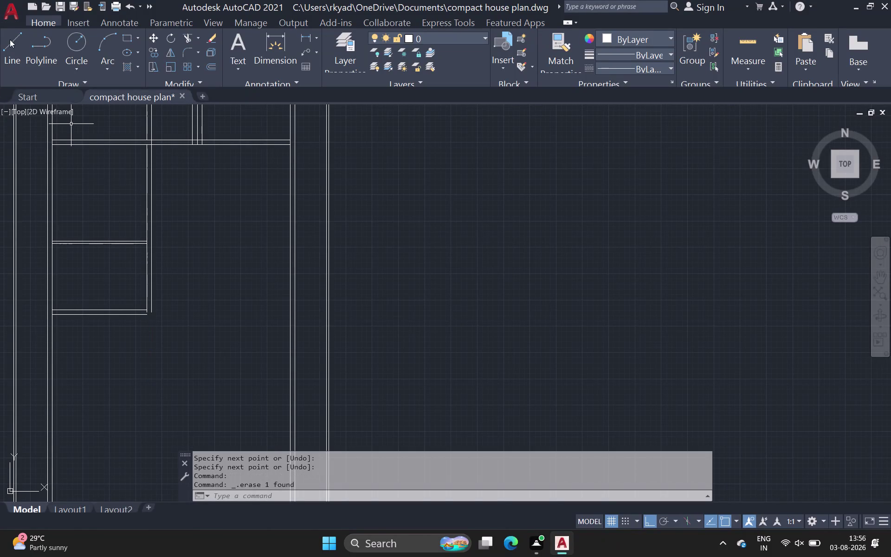
Draw a 13-foot wall line starting at the room corner.
drag(10, 40, 12, 44)
scroll(up, 3)
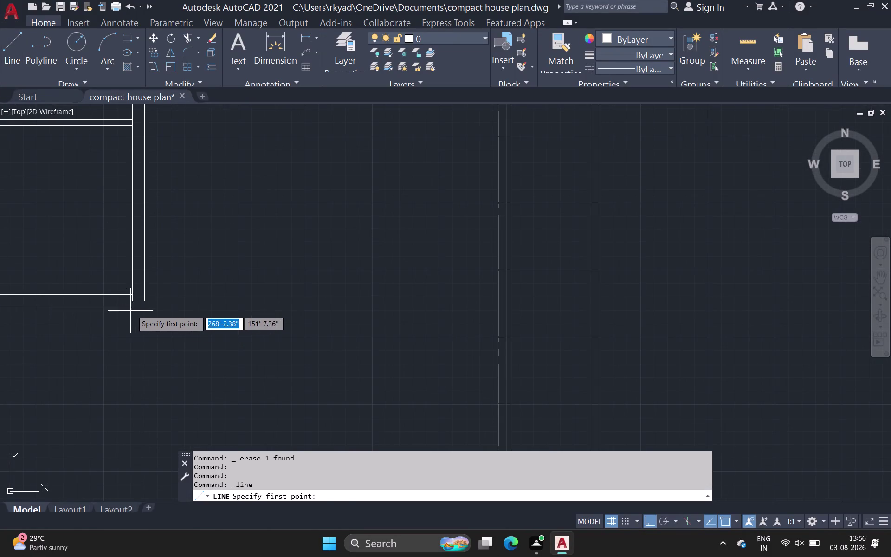
drag(133, 309, 131, 330)
text(1)
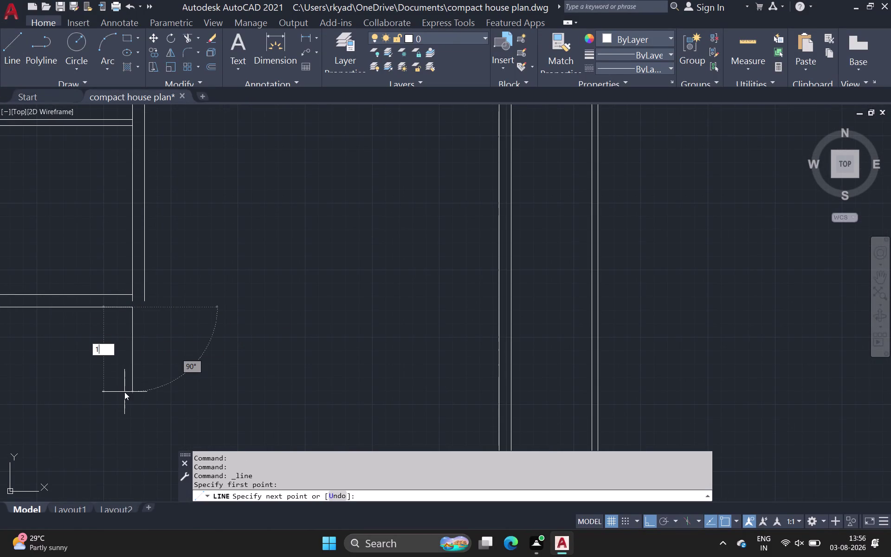
text(3')
key(space)
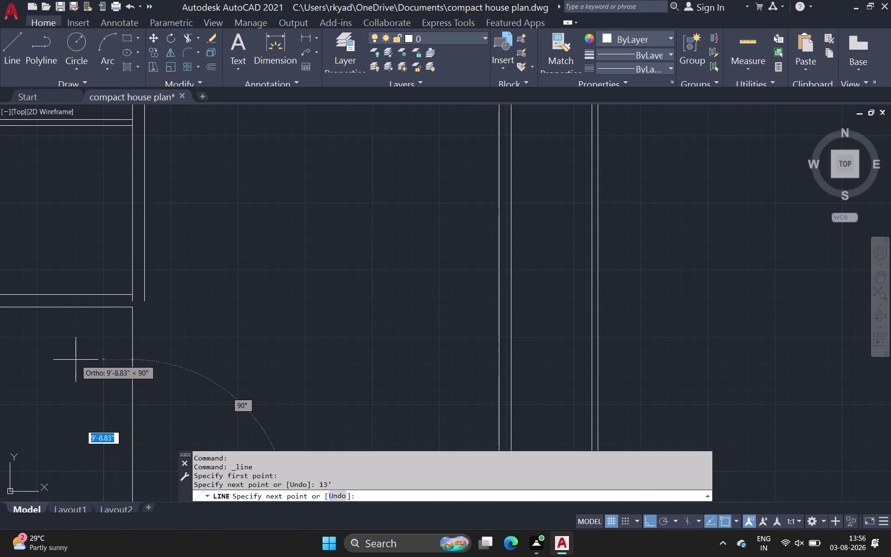
key(space)
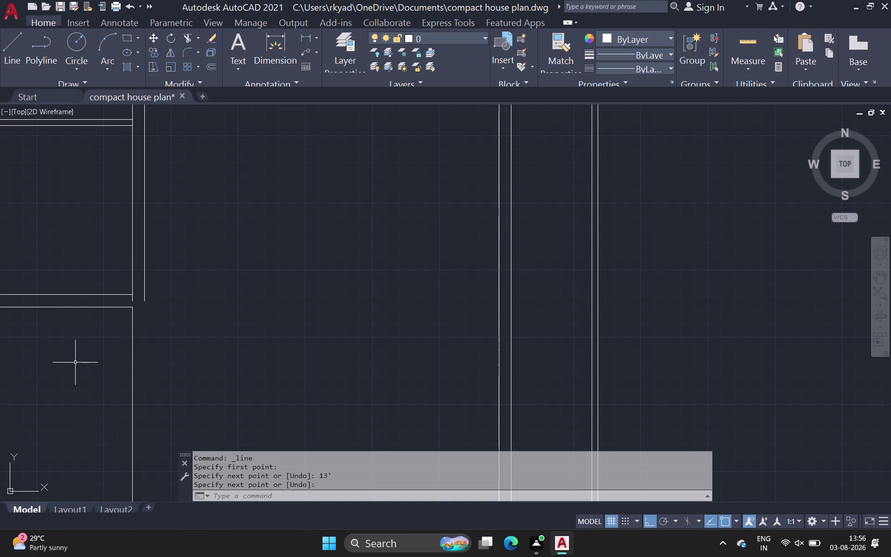
Offset the 13-foot line 9 inches to form a double wall.
click(209, 64)
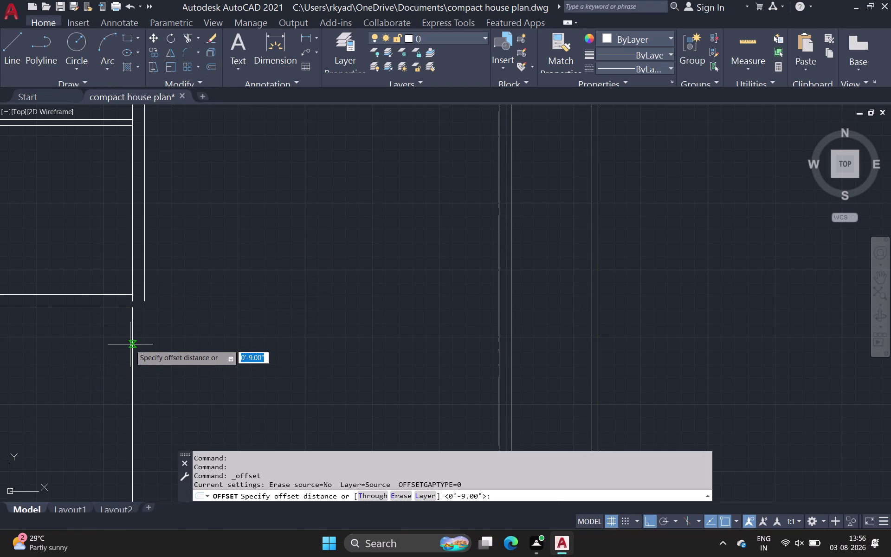
click(134, 343)
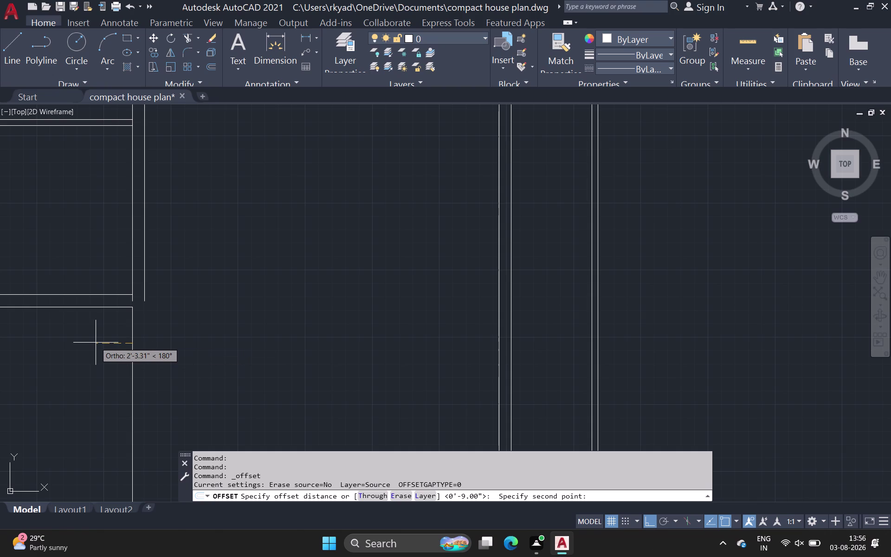
text(9)
key(space)
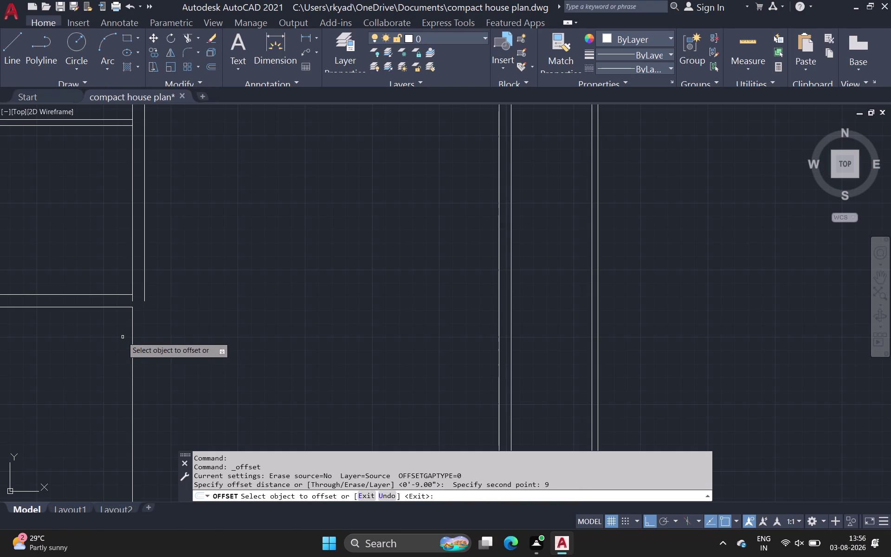
click(132, 334)
click(121, 339)
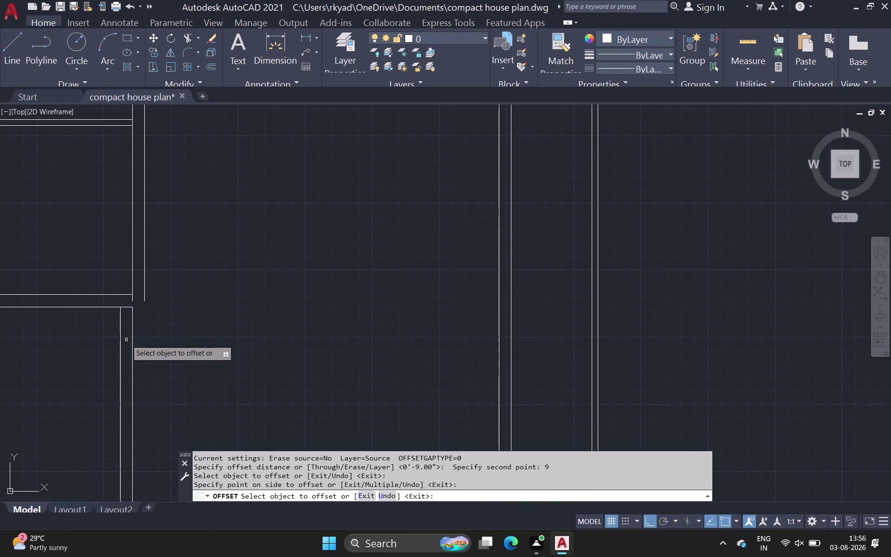
Draw a horizontal wall line from the inner wall to the right-hand wall.
scroll(down, 3)
middle_drag(127, 339, 150, 298)
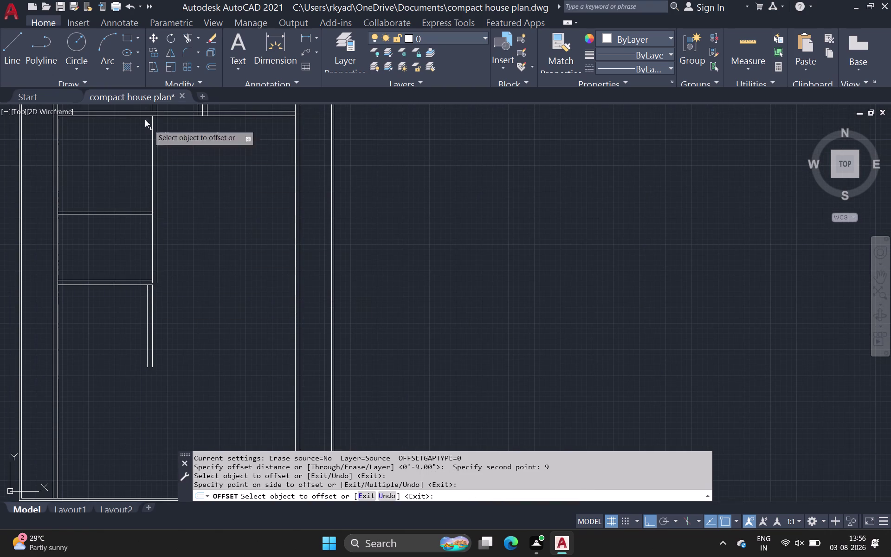
drag(9, 44, 8, 50)
scroll(up, 3)
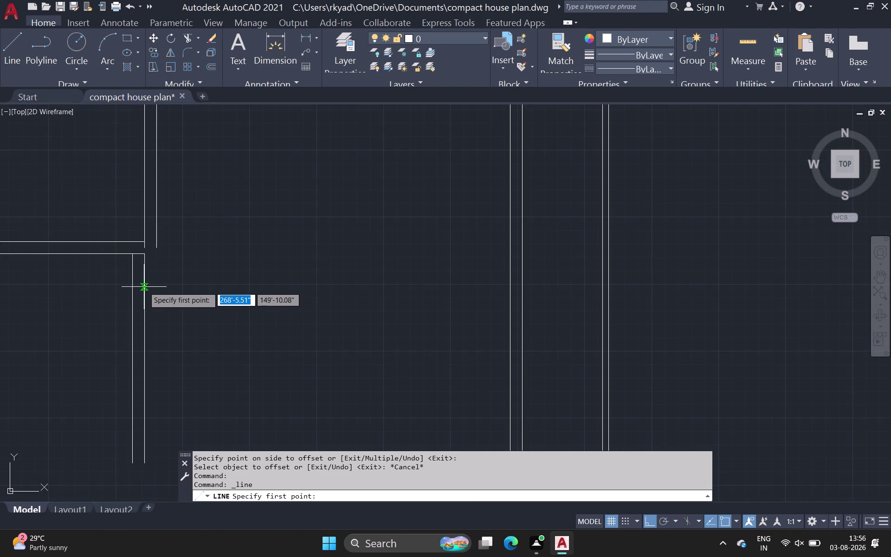
click(144, 287)
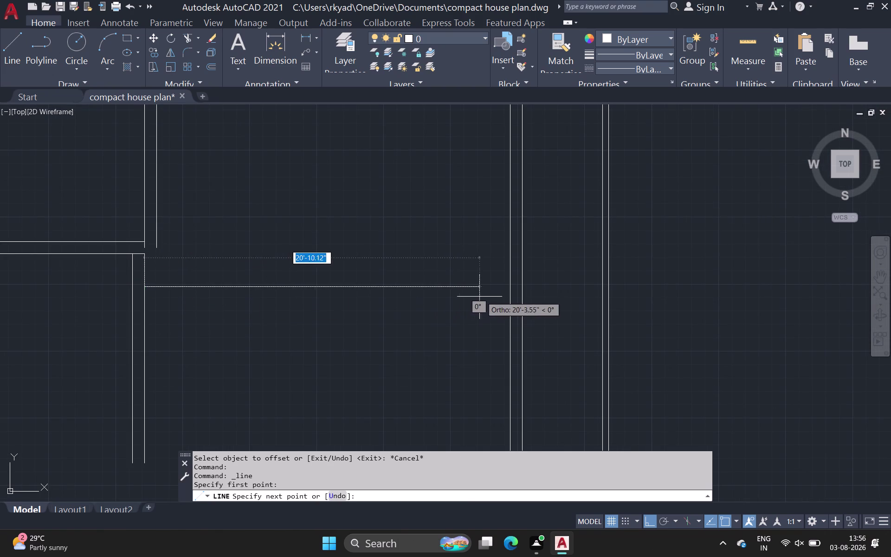
click(510, 288)
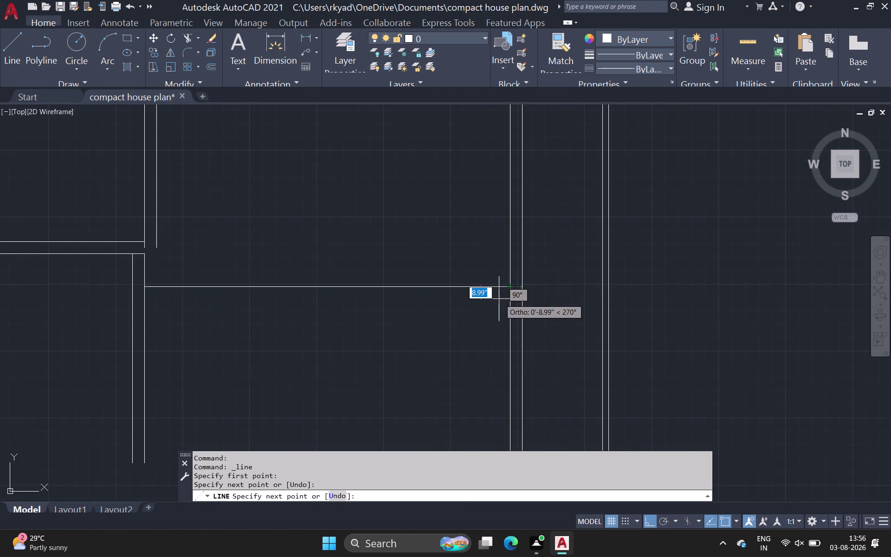
key(space)
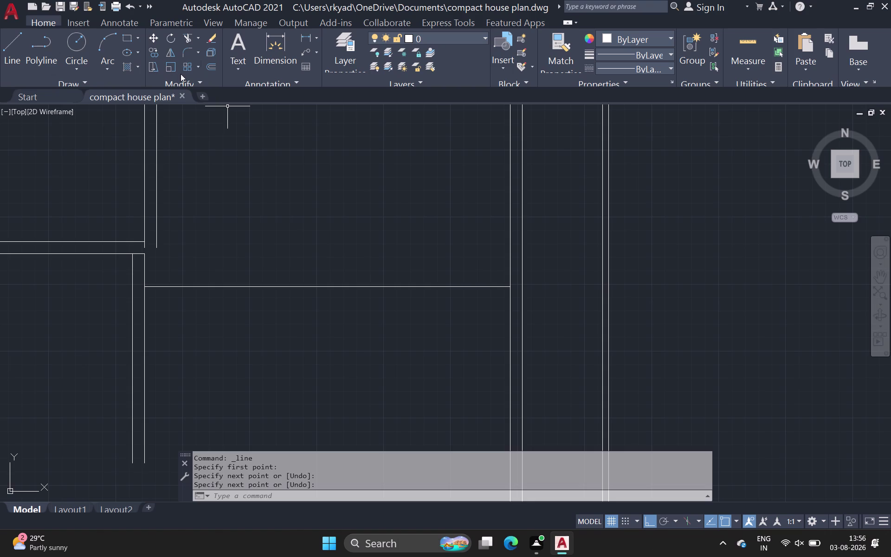
Offset the horizontal line 9 inches downward to complete the partition wall.
click(214, 68)
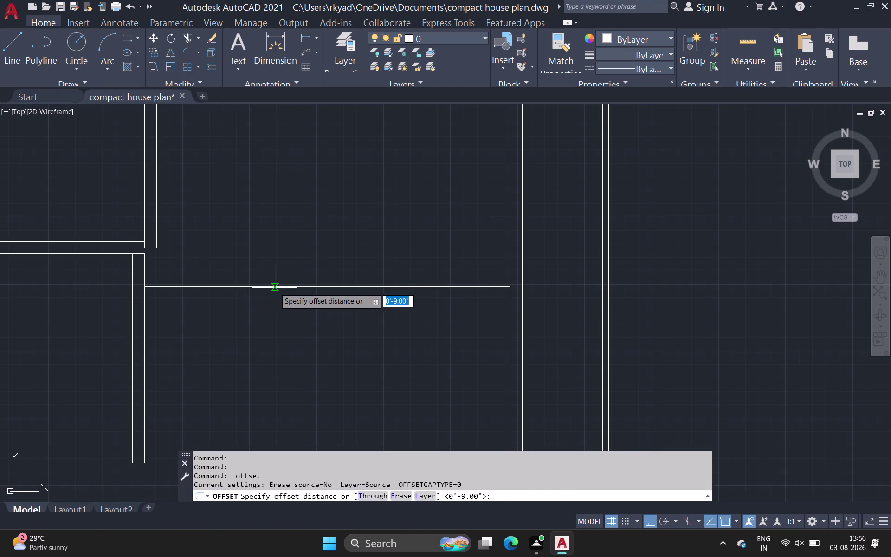
drag(275, 287, 277, 291)
text(9)
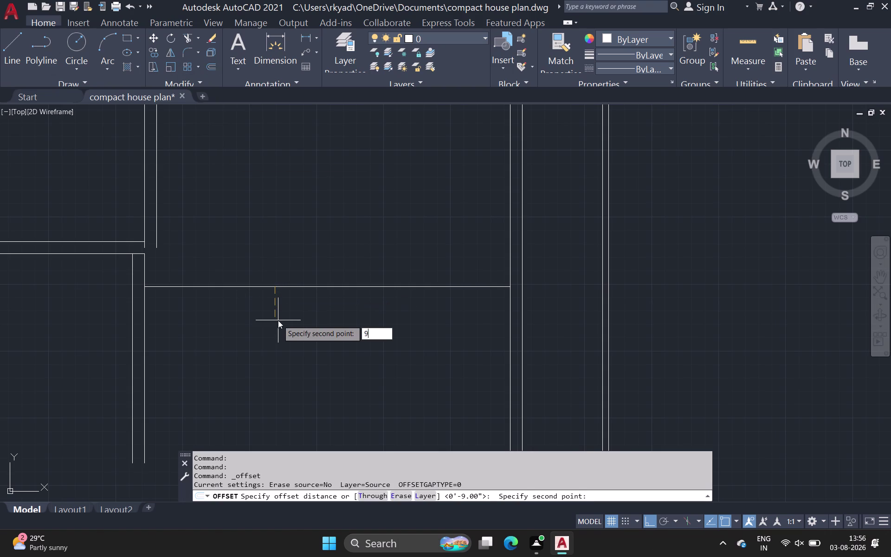
key(space)
click(302, 287)
click(305, 312)
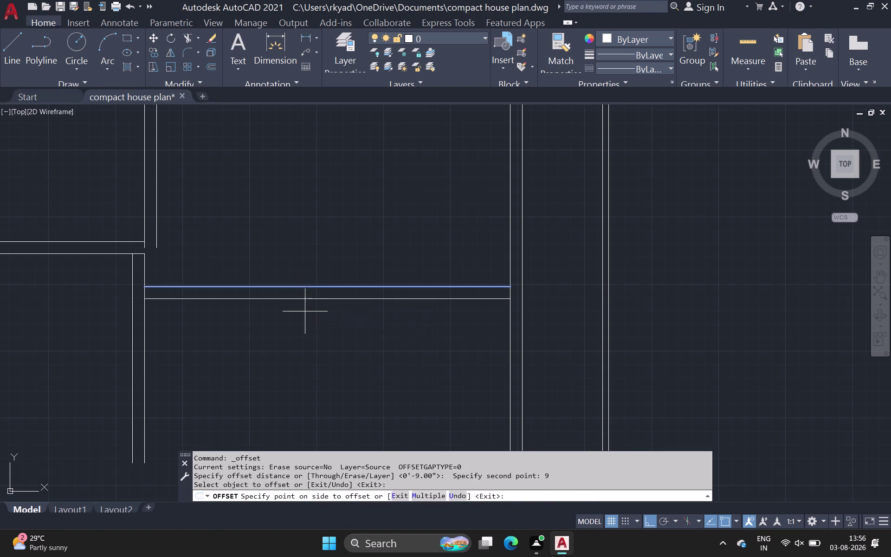
scroll(down, 3)
middle_drag(302, 317, 311, 256)
scroll(up, 3)
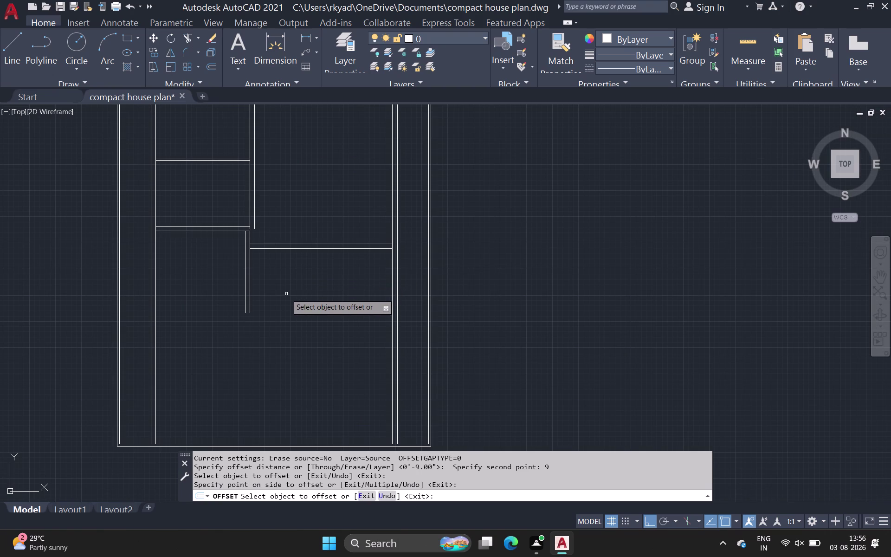
middle_drag(287, 292, 312, 258)
scroll(down, 3)
click(6, 52)
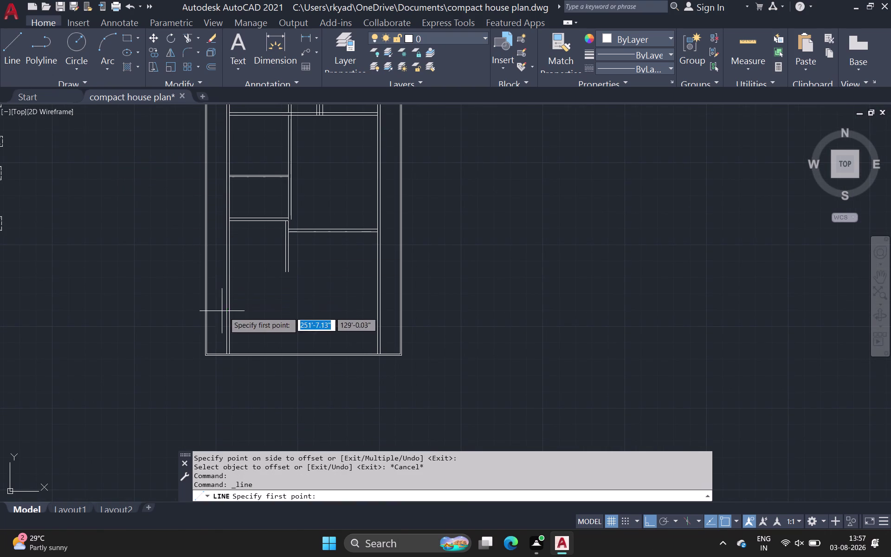
Draw a horizontal wall line from the wall corner to the left wall.
click(9, 58)
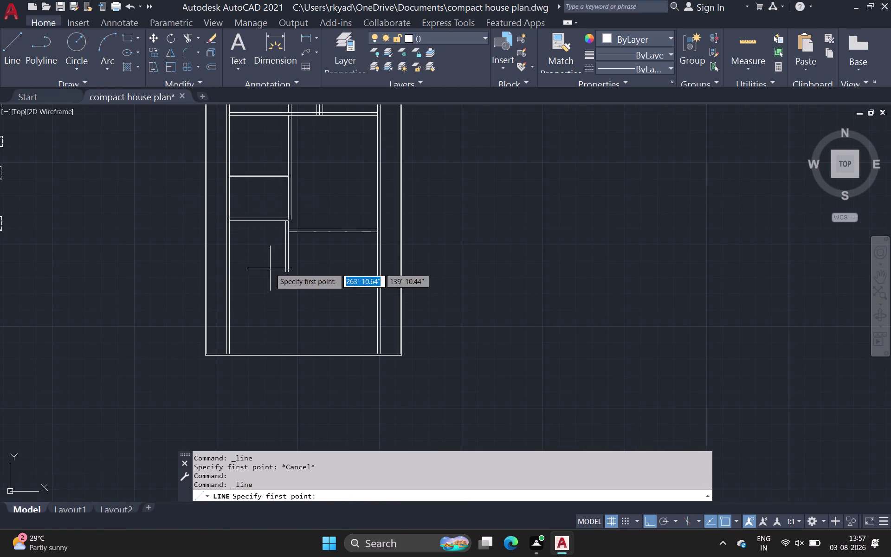
scroll(up, 3)
click(306, 270)
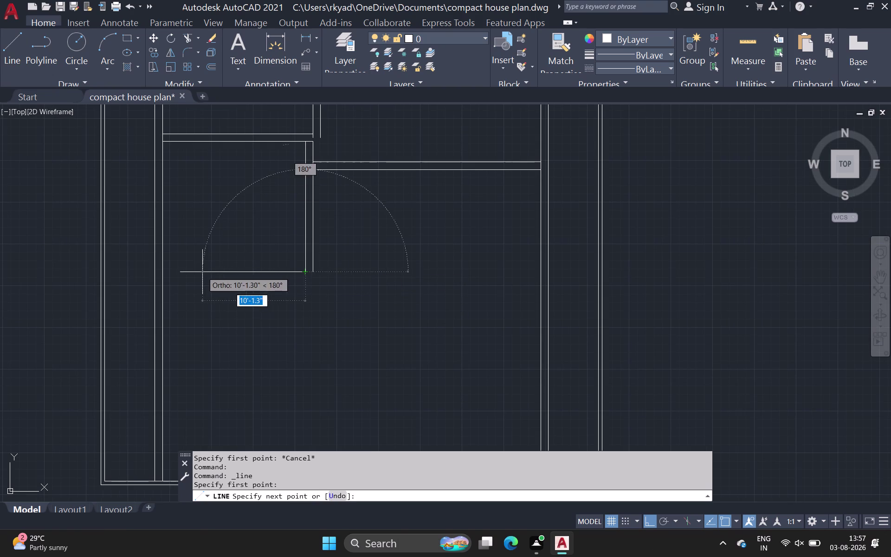
click(165, 272)
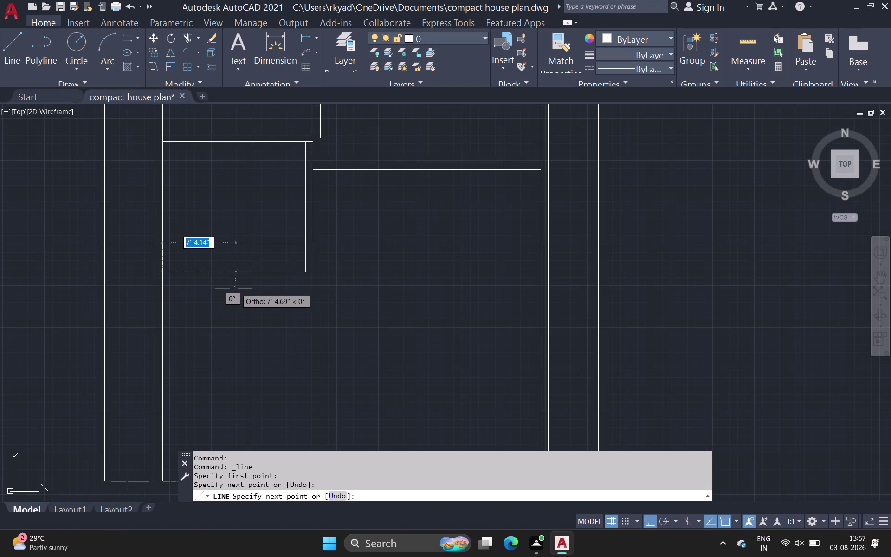
key(space)
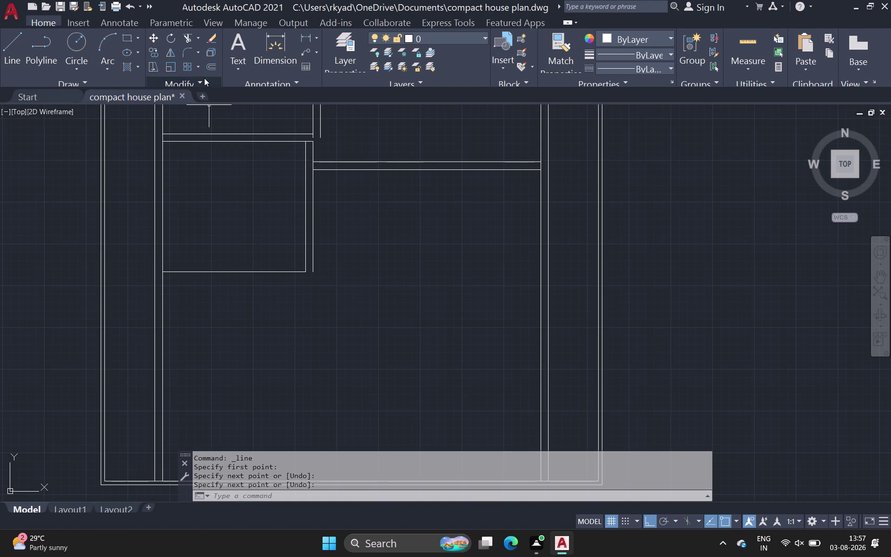
Offset the new line 9 inches below it.
click(209, 69)
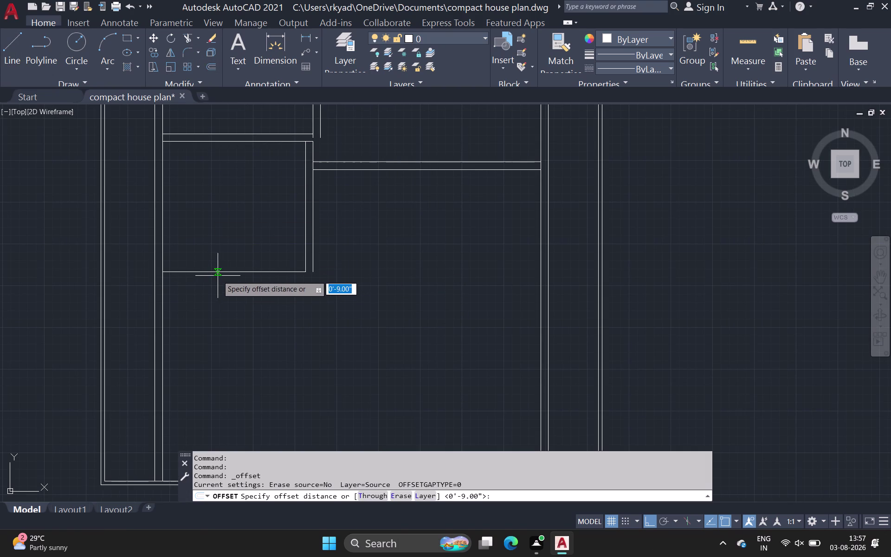
drag(220, 272, 224, 289)
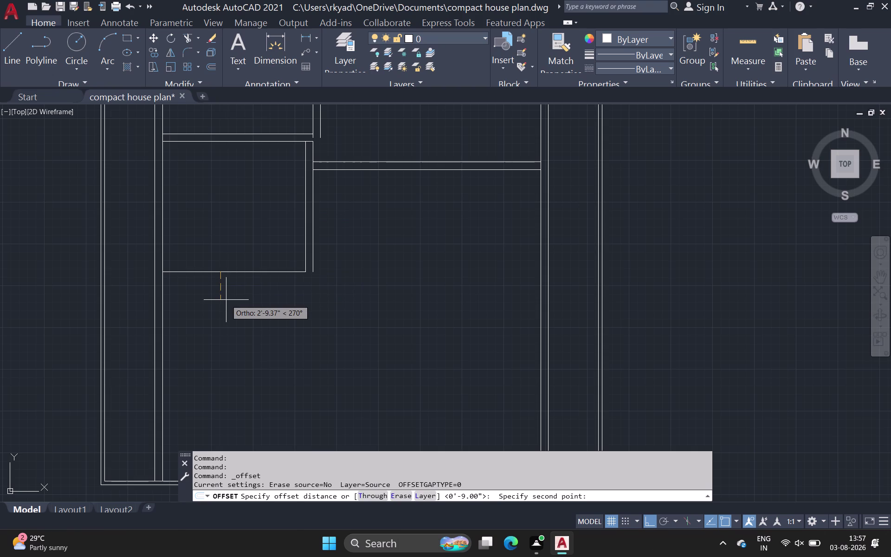
text(9)
key(space)
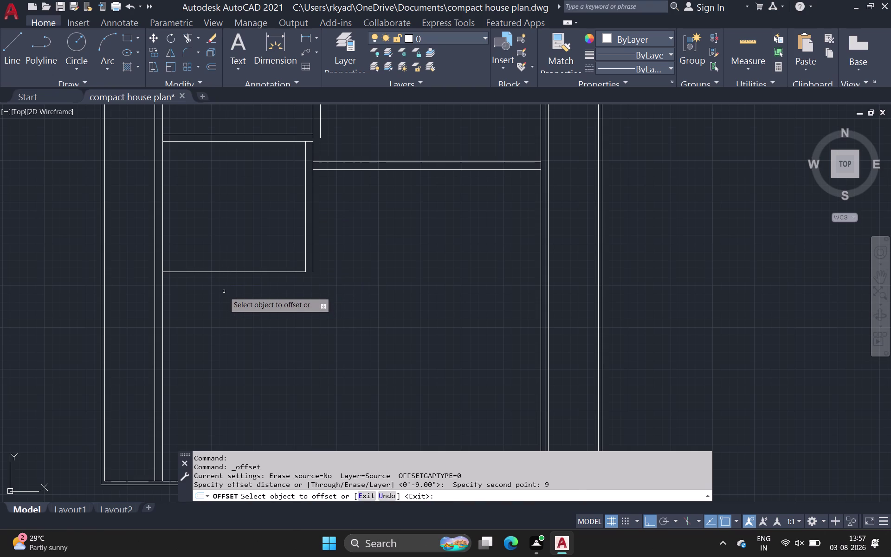
click(226, 271)
click(228, 291)
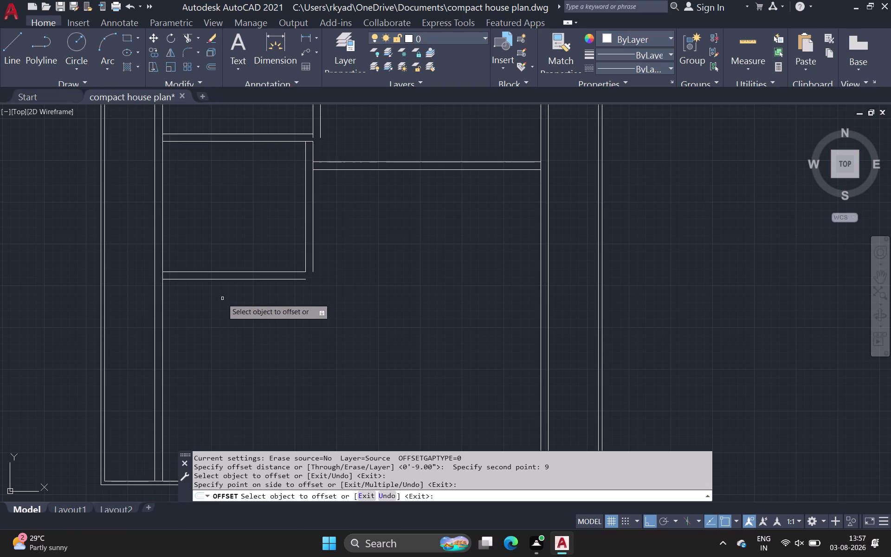
key(space)
Offset the wall line 12'6" downward to place the next wall.
key(space)
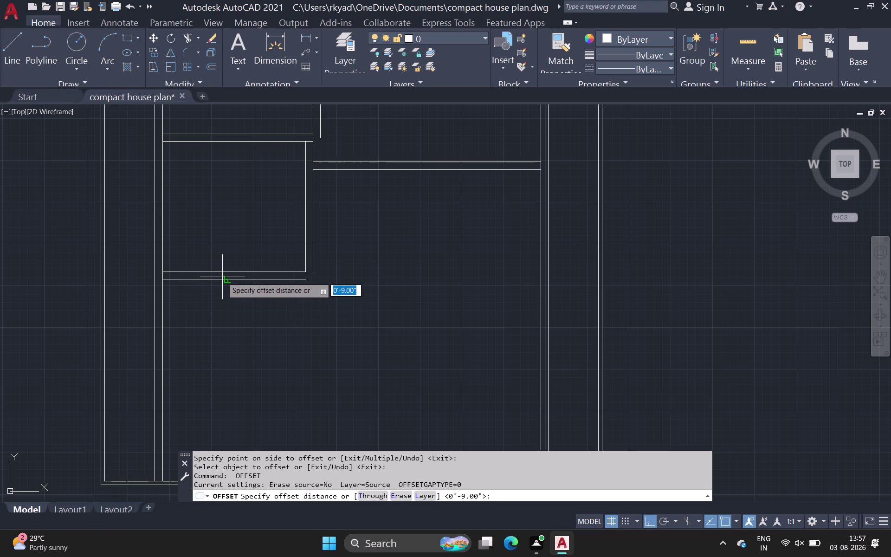
click(223, 280)
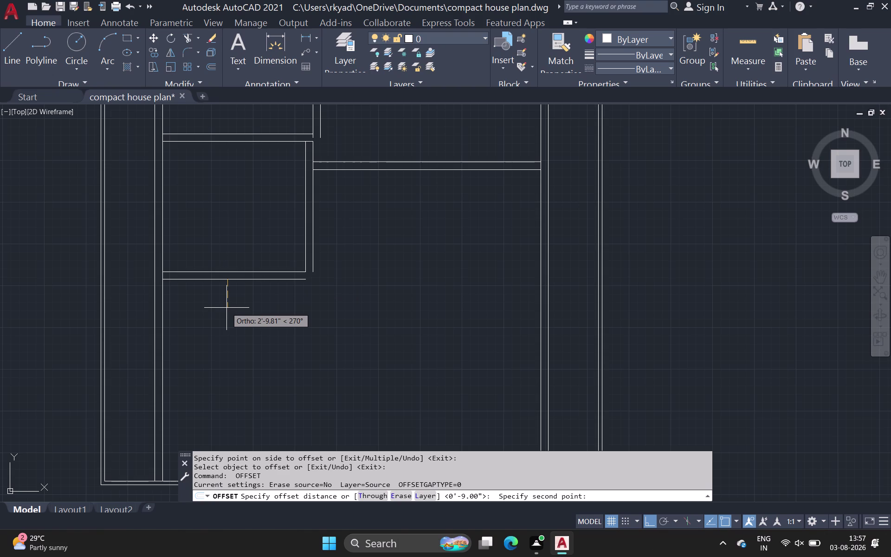
scroll(down, 3)
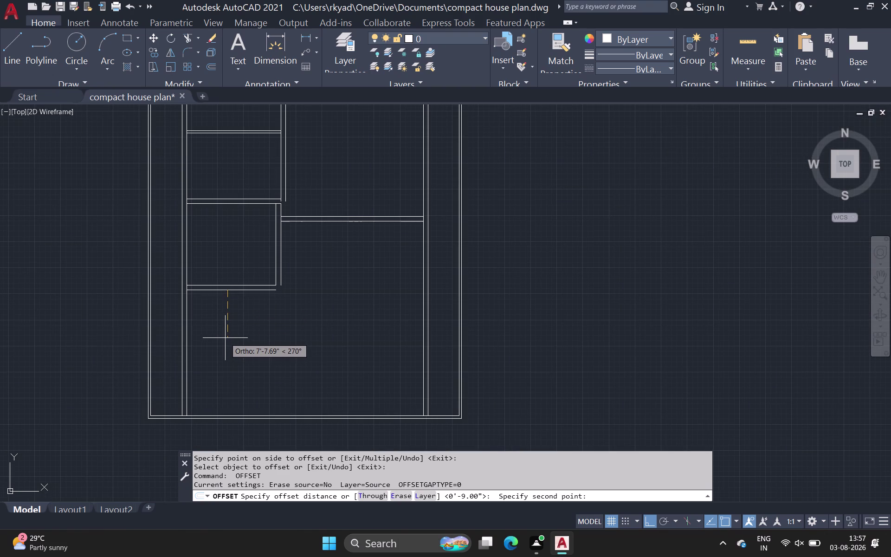
text(12)
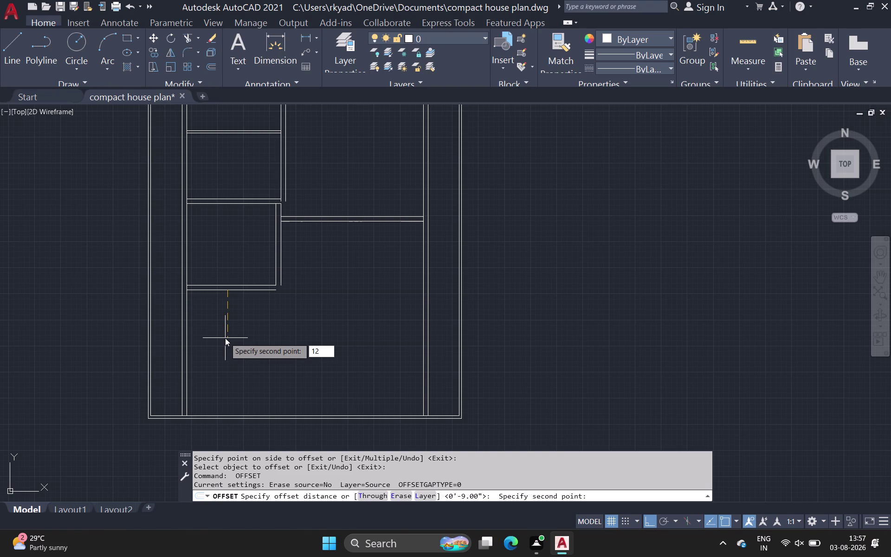
key(6)
key(BackSpace)
key(apostrophe)
key(6)
key(space)
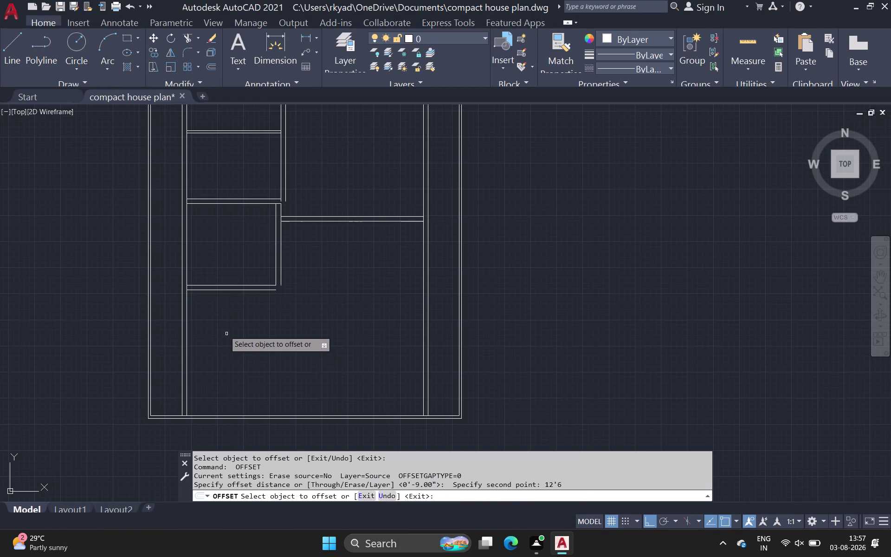
click(229, 291)
click(230, 314)
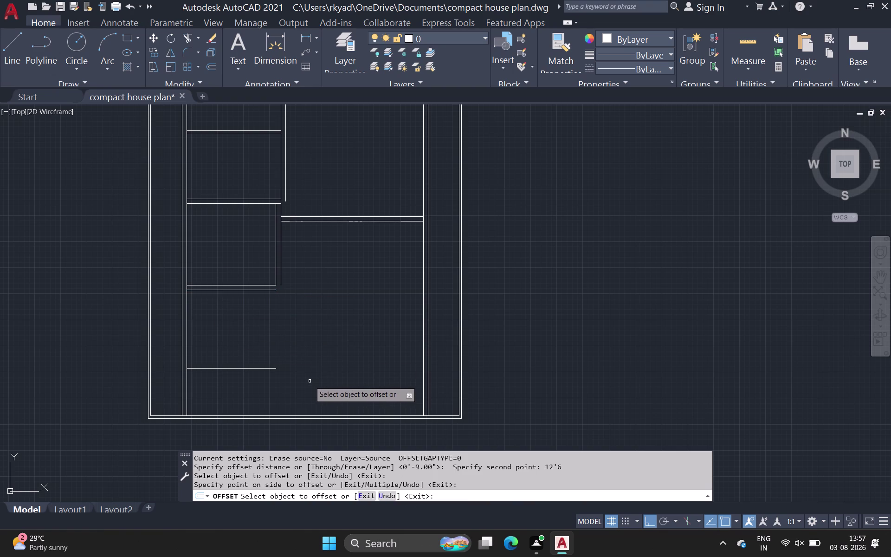
key(space)
Offset the short horizontal wall line 9 inches below for its parallel edge.
key(space)
click(241, 368)
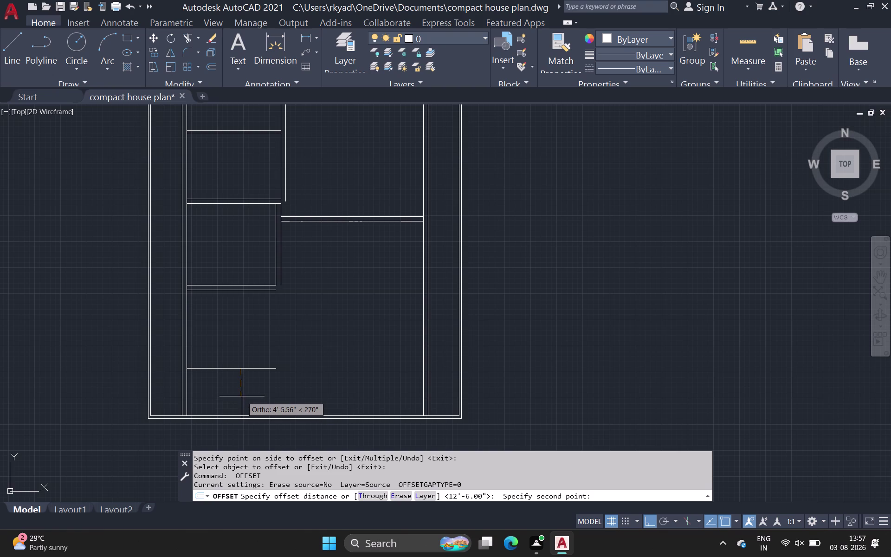
key(9)
key(space)
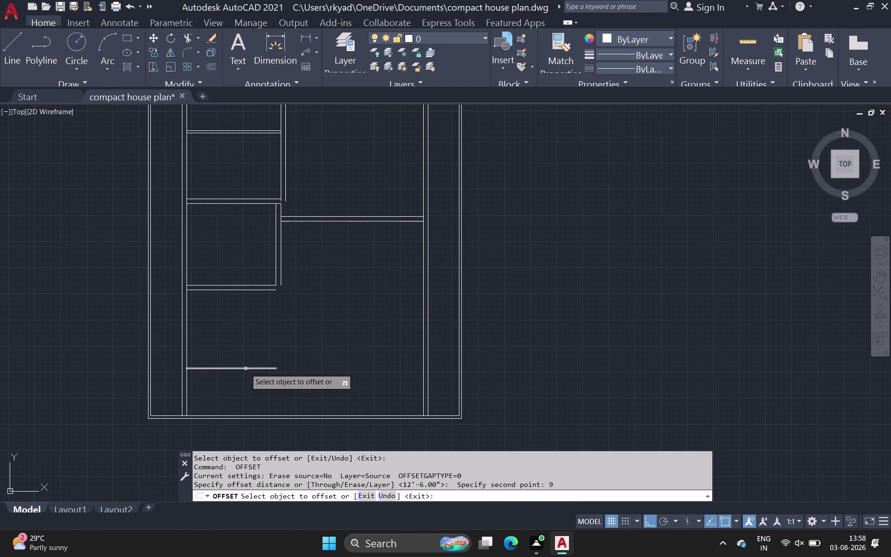
click(245, 368)
click(241, 388)
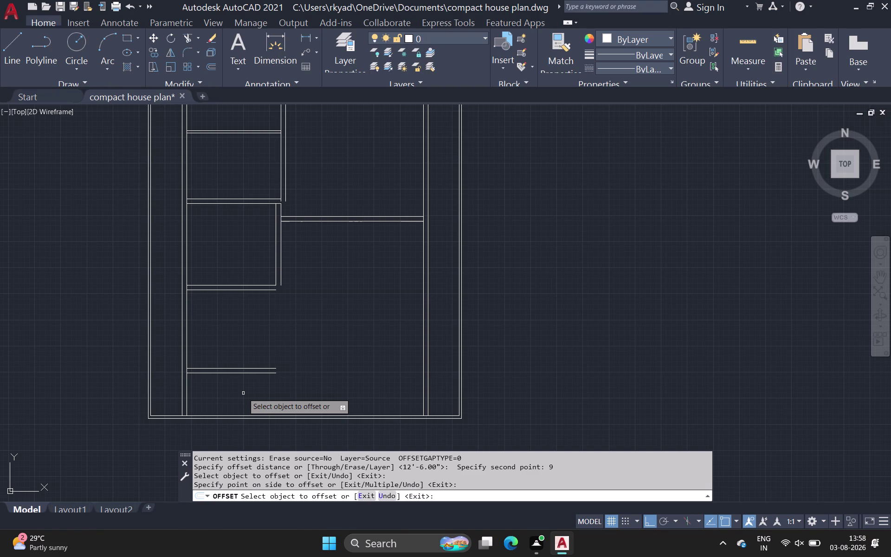
click(8, 49)
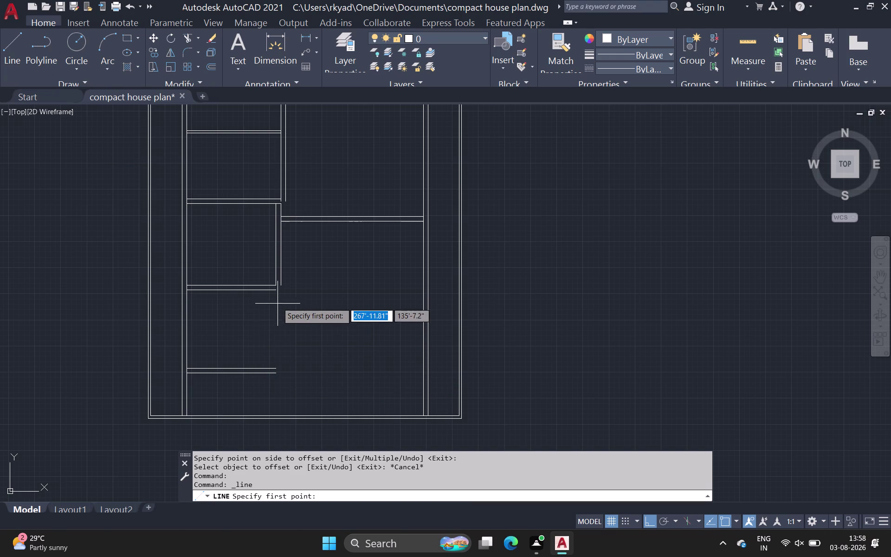
Draw a vertical wall line from the room corner to the lower wall and offset it 9 inches right.
click(278, 291)
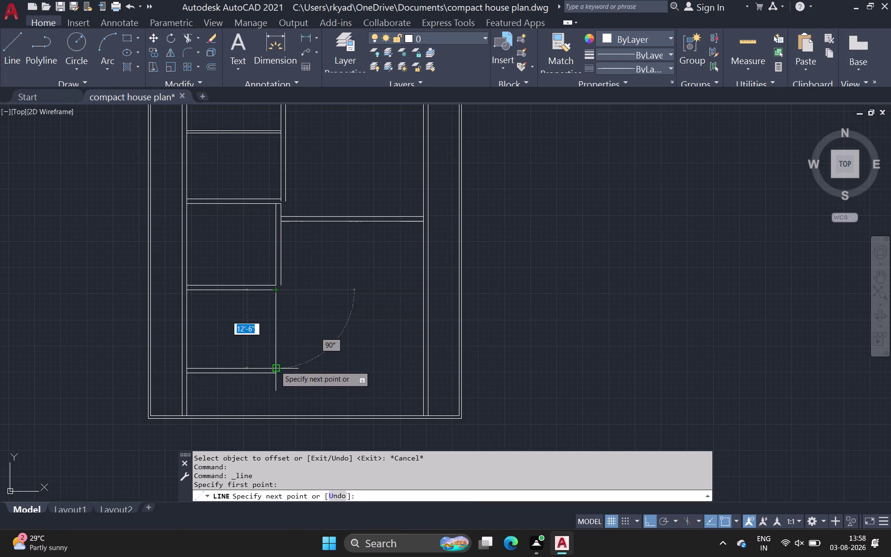
click(275, 364)
key(space)
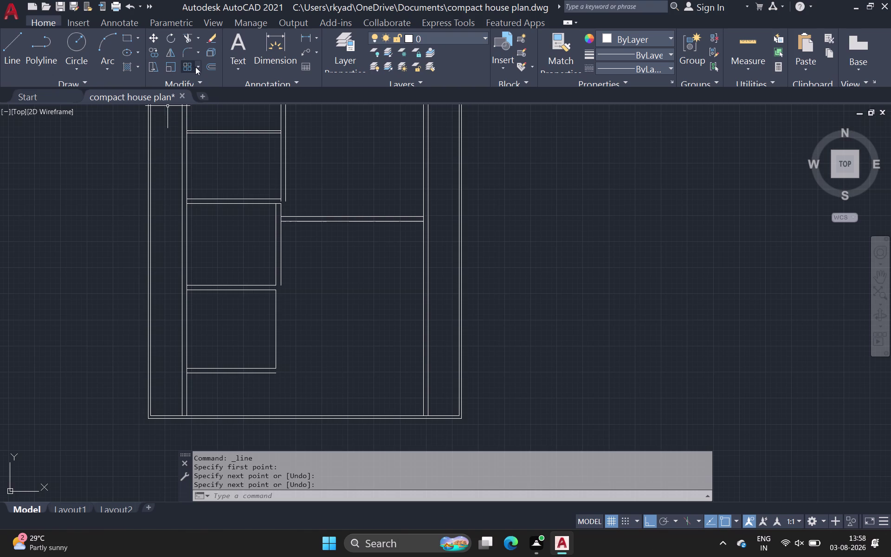
click(208, 63)
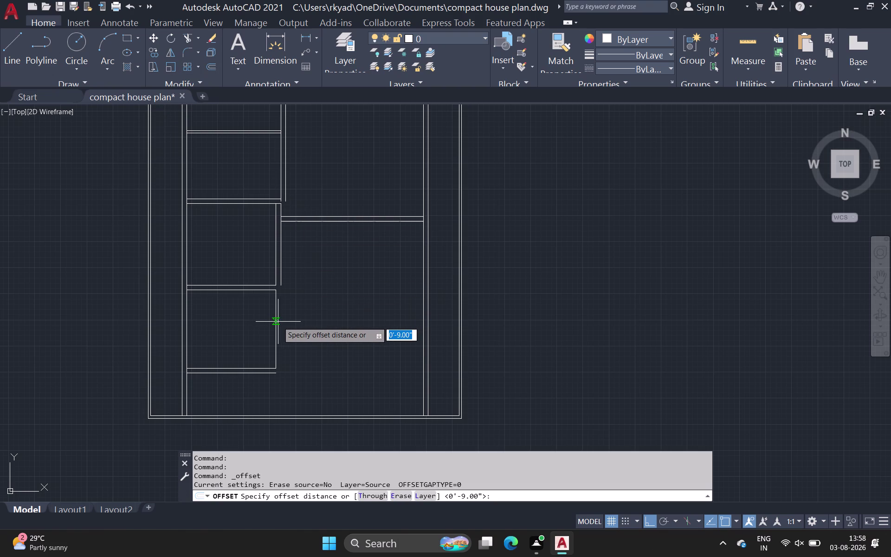
scroll(up, 3)
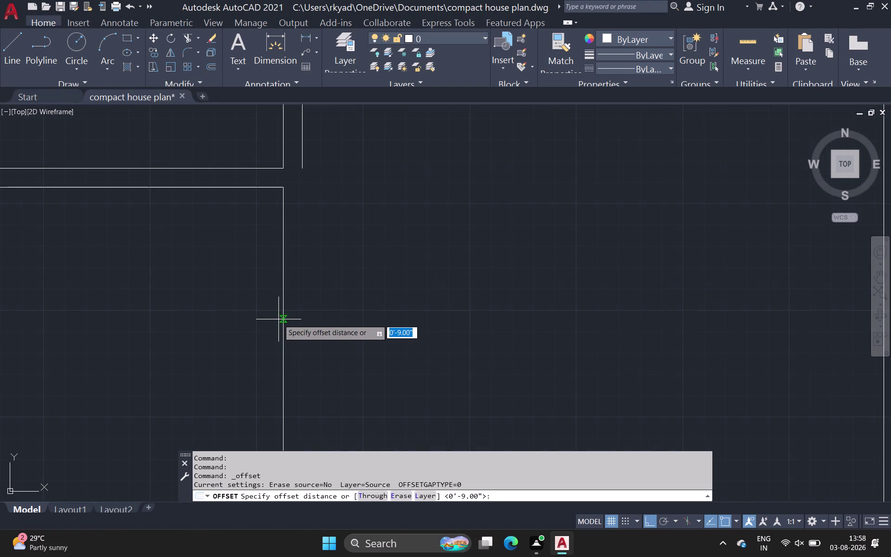
drag(283, 319, 295, 320)
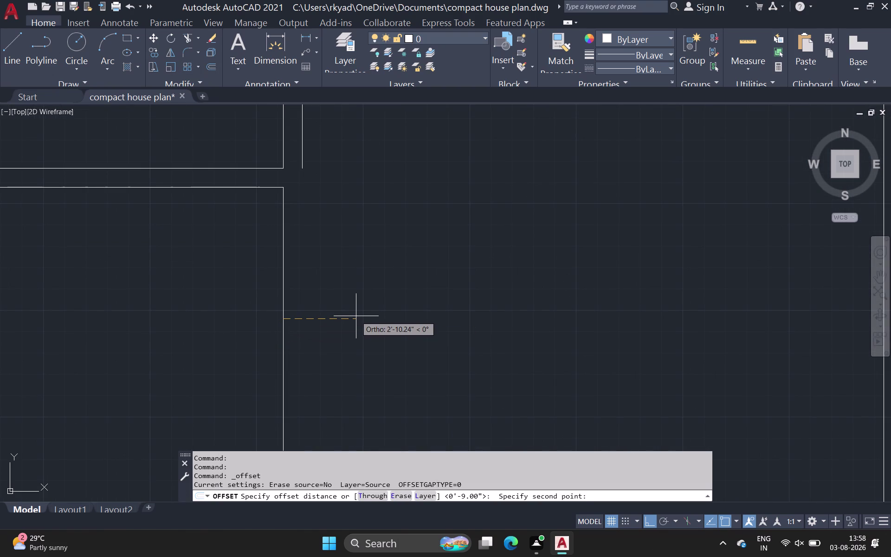
text(9)
key(space)
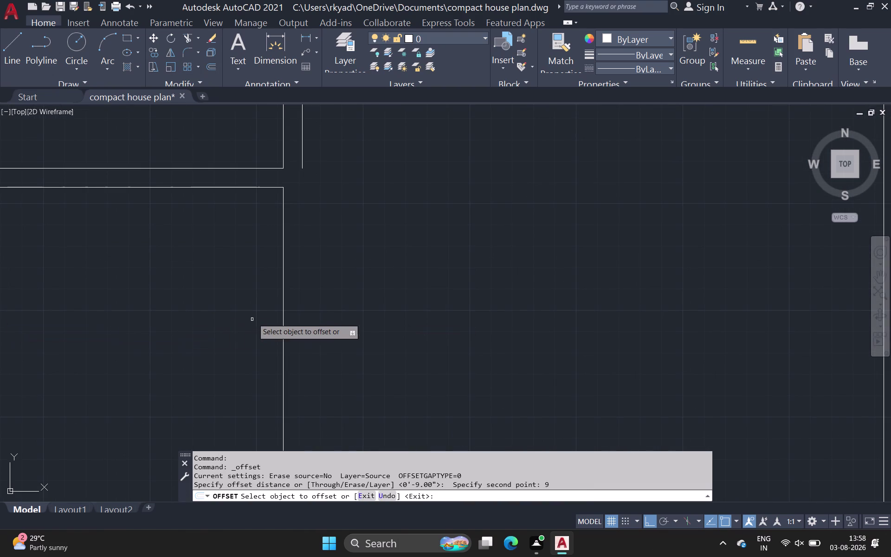
click(285, 313)
click(313, 319)
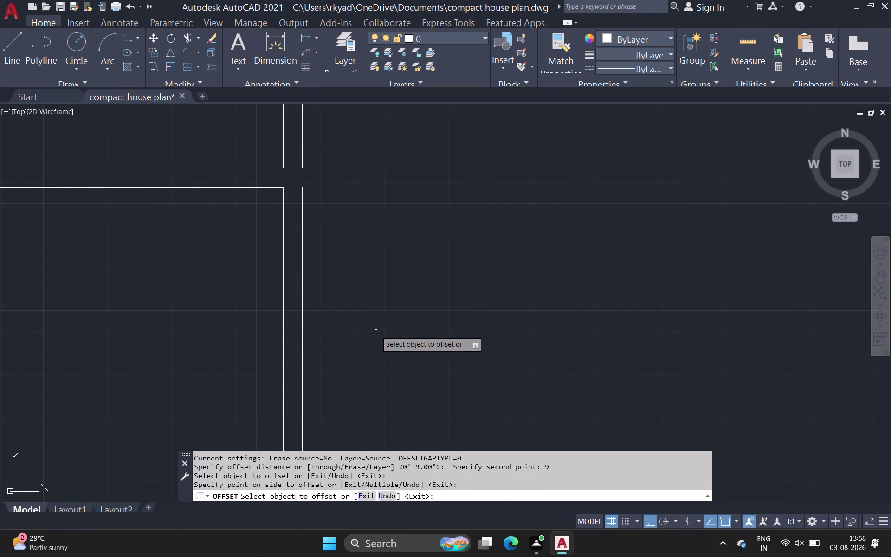
Cancel the extra offset and fence-trim the leftover wall segments at the lower room's right edge.
scroll(down, 3)
middle_drag(370, 334, 343, 333)
key(space)
key(space)
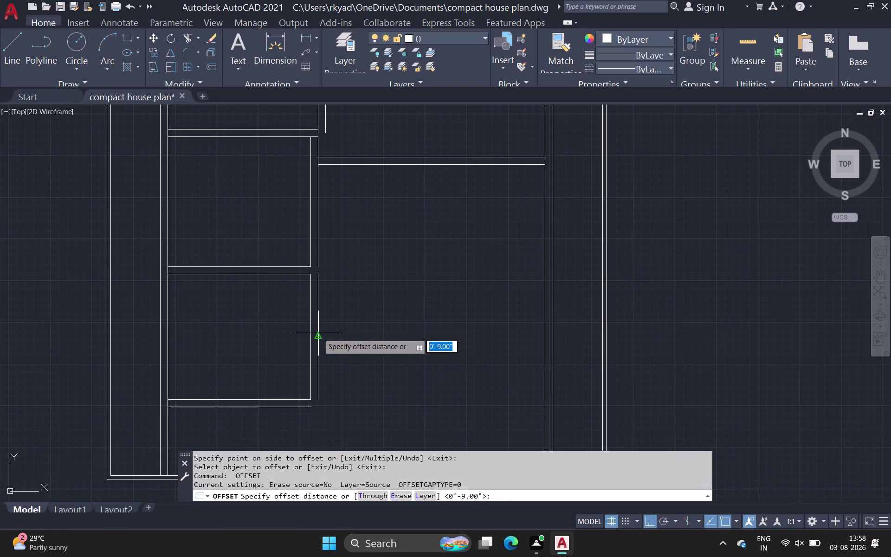
click(319, 333)
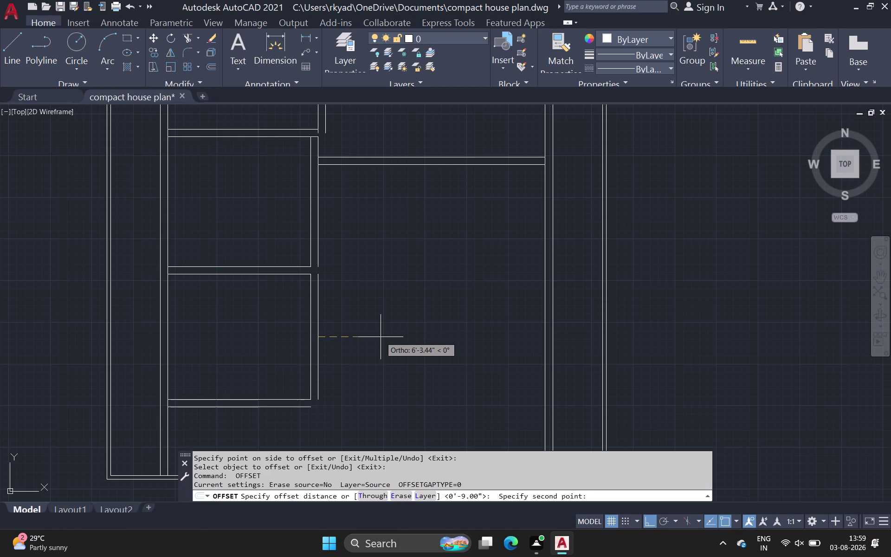
key(Escape)
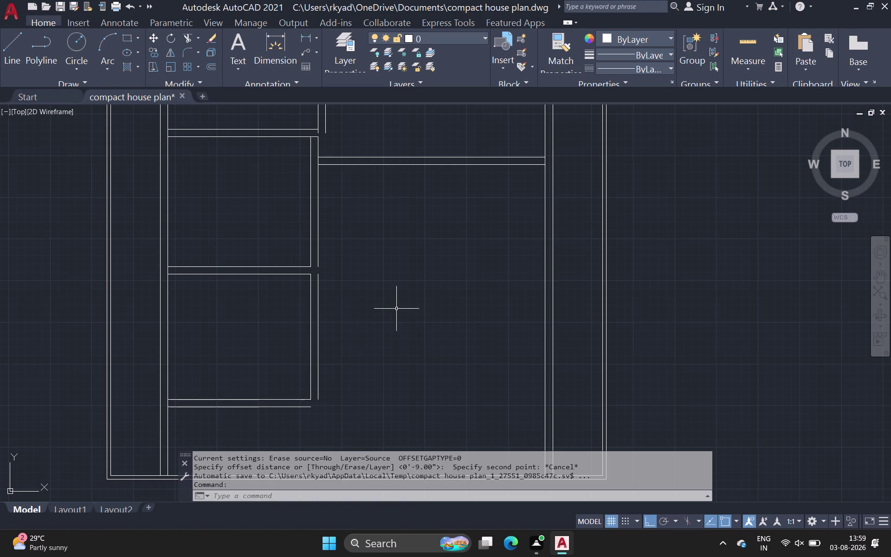
click(187, 40)
drag(415, 344, 225, 339)
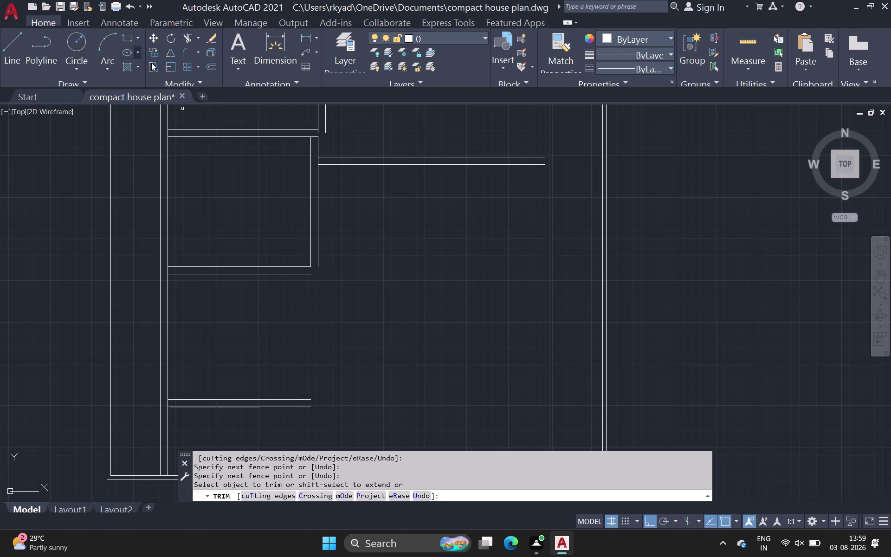
click(190, 51)
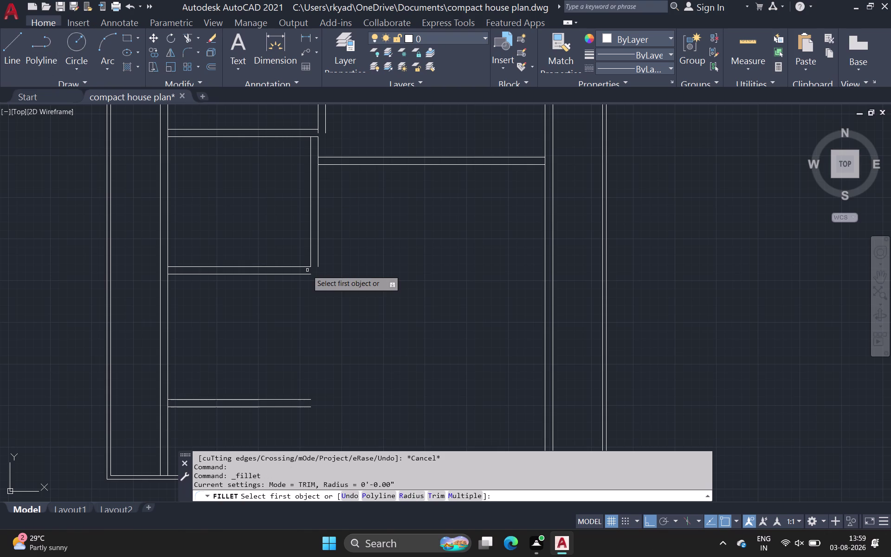
Join the outer vertical and horizontal wall lines with a zero-radius fillet, then begin a line at that corner.
click(308, 274)
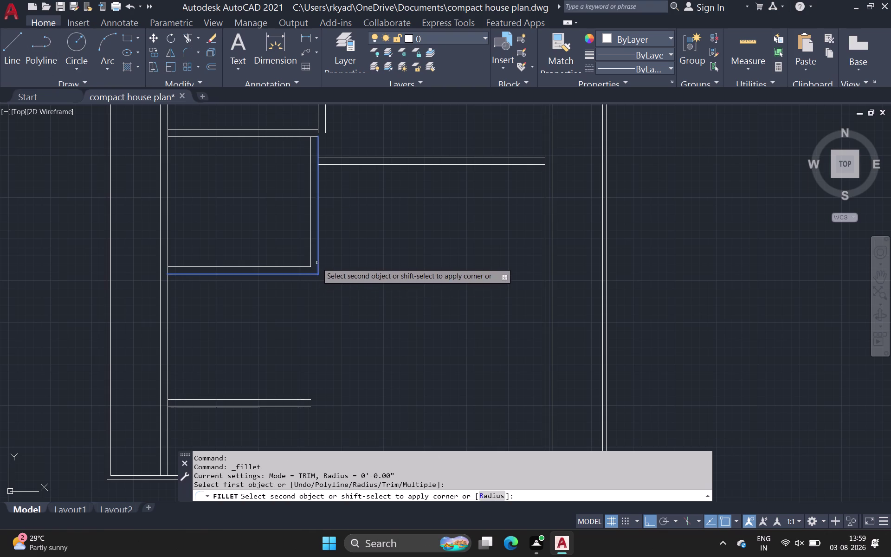
click(318, 262)
key(Escape)
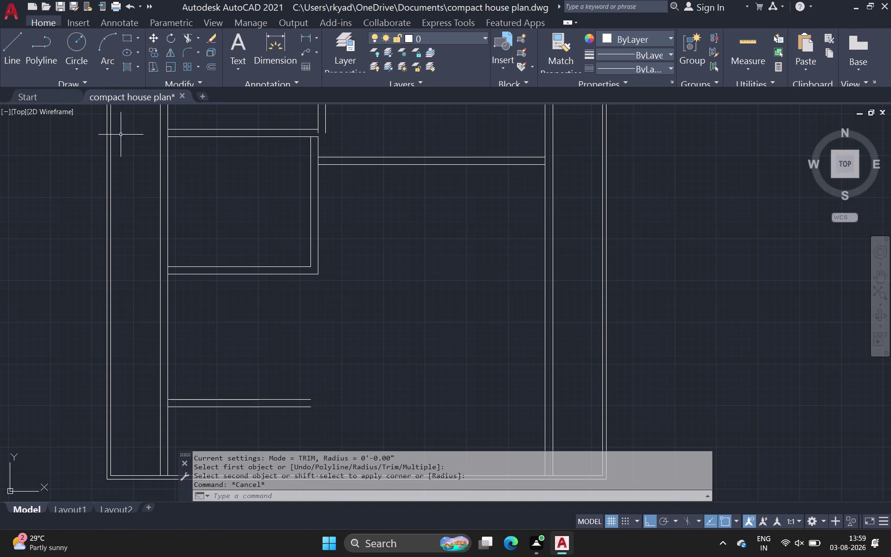
click(10, 52)
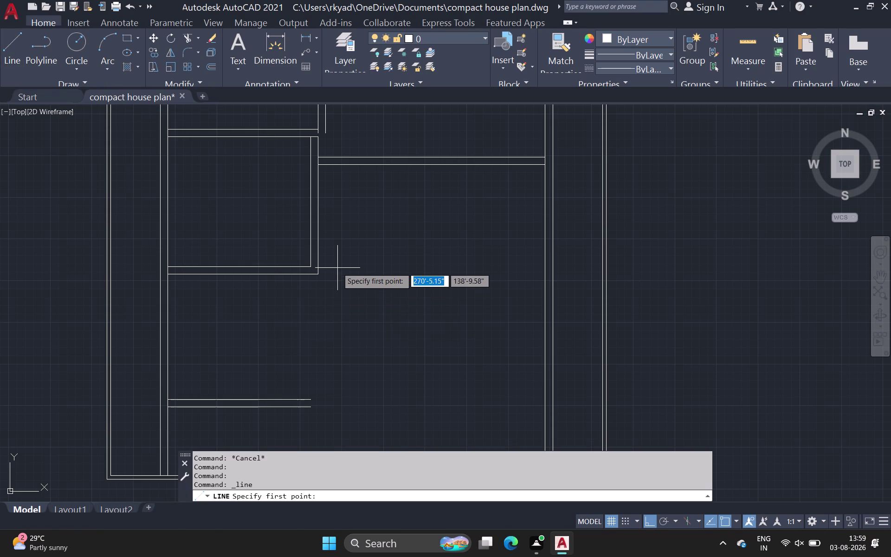
scroll(up, 3)
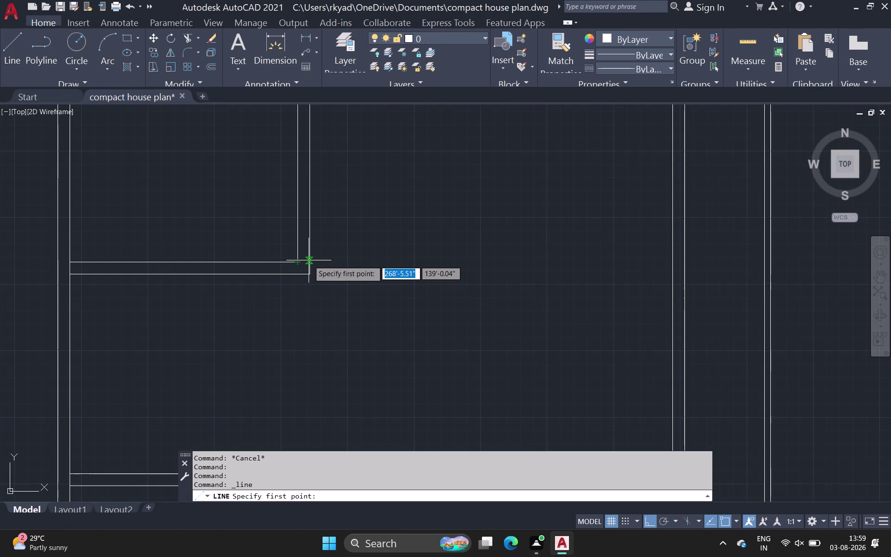
click(310, 262)
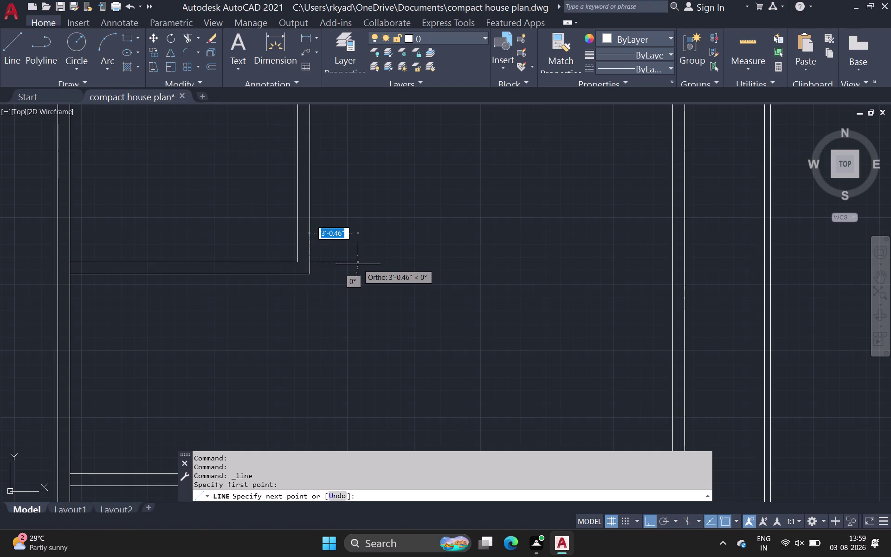
drag(358, 264, 362, 276)
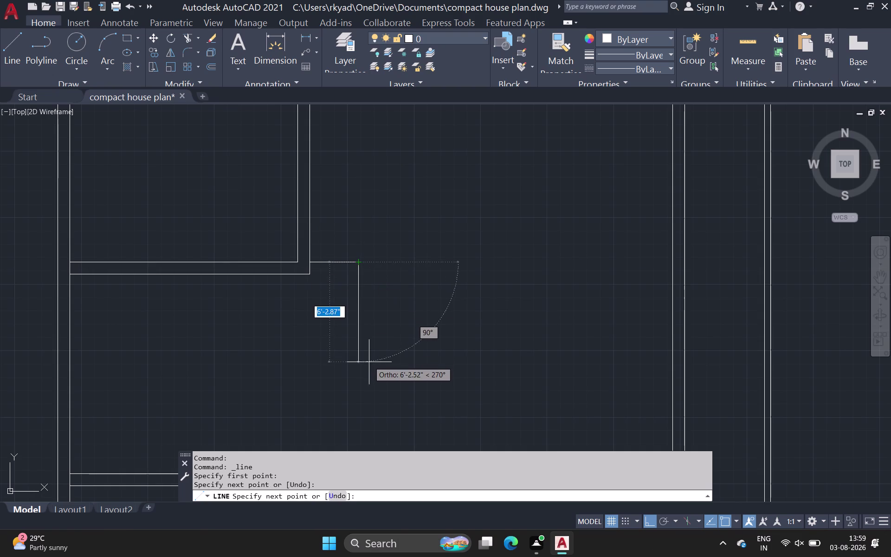
Try entering a length for the new line, then cancel the invalid line with Esc.
middle_drag(369, 362, 372, 225)
scroll(down, 3)
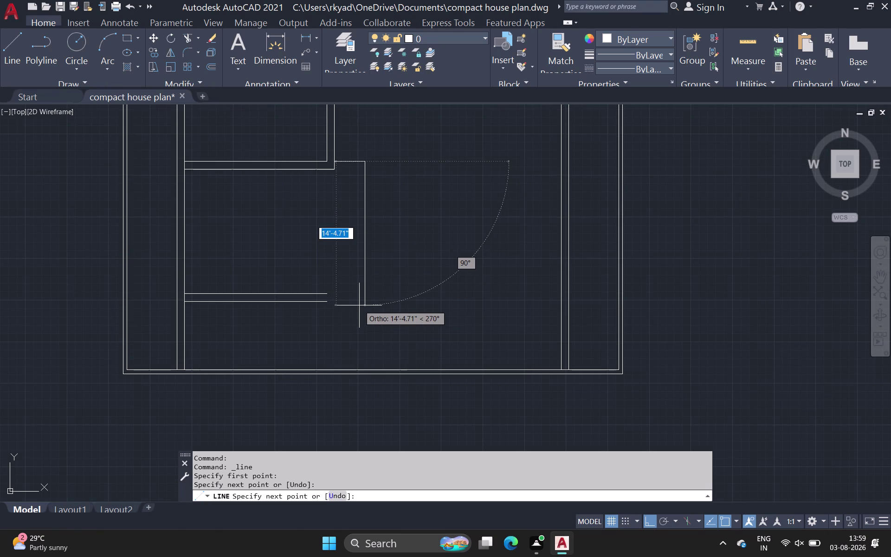
text(12)
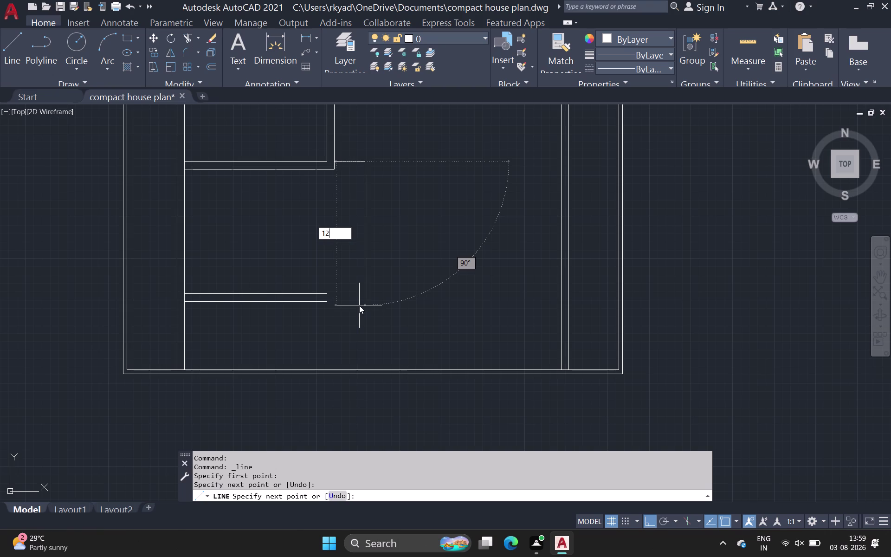
key(apostrophe)
text(13)
key(BackSpace)
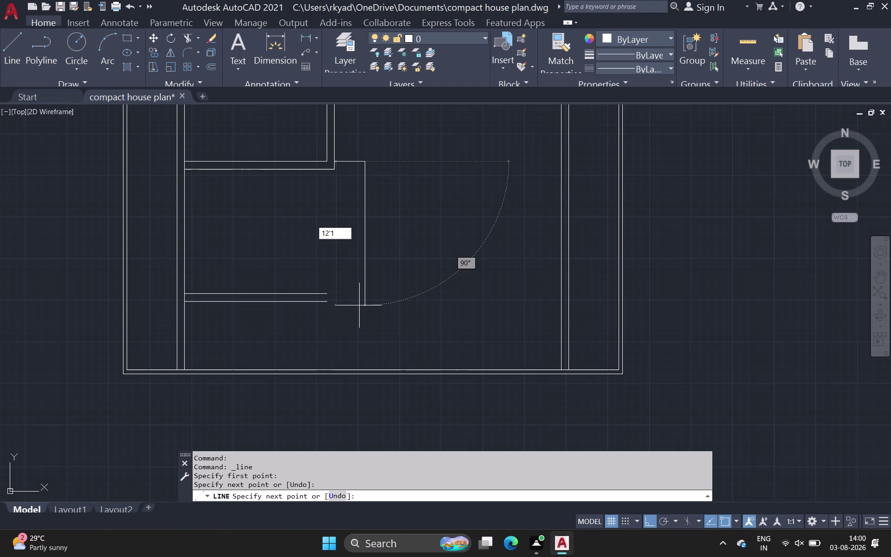
key(1)
key(BackSpace)
key(apostrophe)
key(BackSpace)
key(period)
key(1)
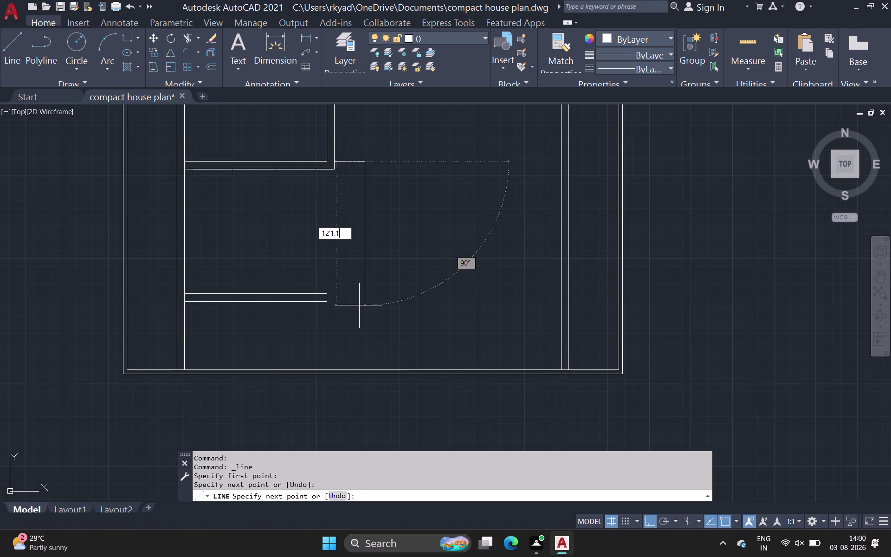
text(')
key(space)
key(space)
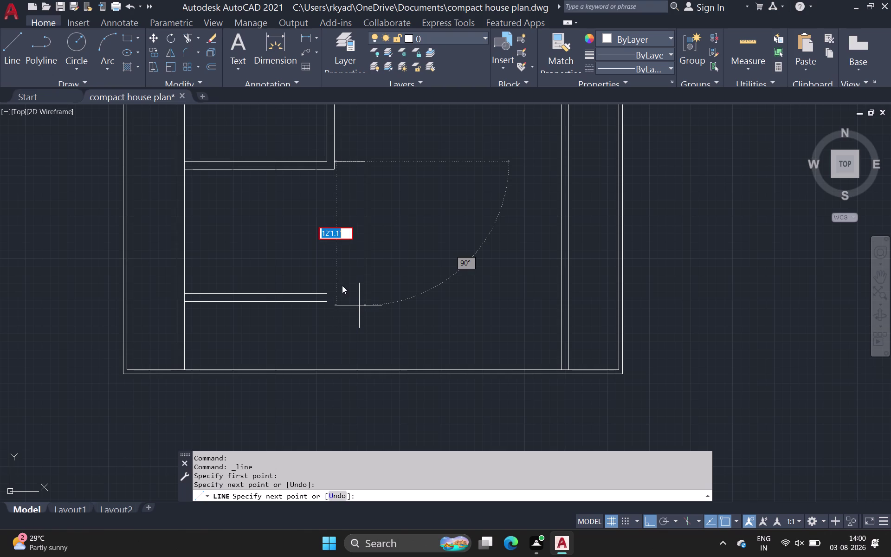
key(Return)
key(Escape)
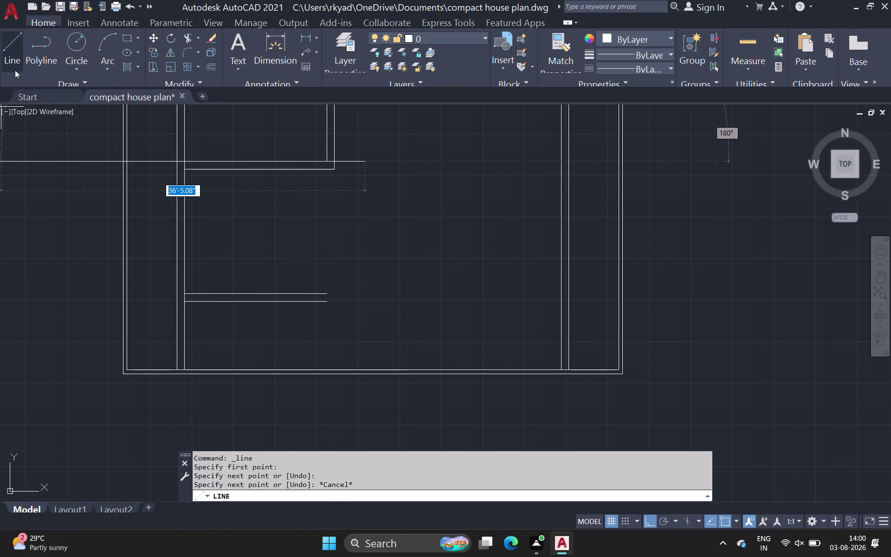
click(14, 52)
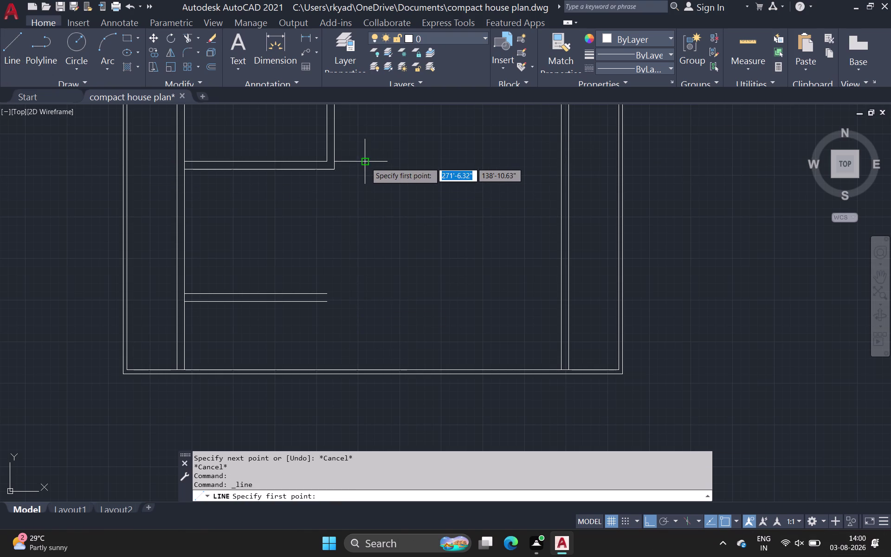
Draw a wall line down from the upper wall corner and along the lower wall.
click(362, 162)
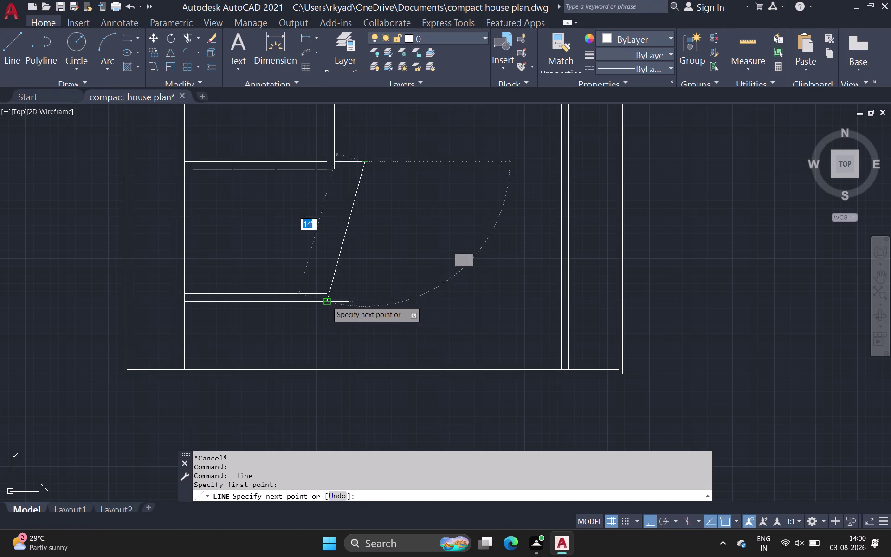
click(365, 302)
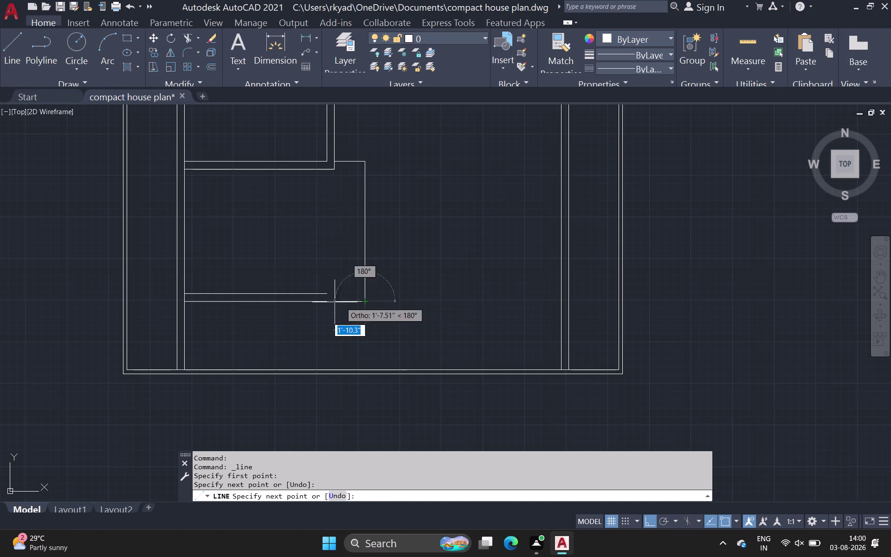
click(323, 302)
key(space)
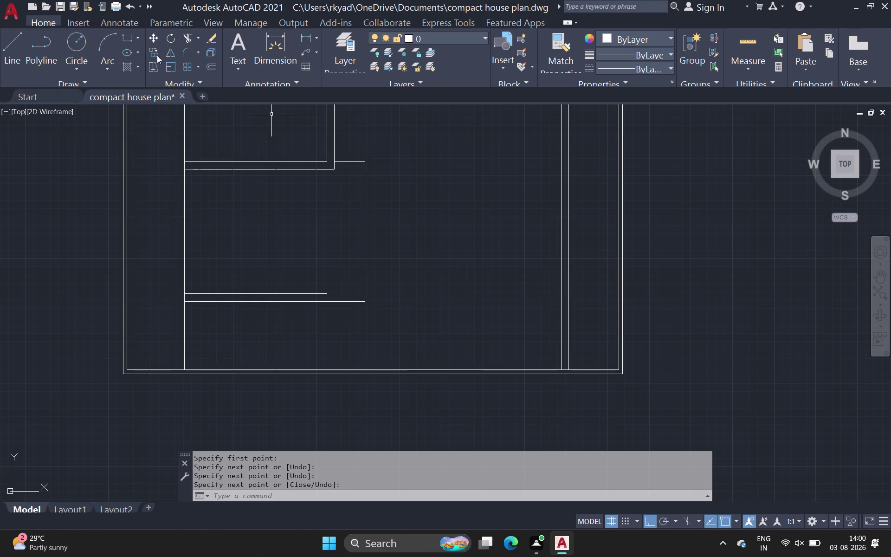
Offset the small room's right, top and bottom edges 9 inches inward.
click(212, 64)
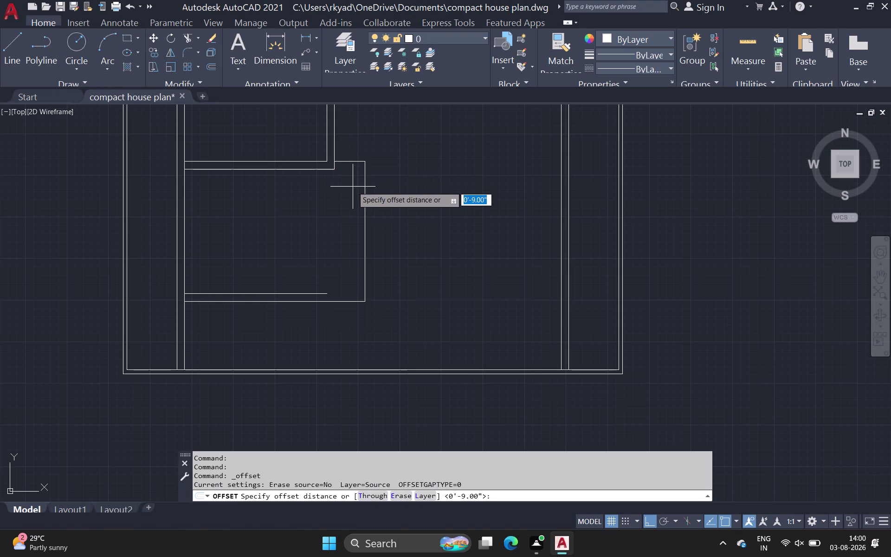
click(366, 193)
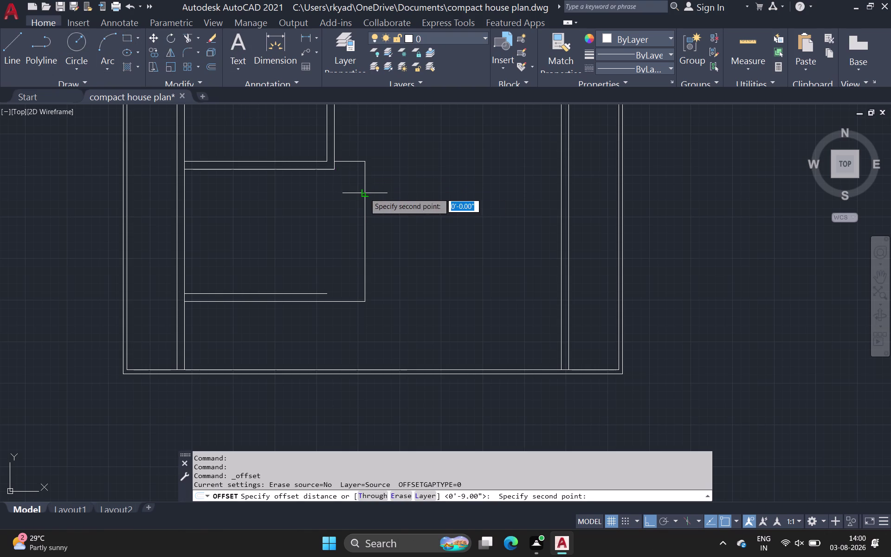
key(9)
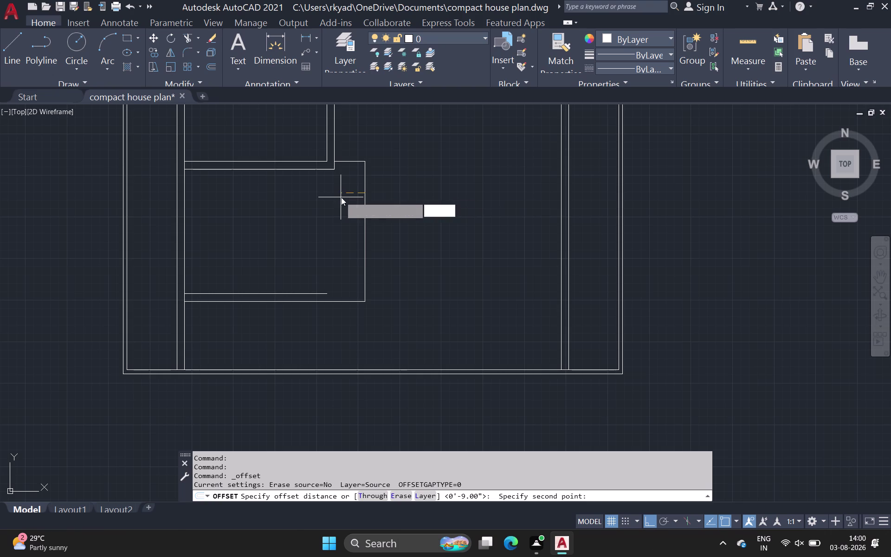
key(space)
click(379, 200)
click(365, 205)
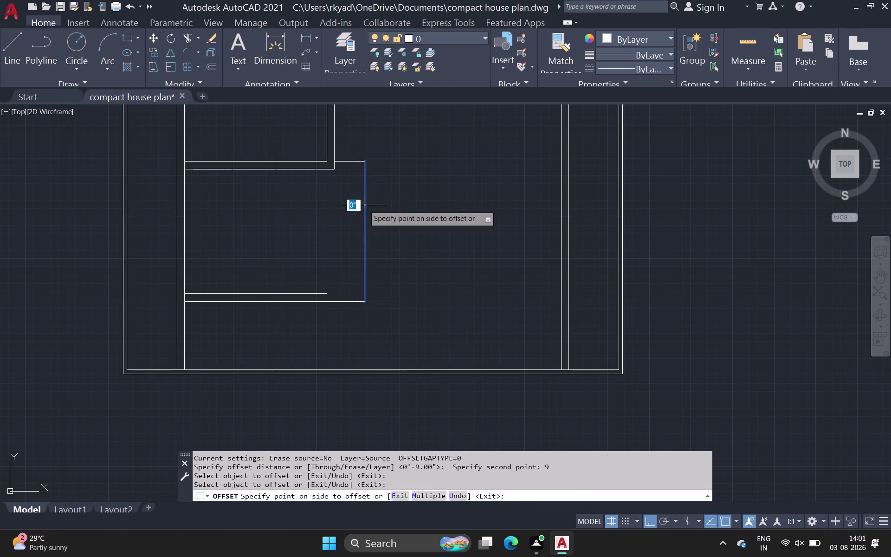
click(321, 213)
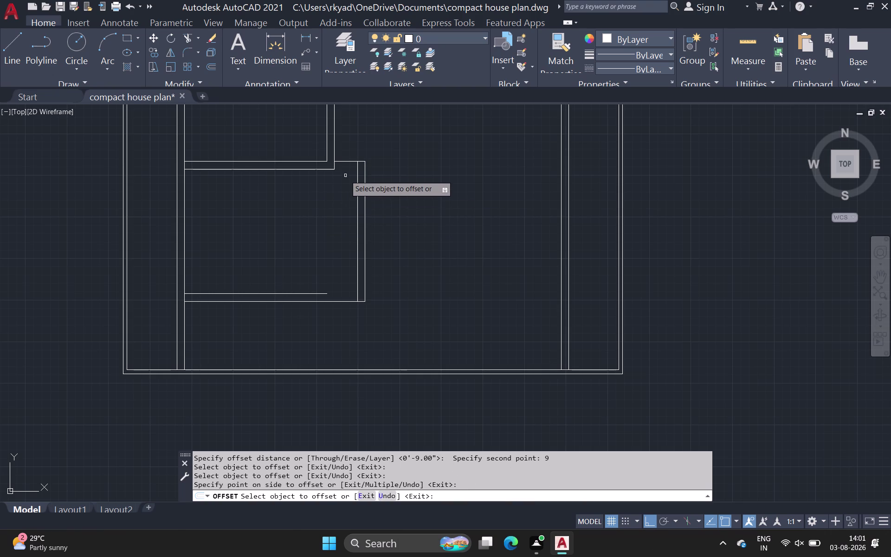
click(348, 161)
click(347, 170)
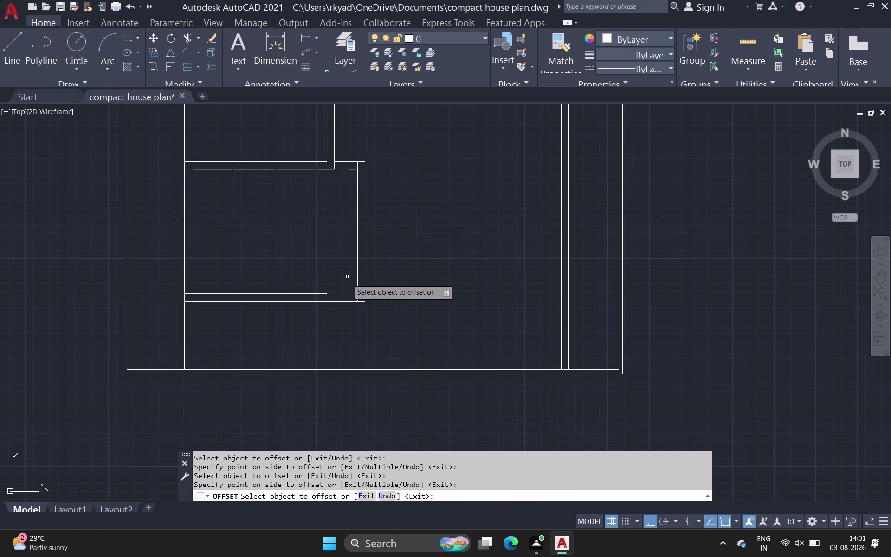
click(346, 301)
click(345, 292)
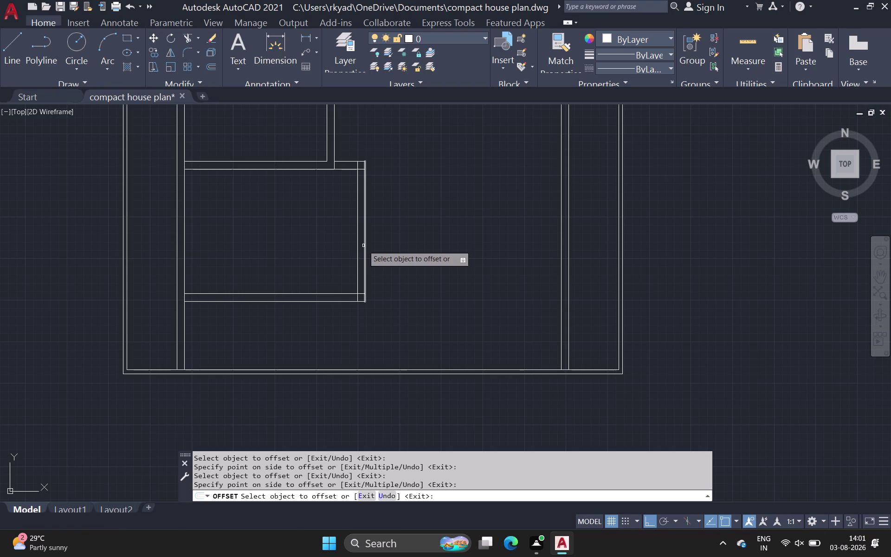
key(space)
scroll(down, 3)
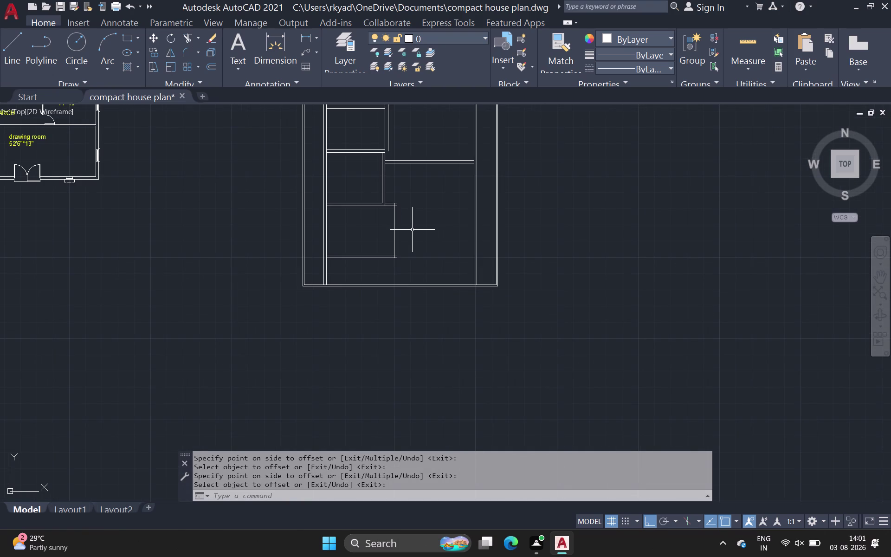
Offset the small room's right wall line 7' to the right.
key(space)
key(space)
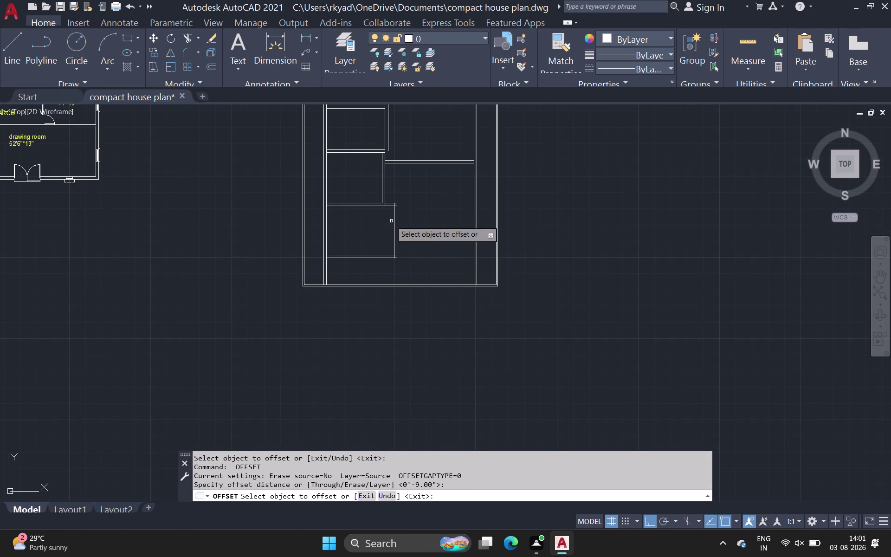
key(space)
key(space)
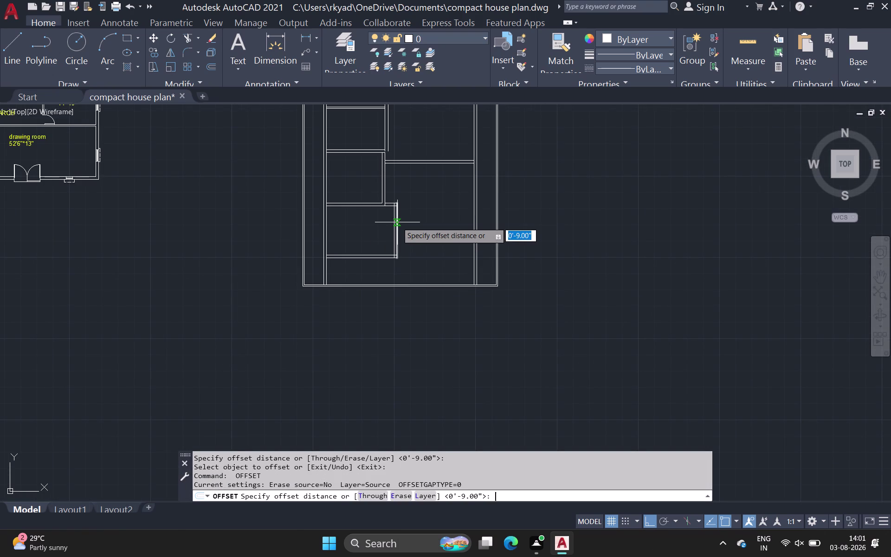
click(398, 222)
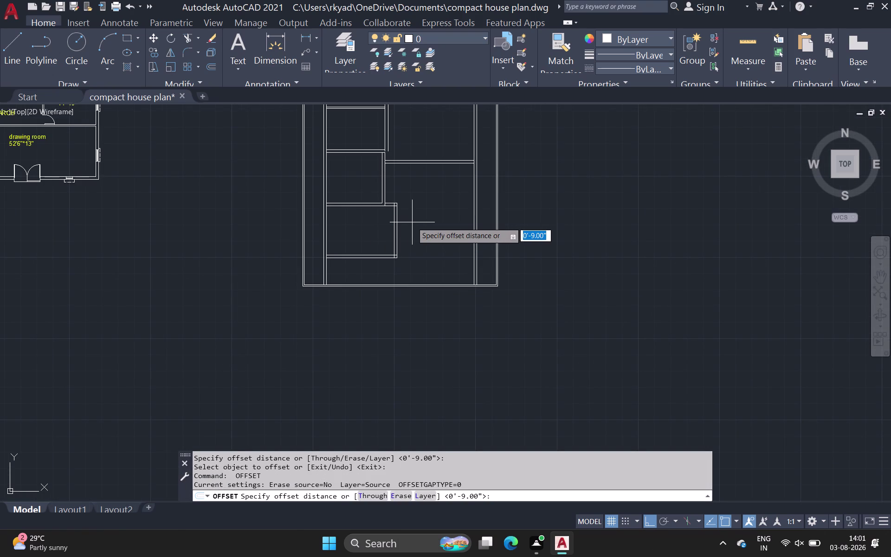
drag(397, 225, 403, 227)
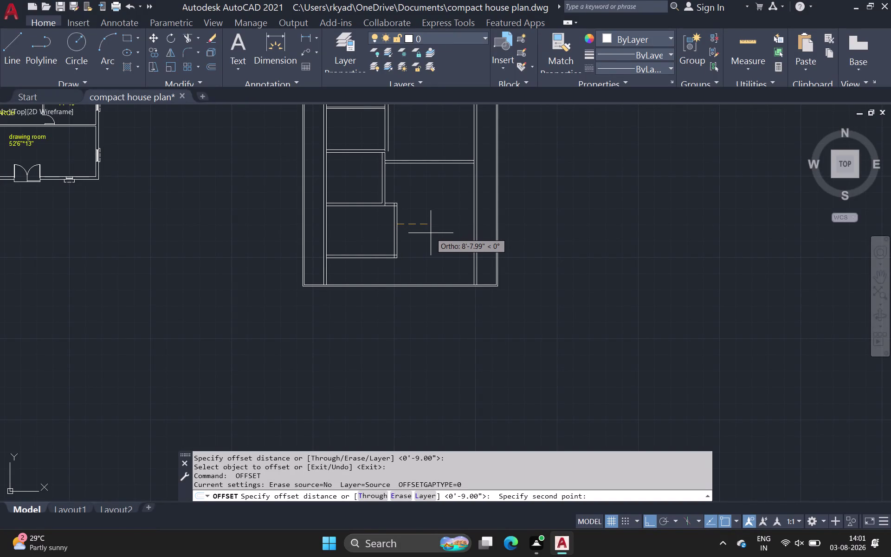
text(7')
key(space)
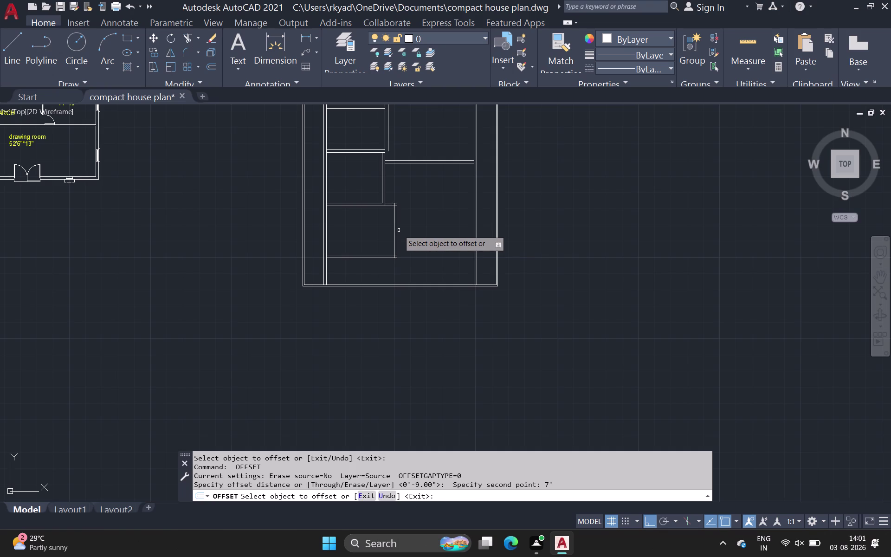
click(396, 230)
click(415, 230)
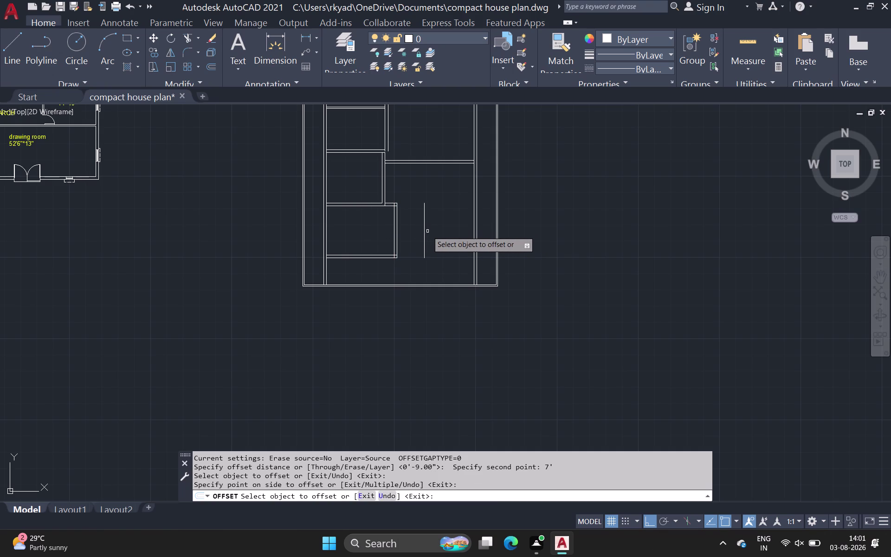
key(space)
Offset that new line 9" to the right to form a double-line wall.
key(space)
drag(424, 230, 434, 230)
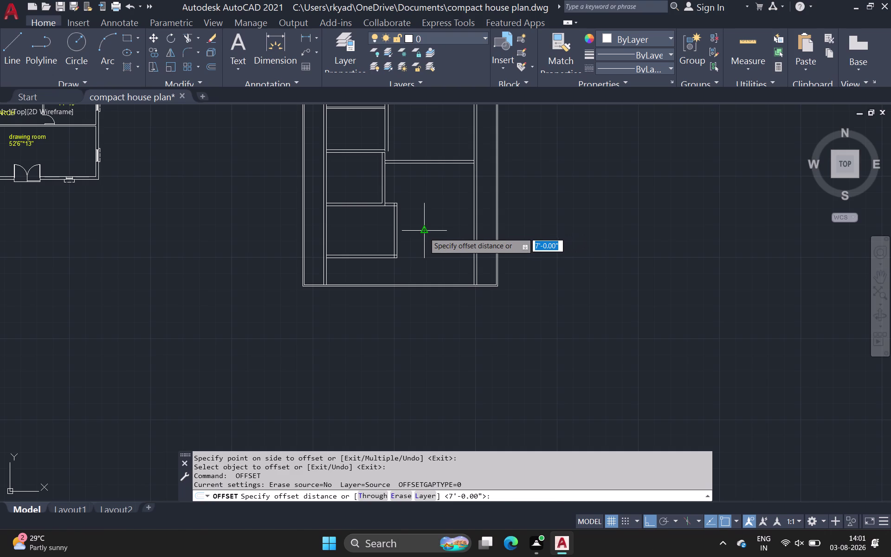
drag(425, 232, 430, 232)
text(9)
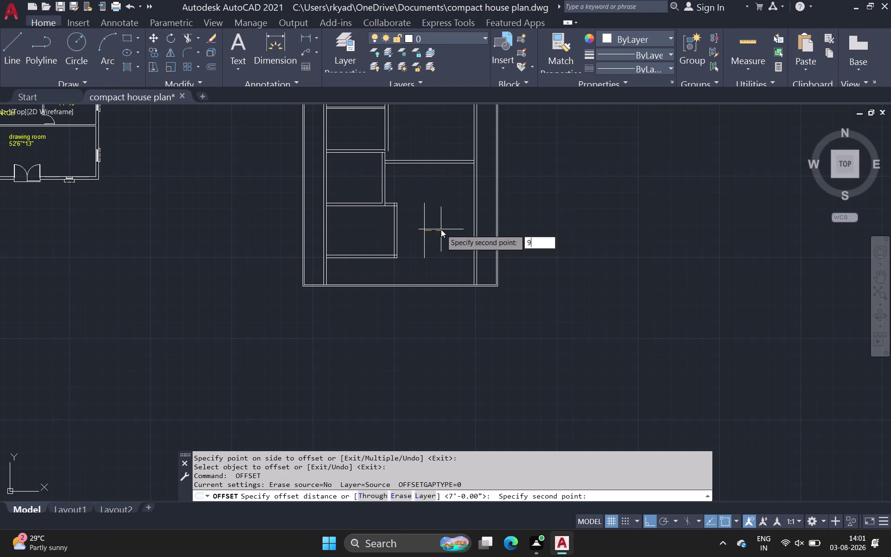
key(space)
click(424, 230)
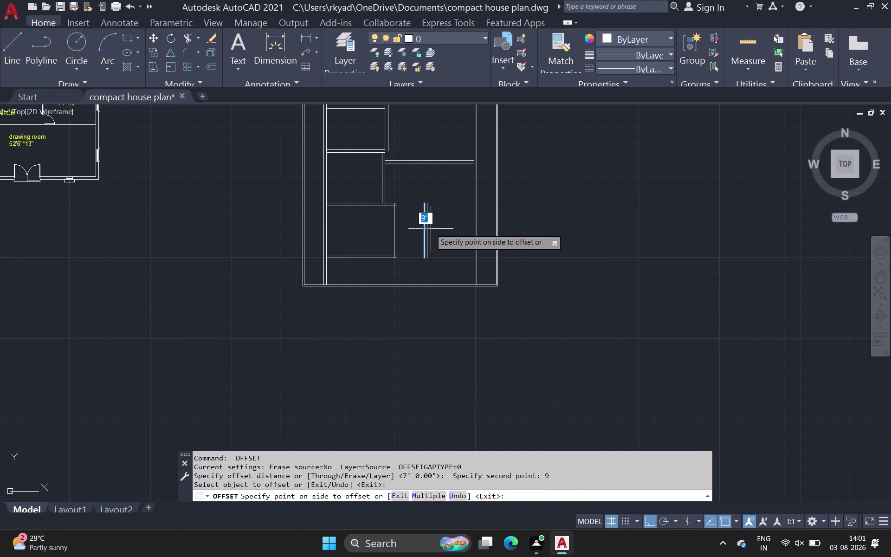
click(431, 229)
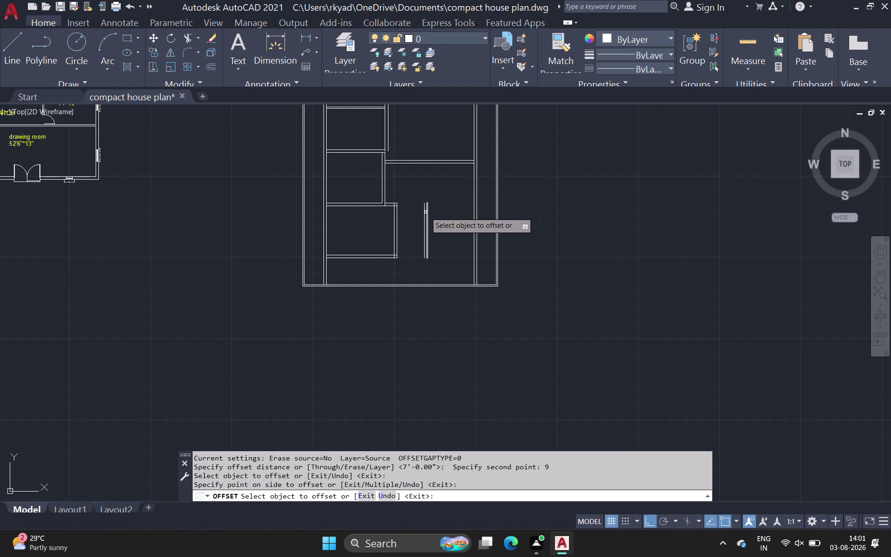
scroll(up, 3)
middle_drag(414, 214, 273, 176)
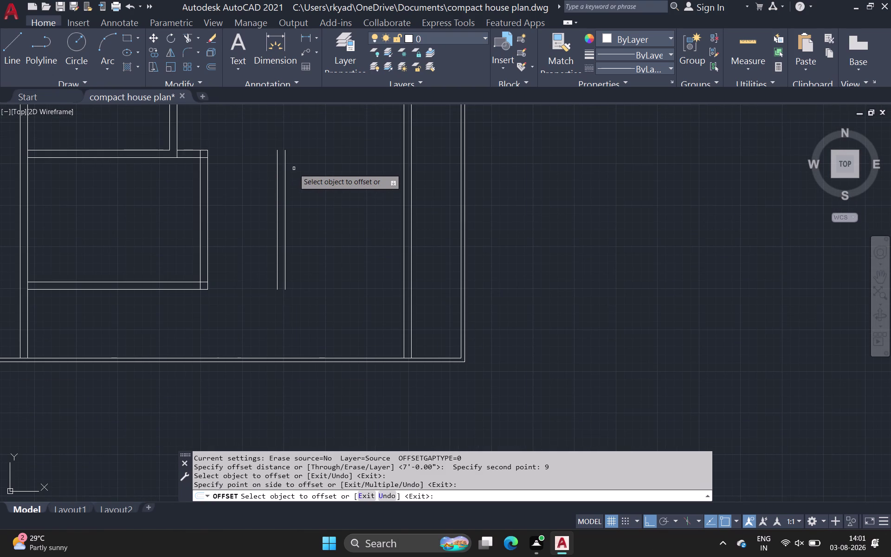
click(3, 40)
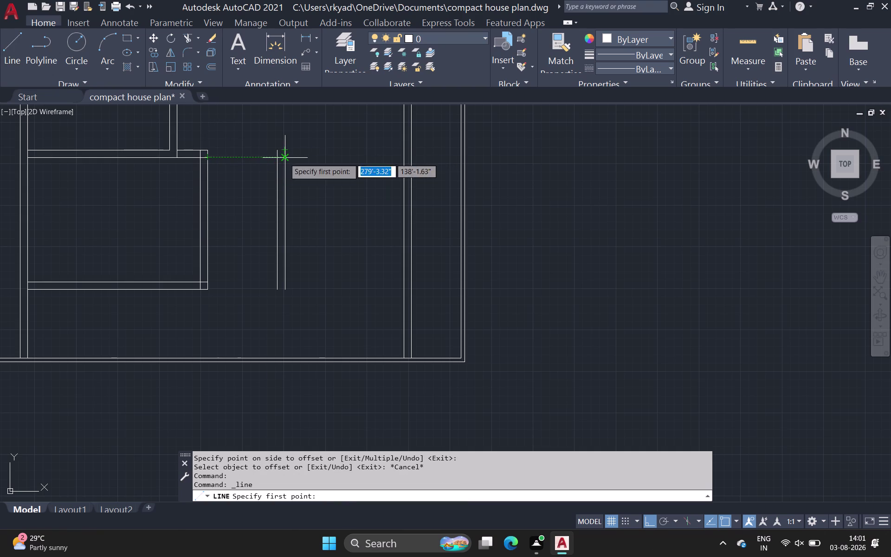
Draw two top wall lines from the new wall across to the right outer wall.
click(284, 158)
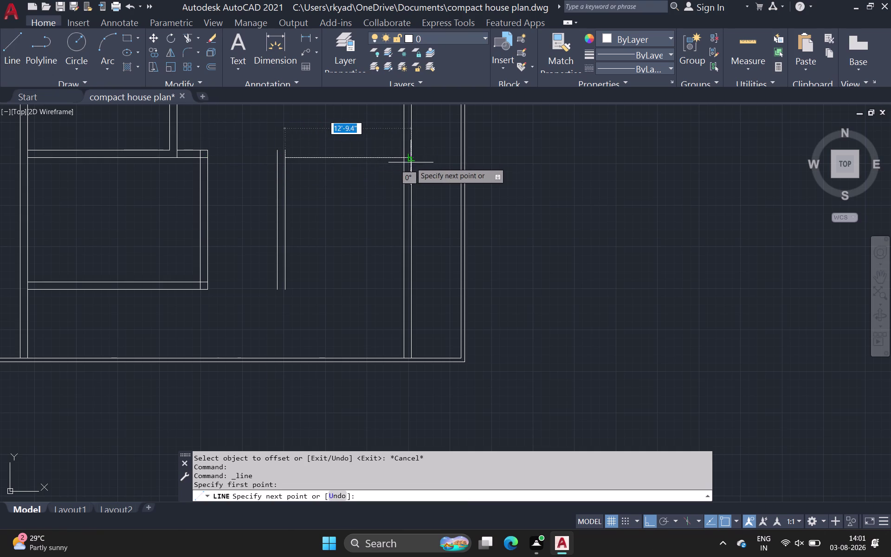
click(404, 161)
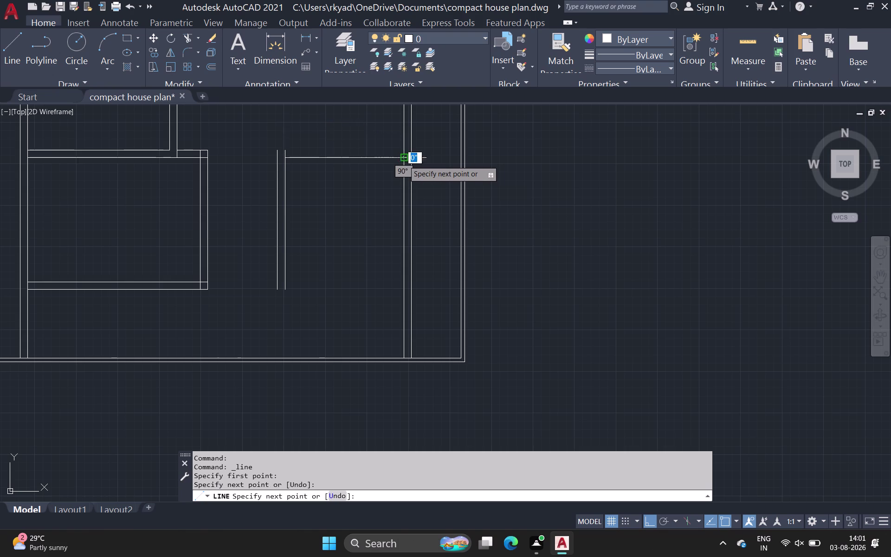
key(space)
key(space)
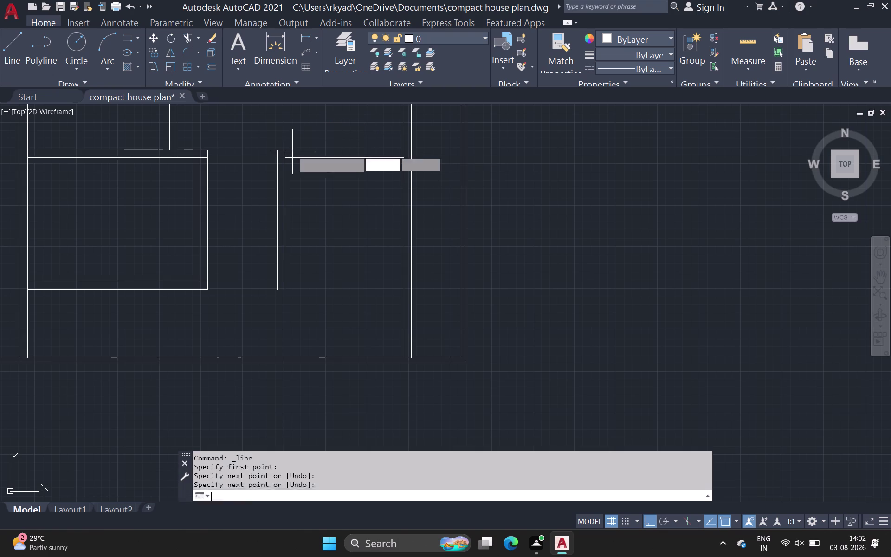
click(288, 150)
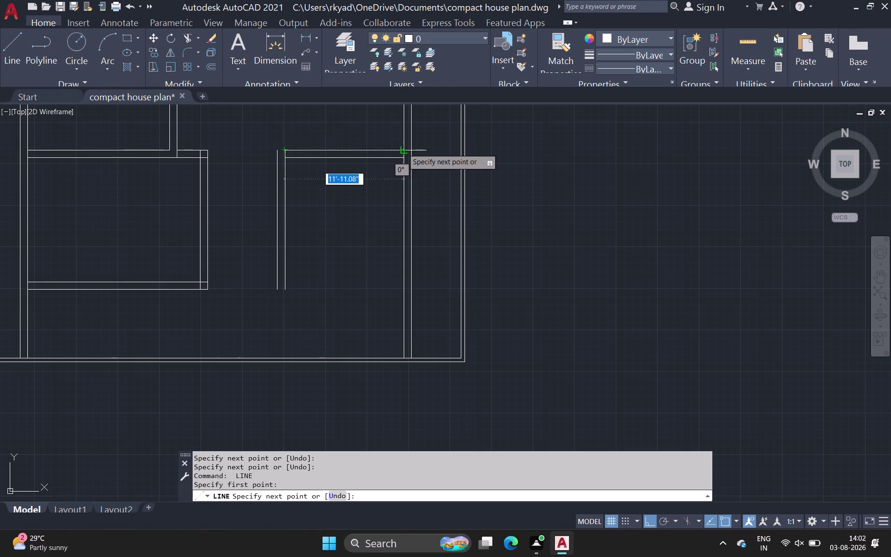
click(404, 148)
key(space)
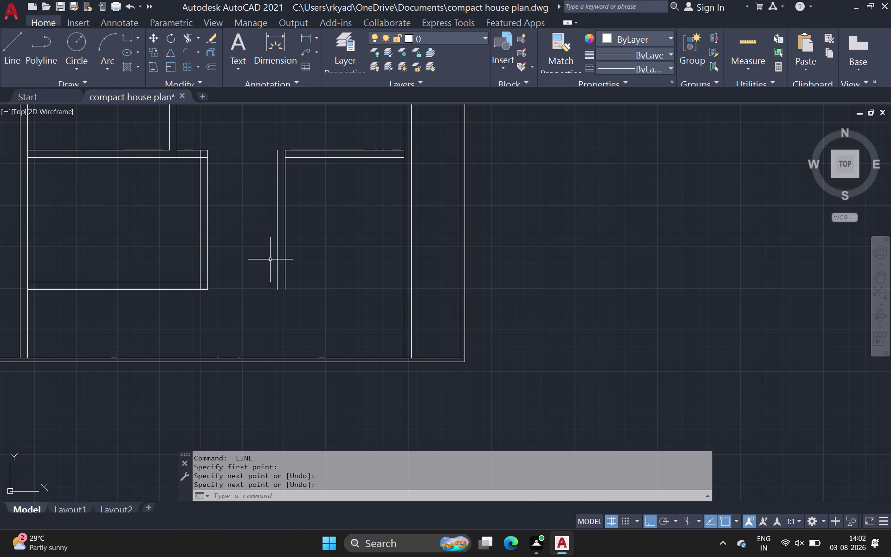
Draw a short L-shaped return line at the new wall's bottom end.
click(19, 48)
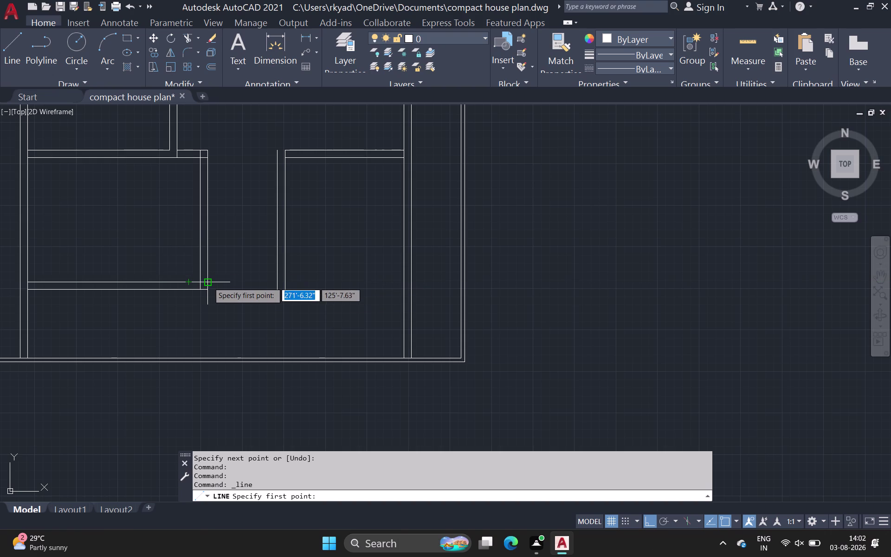
click(261, 282)
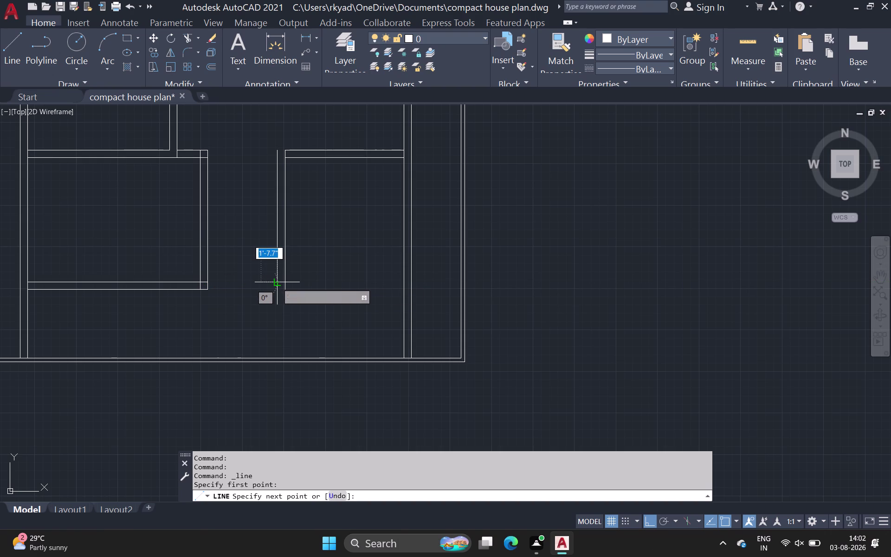
click(278, 283)
click(258, 282)
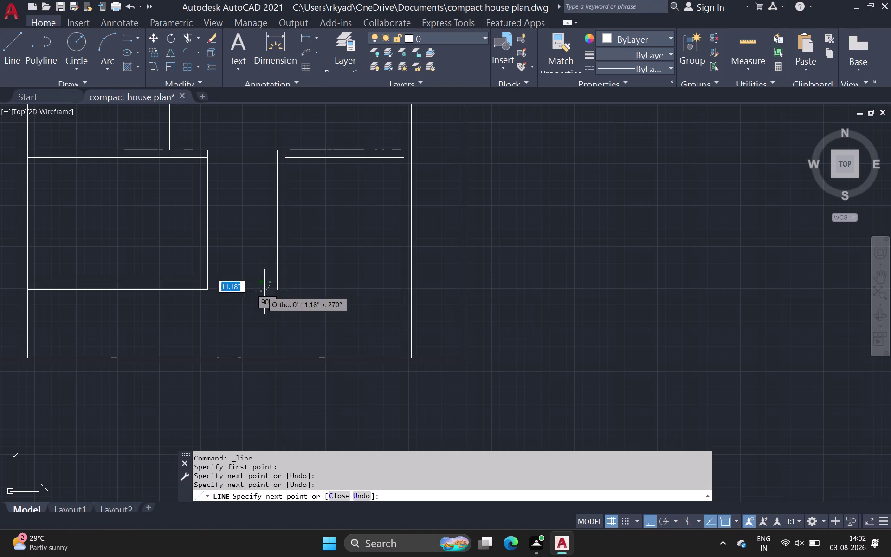
click(262, 291)
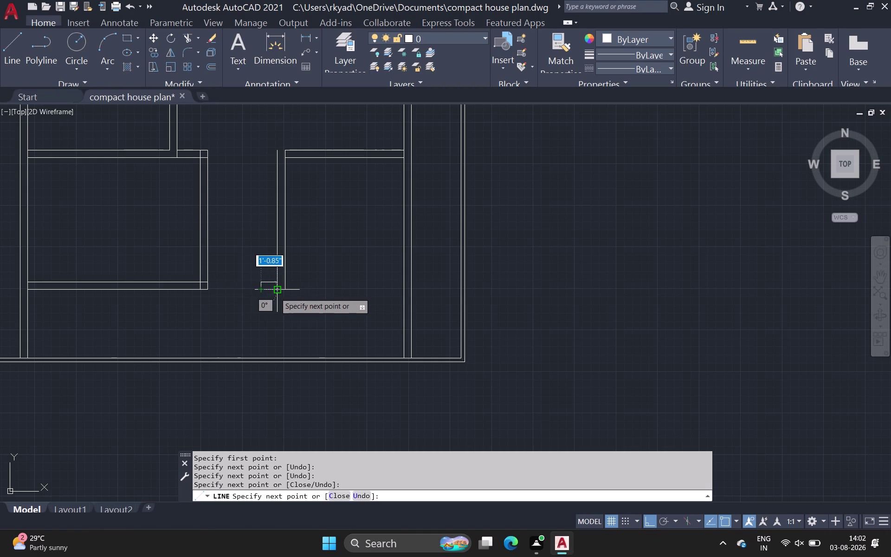
click(287, 293)
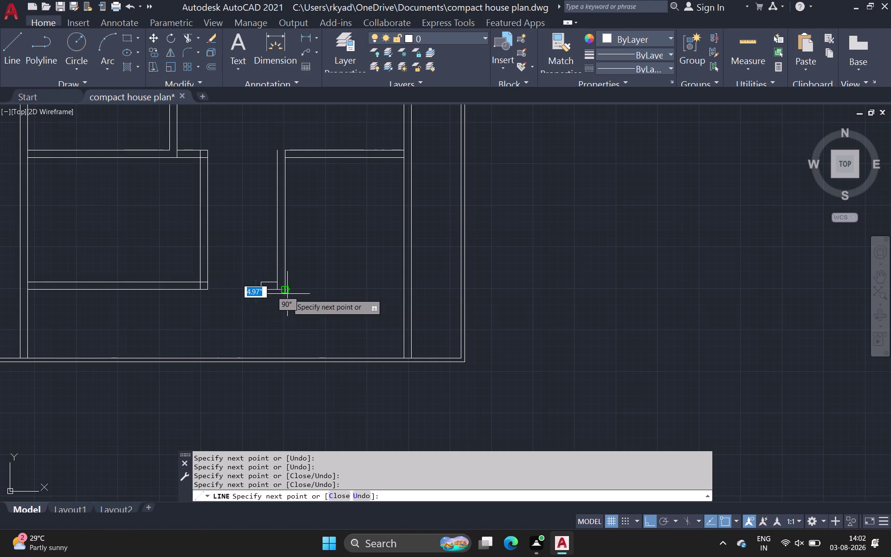
key(Escape)
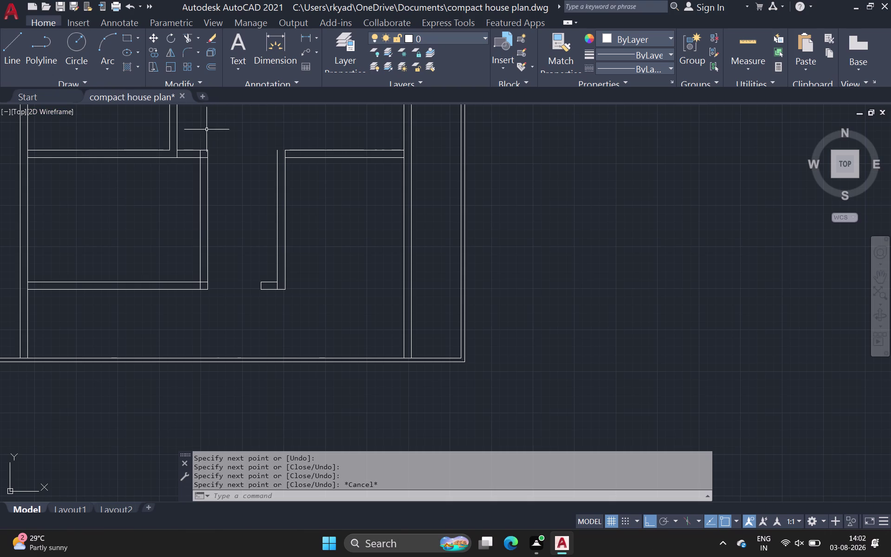
scroll(down, 3)
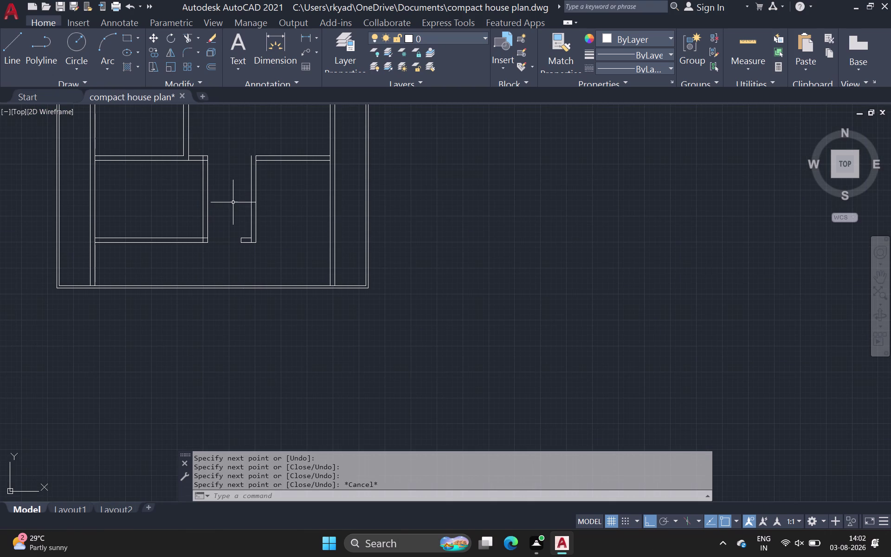
Draw a short line along the wall top where the room's top wall meets the partition.
scroll(down, 3)
scroll(down, 3)
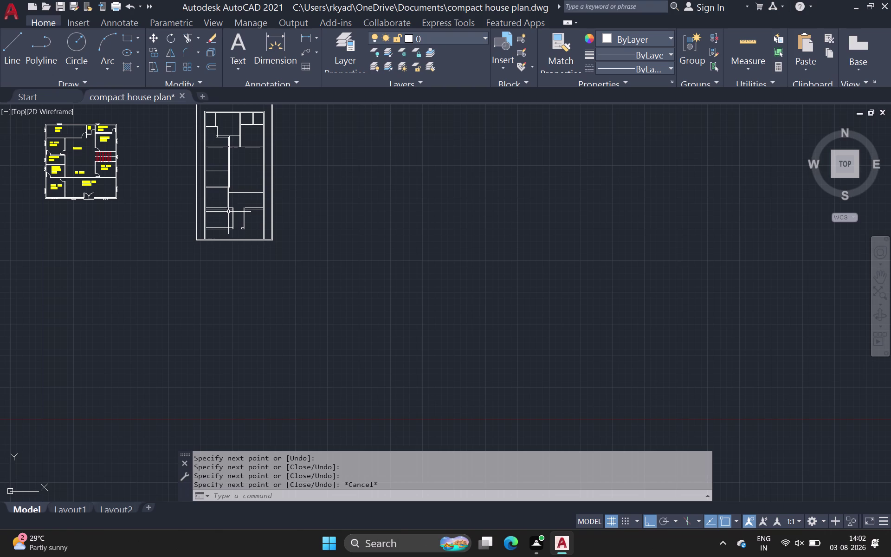
scroll(up, 3)
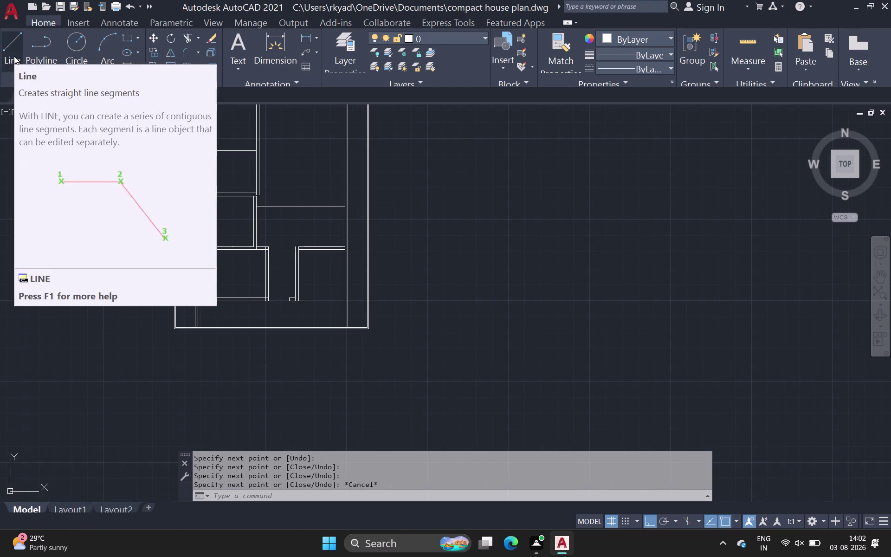
click(14, 56)
scroll(up, 3)
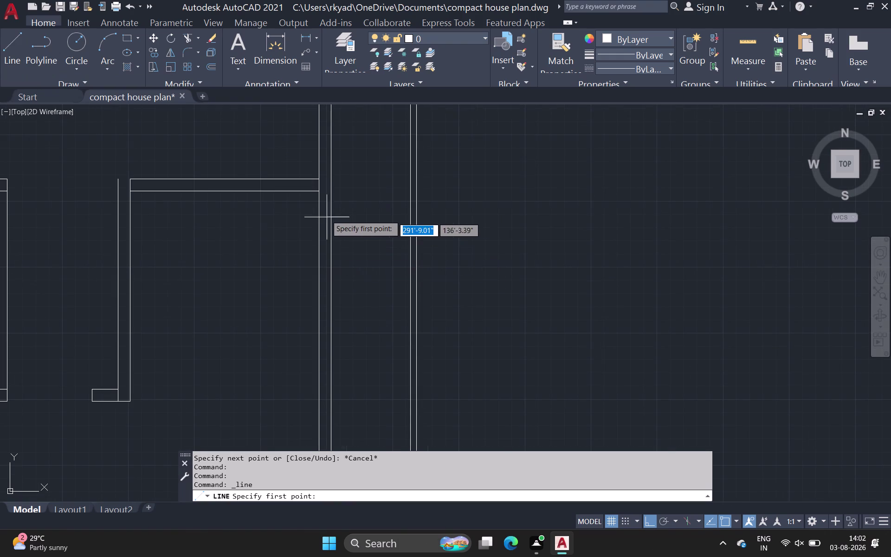
click(320, 193)
click(326, 193)
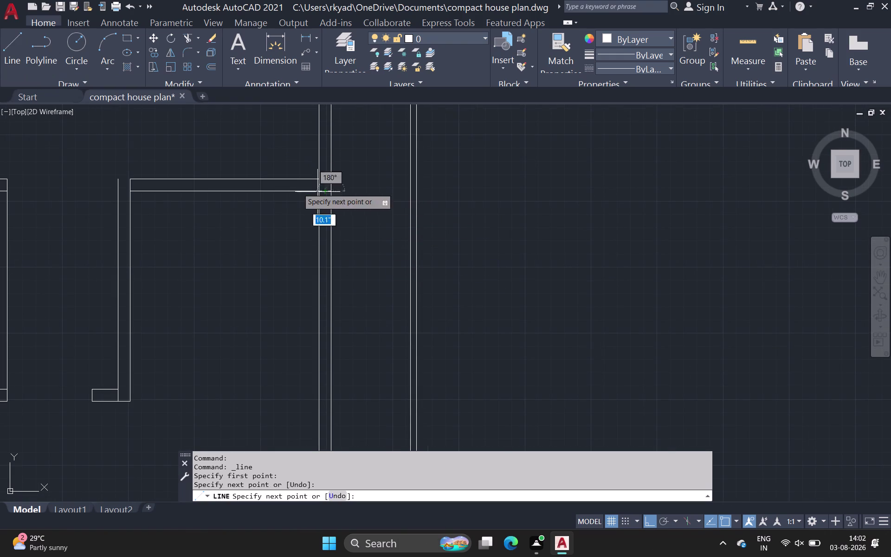
key(Escape)
scroll(down, 3)
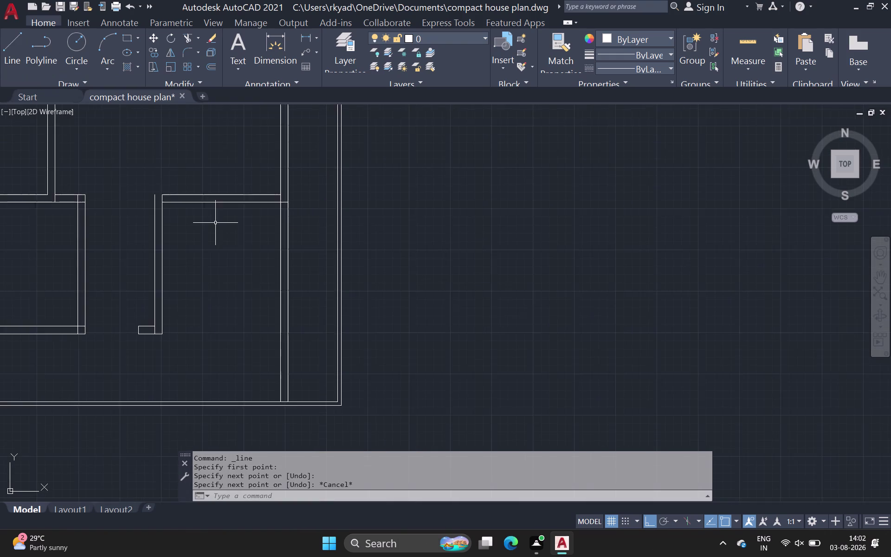
scroll(down, 3)
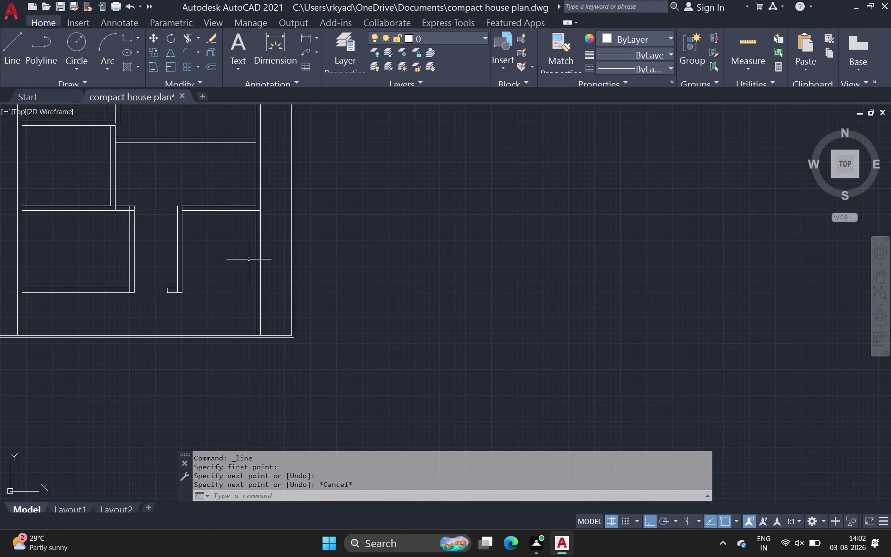
click(189, 48)
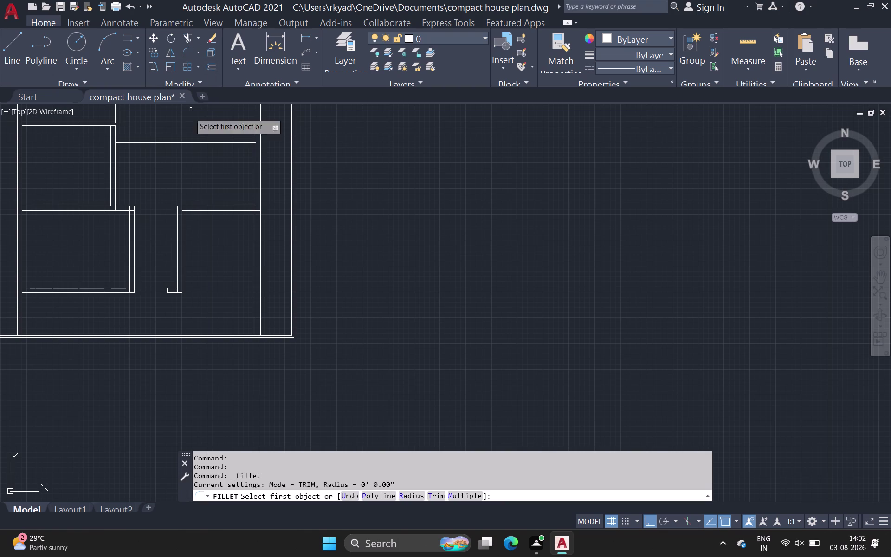
Fillet the first pair of wall lines into a sharp corner.
scroll(up, 3)
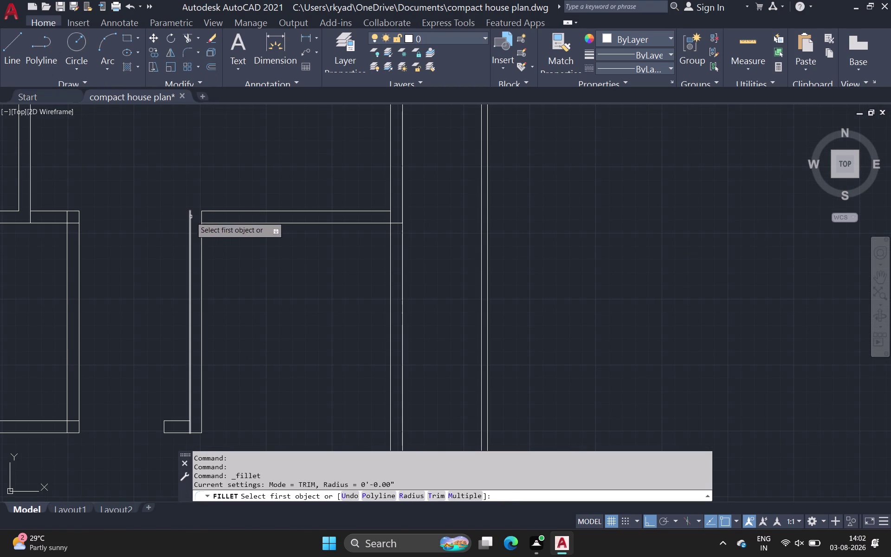
click(192, 216)
click(212, 213)
click(212, 211)
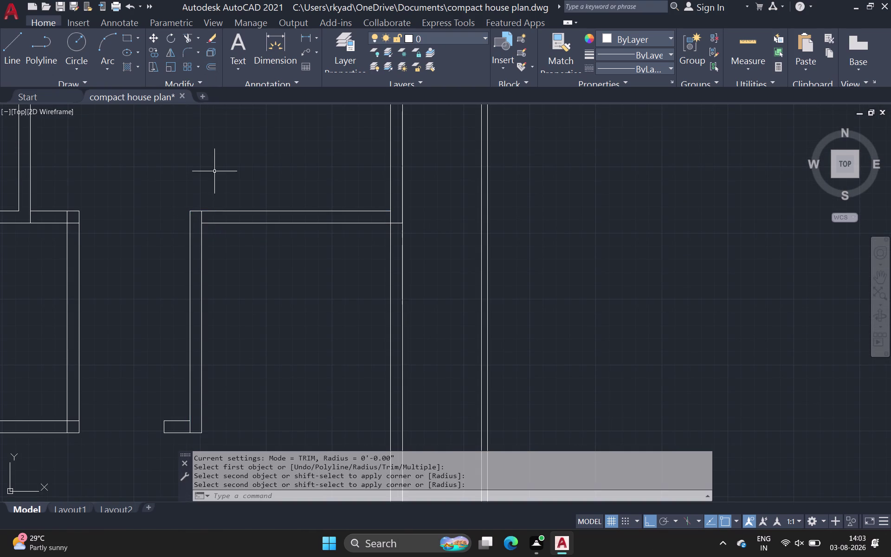
scroll(down, 3)
middle_drag(214, 177, 222, 186)
scroll(down, 3)
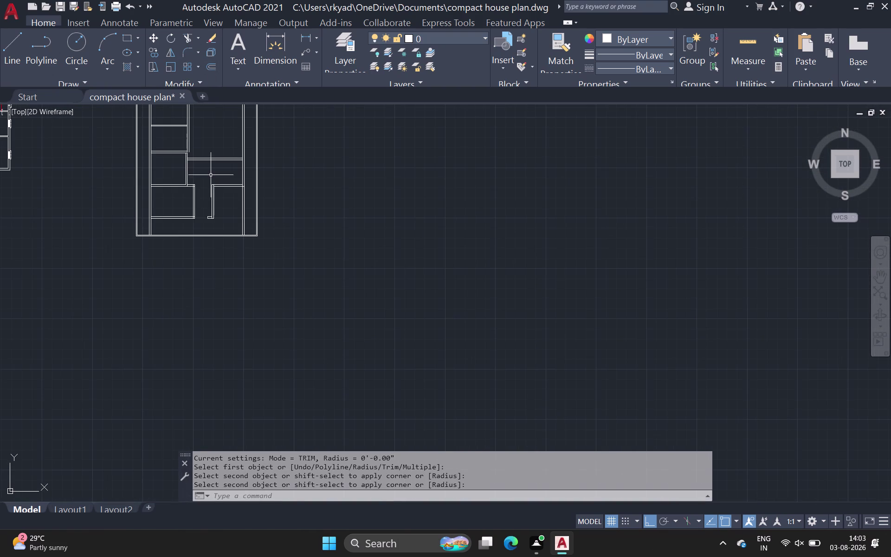
scroll(up, 3)
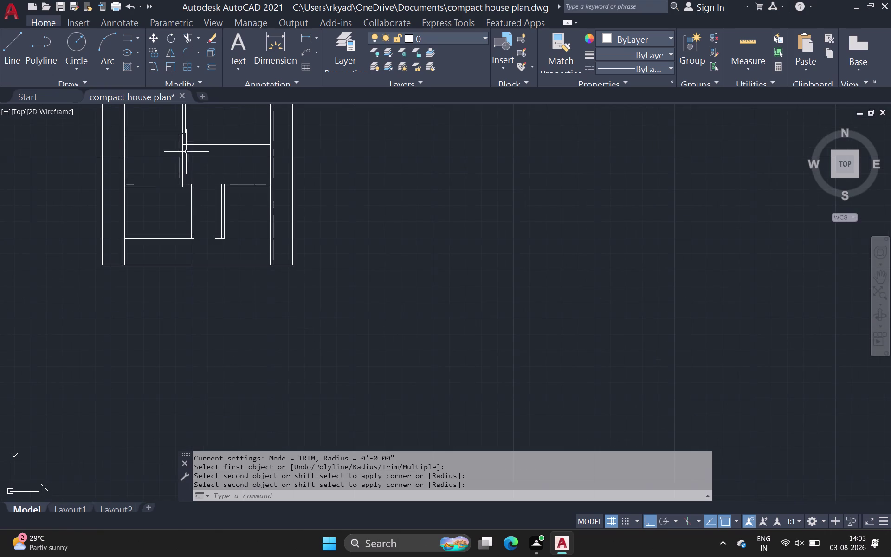
scroll(up, 3)
key(space)
Fillet the wall lines at the lower junction into two clean corners.
middle_drag(180, 157, 198, 246)
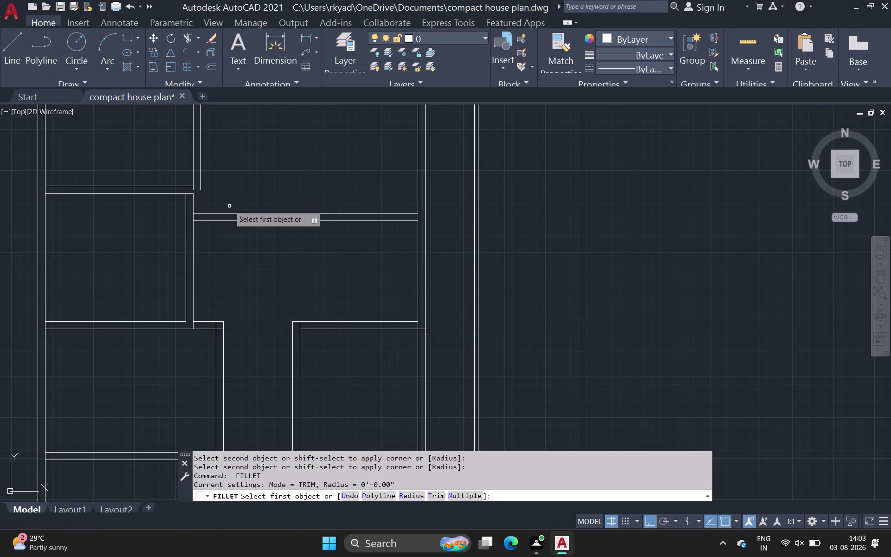
middle_drag(229, 186, 194, 286)
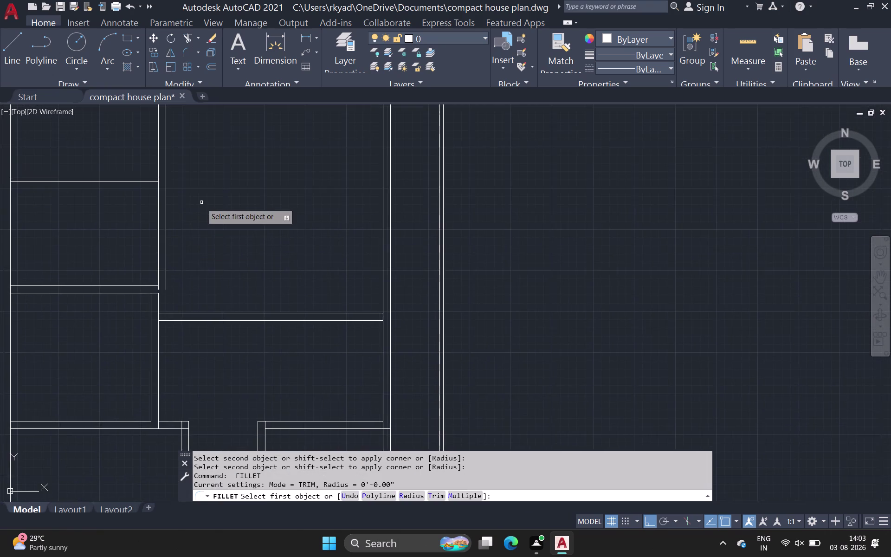
scroll(down, 3)
middle_drag(197, 220, 186, 291)
scroll(down, 3)
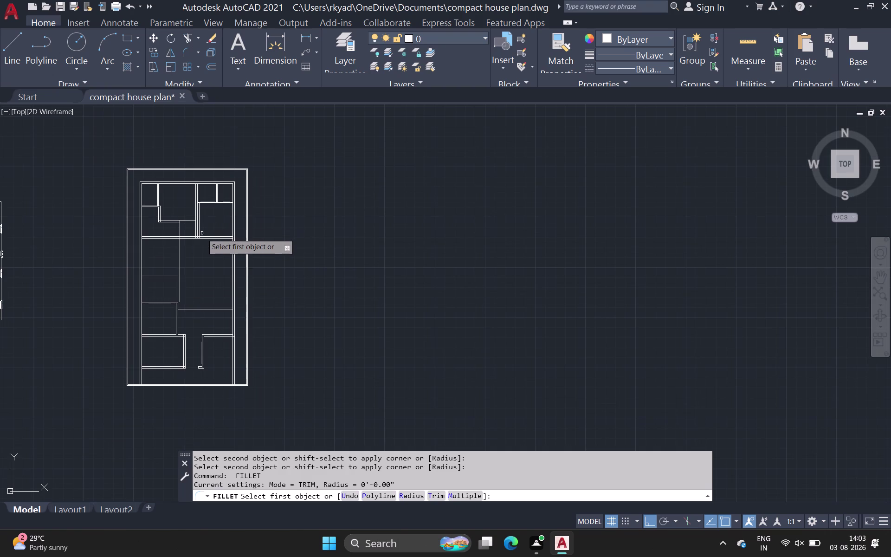
scroll(up, 3)
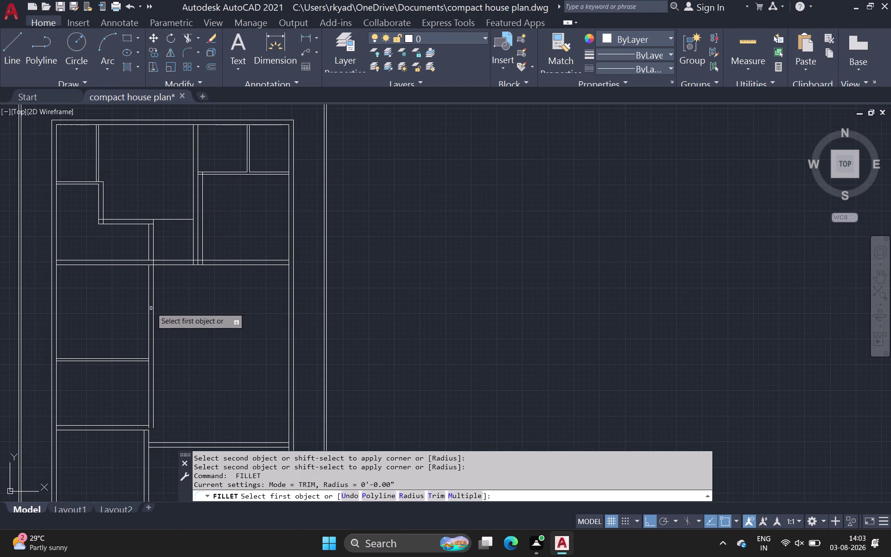
scroll(up, 3)
middle_drag(167, 348, 192, 246)
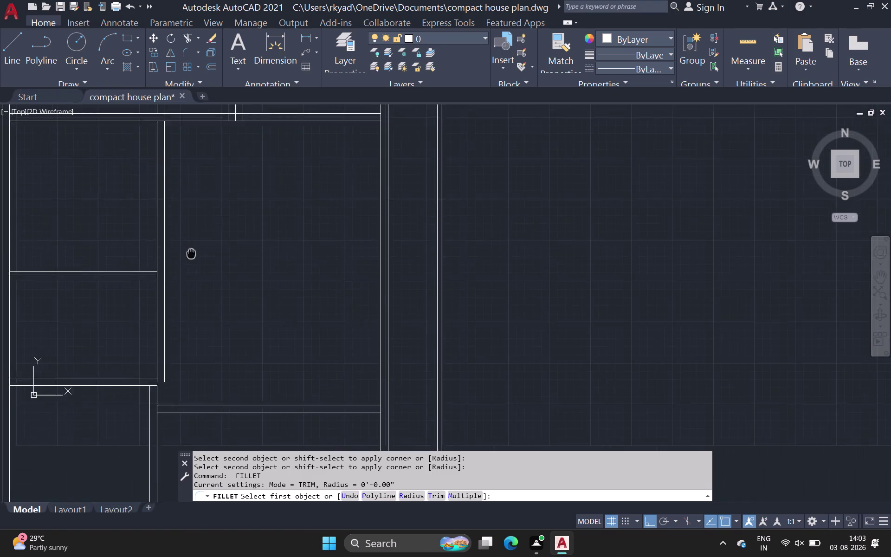
middle_drag(191, 246, 194, 222)
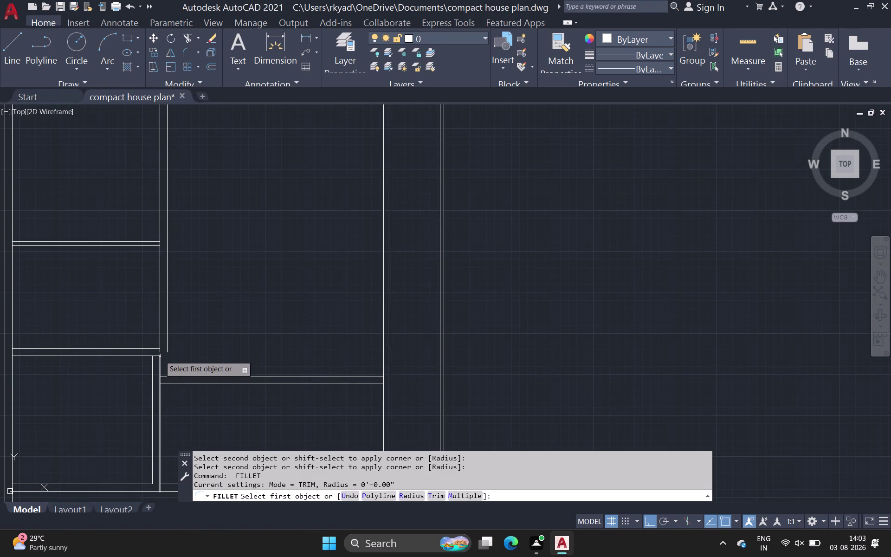
click(158, 356)
click(166, 345)
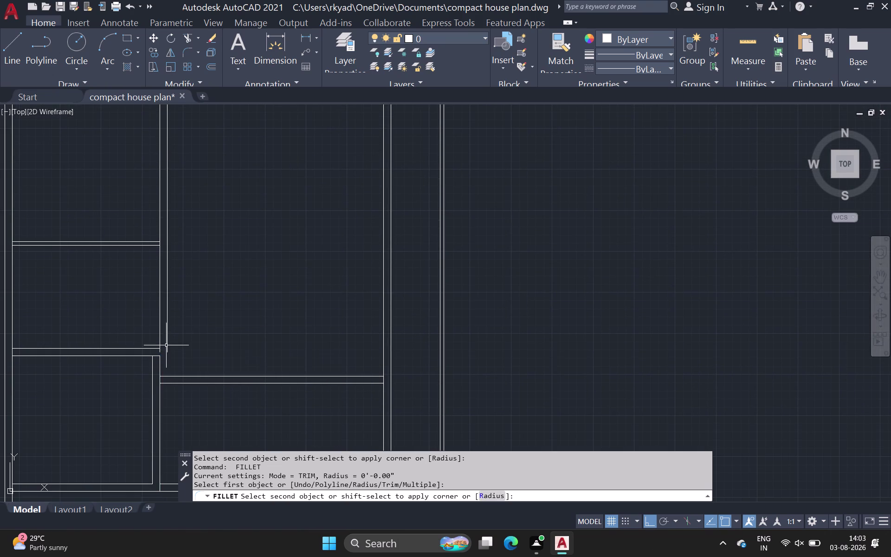
key(space)
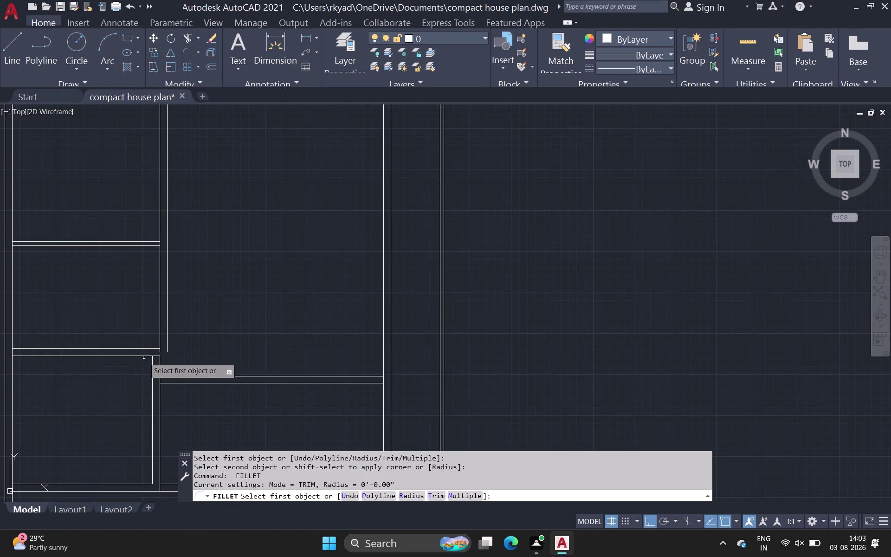
click(144, 355)
click(167, 346)
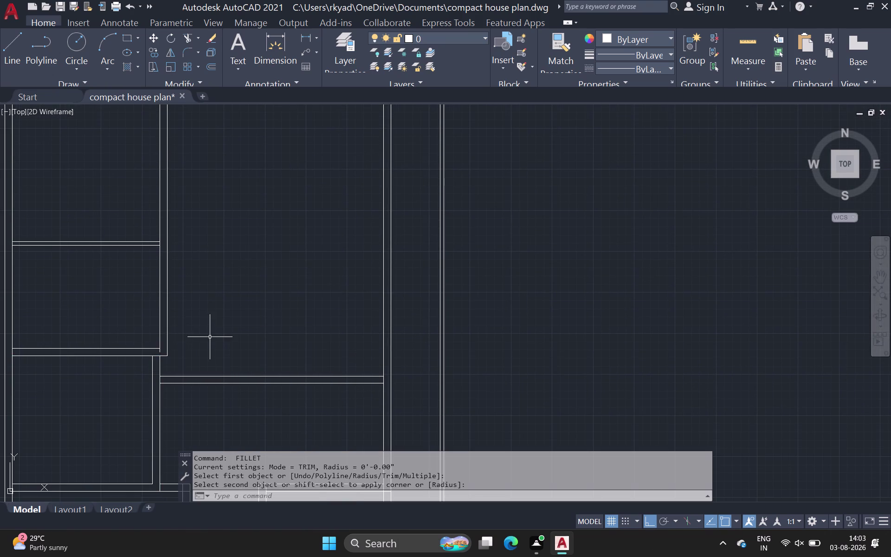
scroll(down, 3)
middle_drag(210, 337, 212, 288)
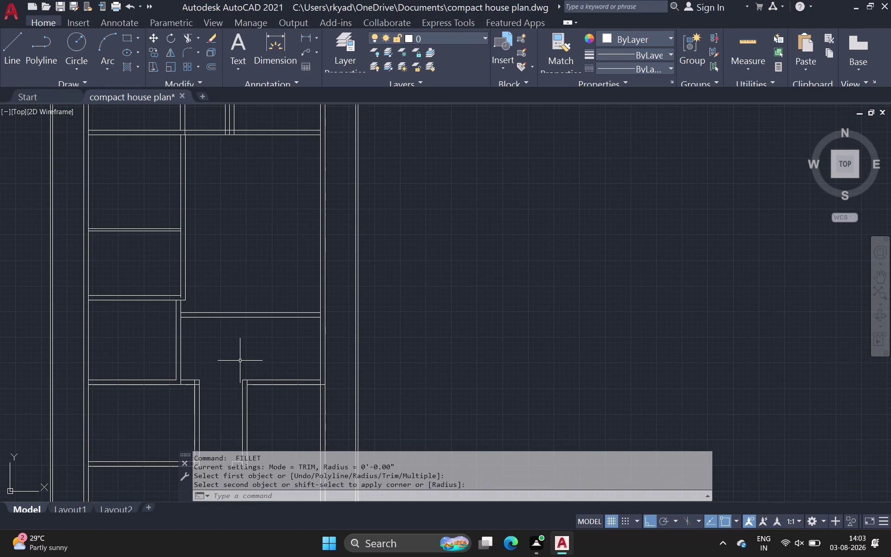
middle_drag(235, 359, 193, 279)
scroll(down, 3)
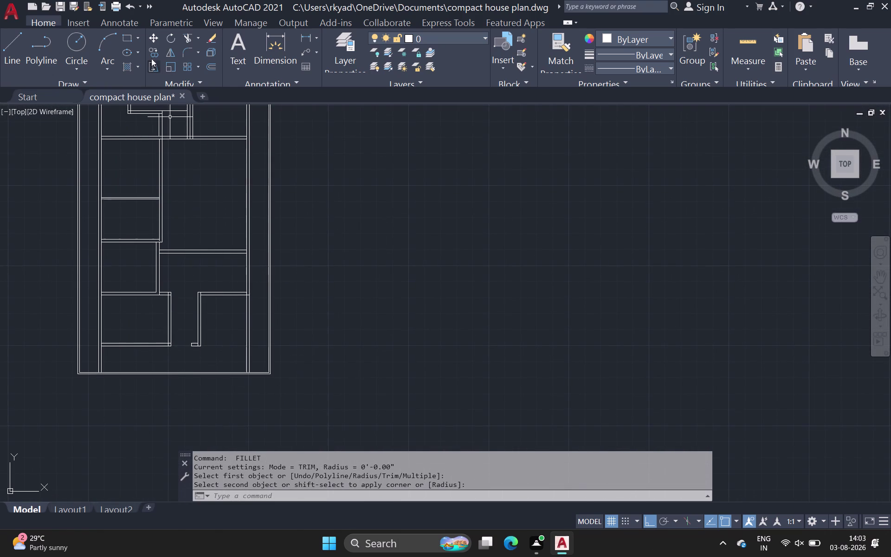
click(186, 36)
scroll(up, 3)
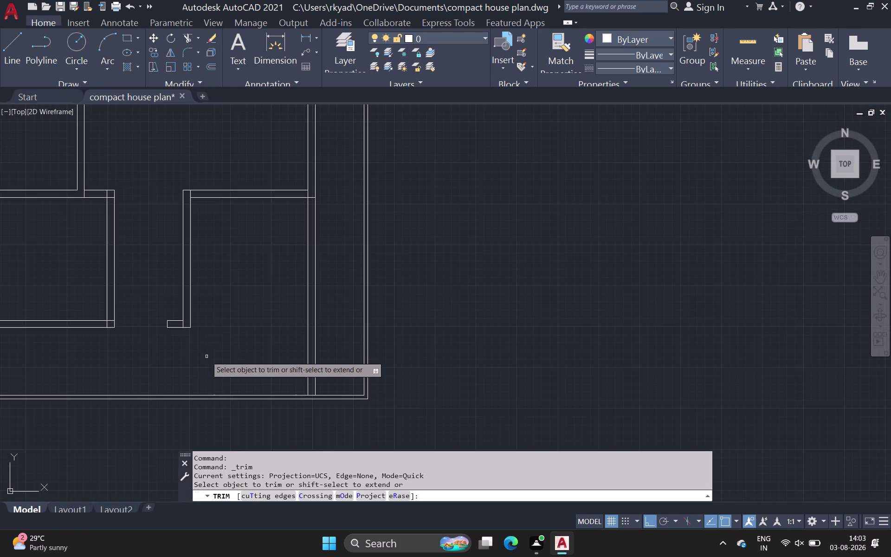
click(311, 198)
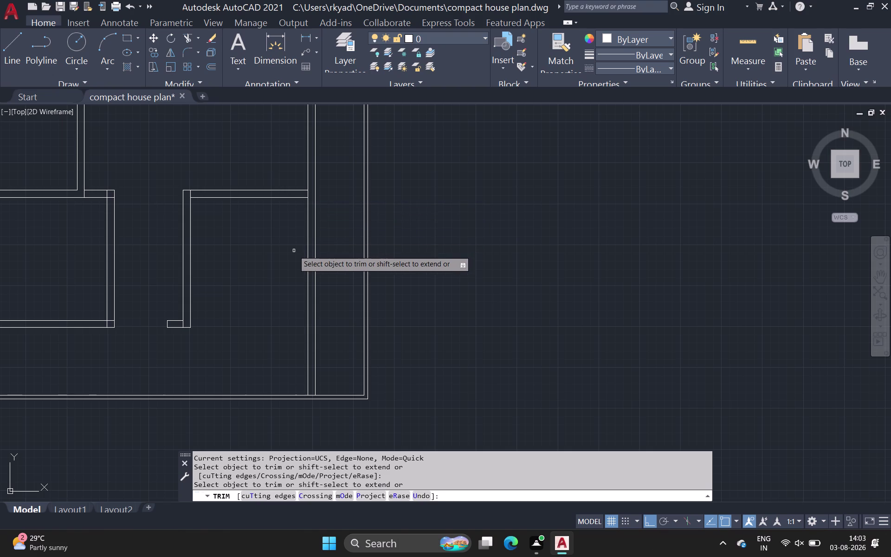
drag(294, 251, 333, 237)
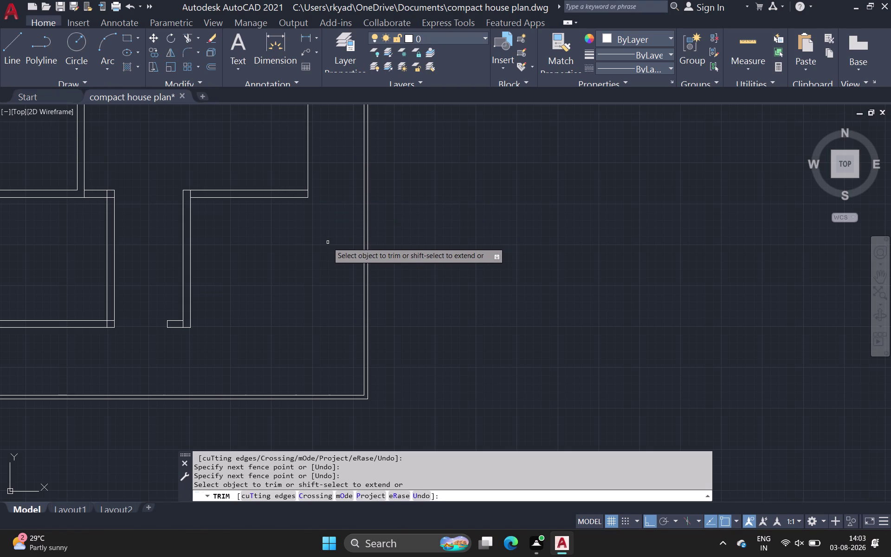
key(ctrl+z)
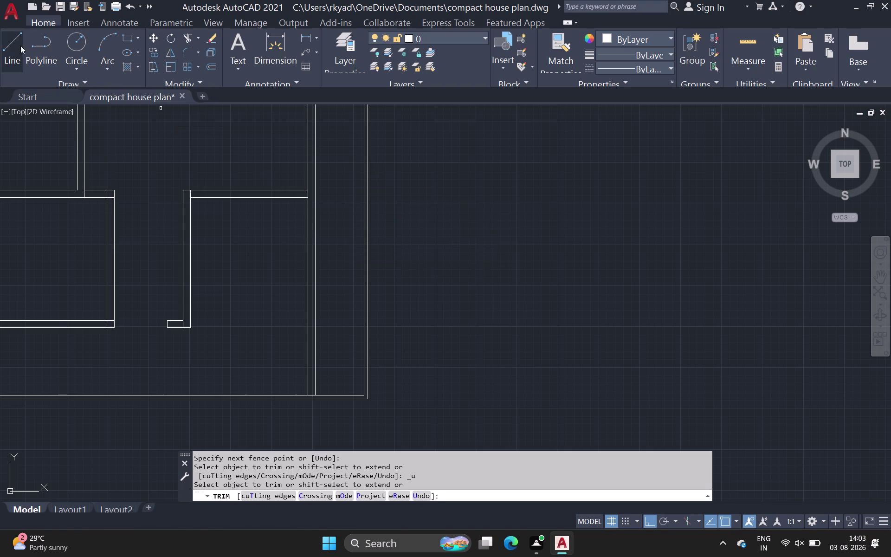
Draw a short line from the inner wall line's end across to the vertical wall.
click(22, 46)
scroll(up, 3)
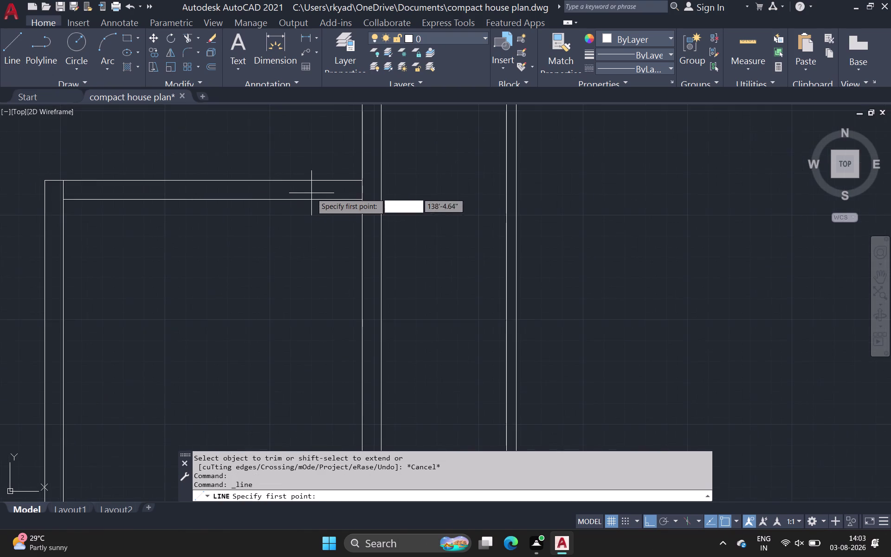
drag(360, 198, 366, 198)
drag(382, 197, 387, 198)
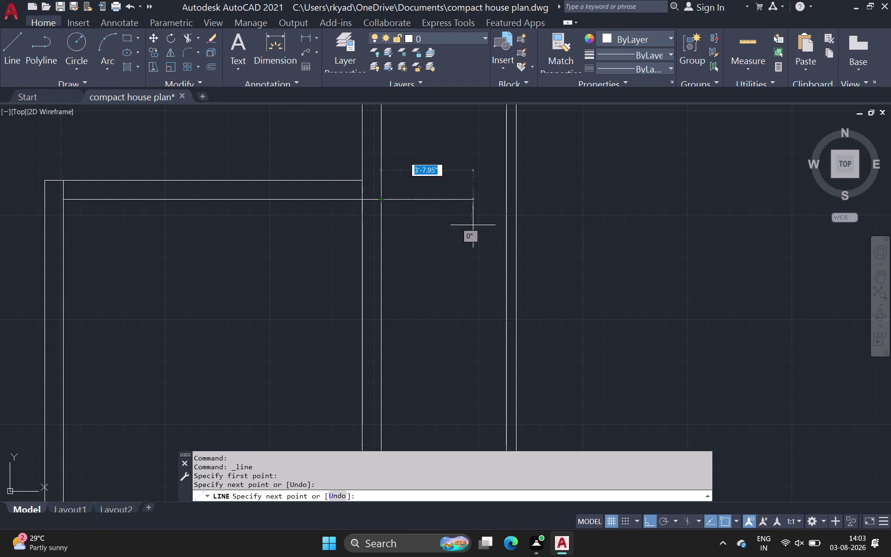
key(space)
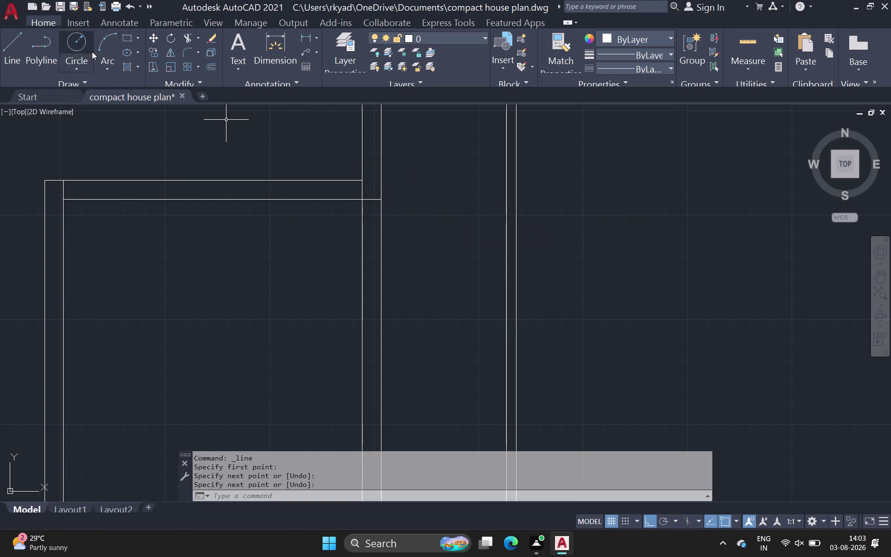
Resume trimming with two selections around the wall lines, then pan out over the plan.
click(189, 38)
drag(365, 188, 352, 188)
drag(440, 271, 324, 293)
scroll(down, 3)
middle_drag(291, 300, 301, 256)
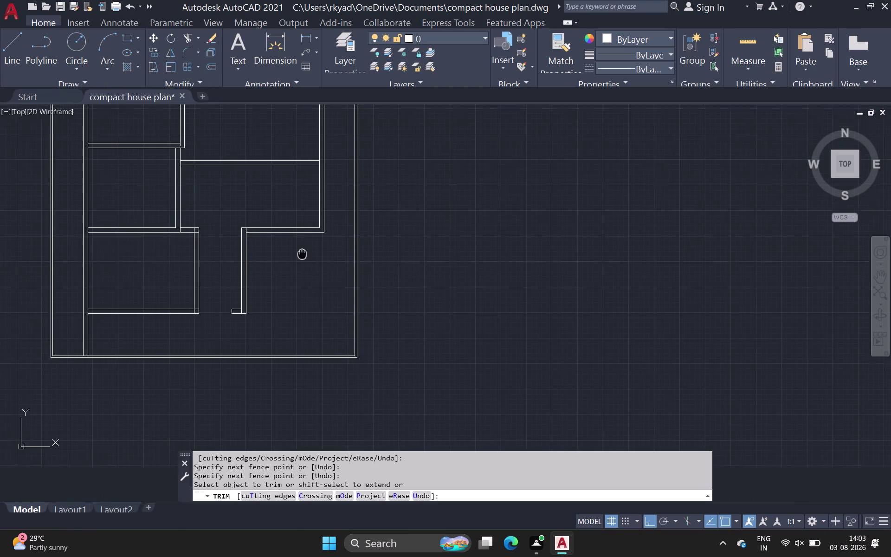
Trim the overlapping wall lines at the lower corner and the doorway junctions.
middle_drag(301, 255, 303, 253)
scroll(up, 3)
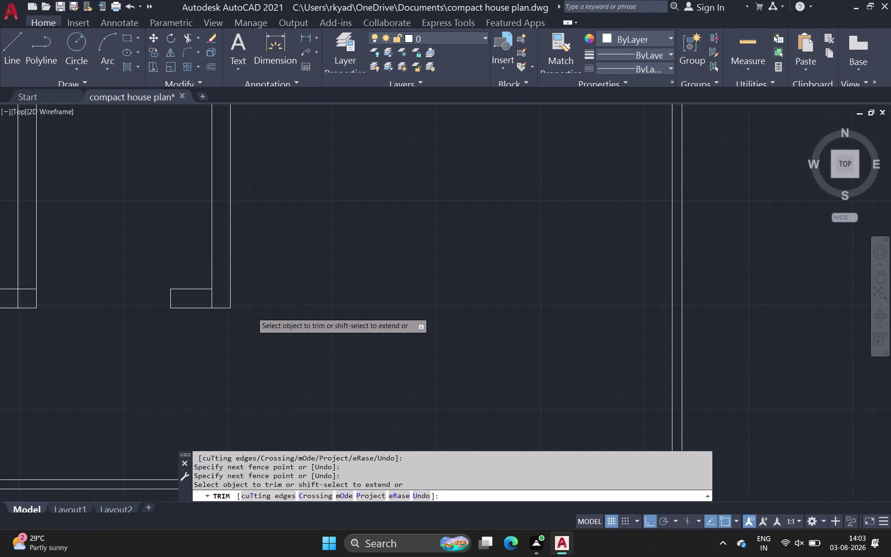
click(211, 295)
scroll(down, 3)
middle_drag(242, 190, 242, 221)
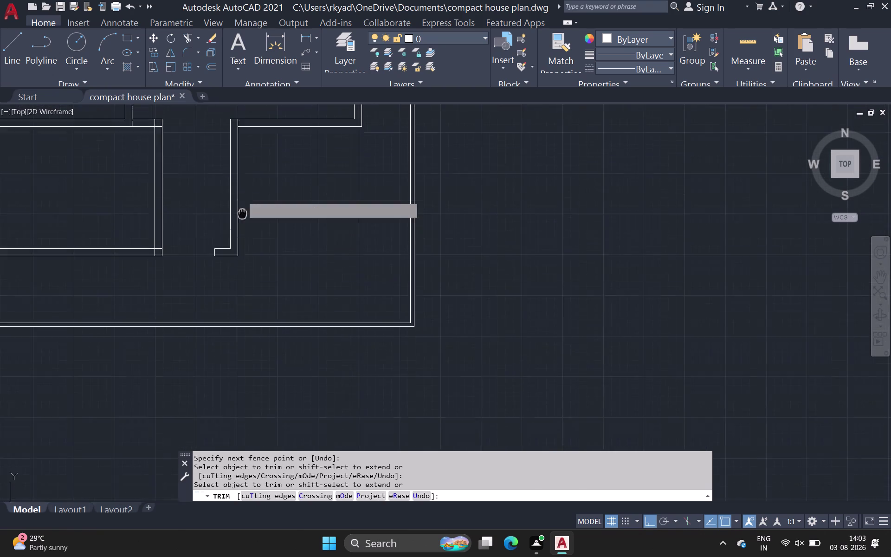
middle_drag(242, 221, 243, 291)
scroll(up, 3)
drag(238, 200, 223, 201)
click(98, 201)
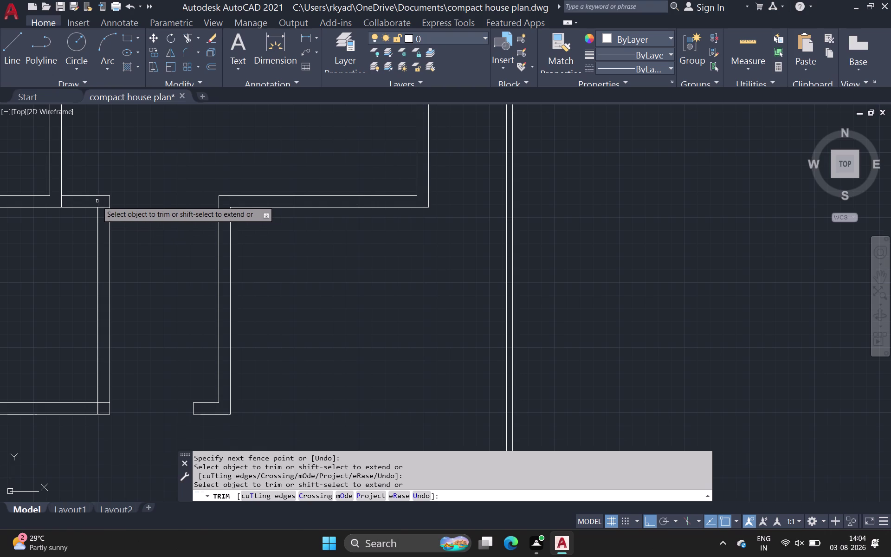
drag(70, 201, 51, 202)
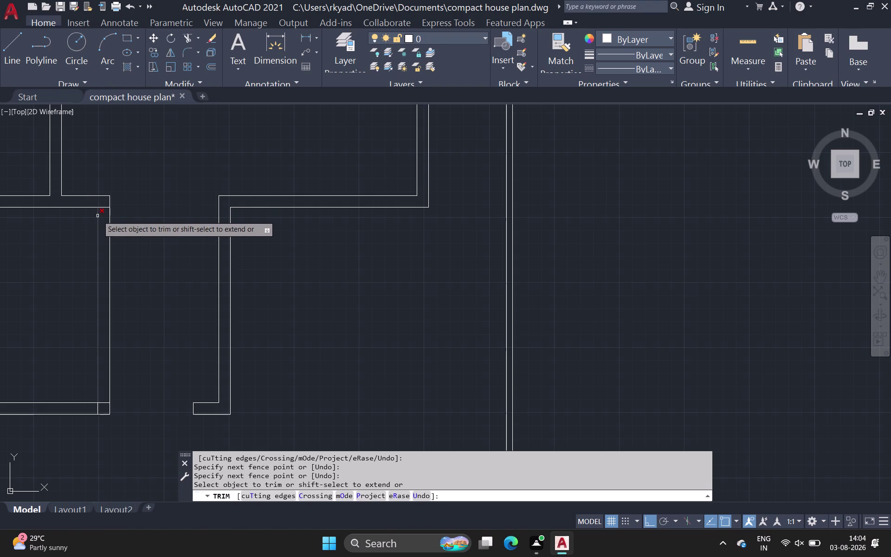
click(102, 212)
scroll(down, 3)
middle_click(103, 218)
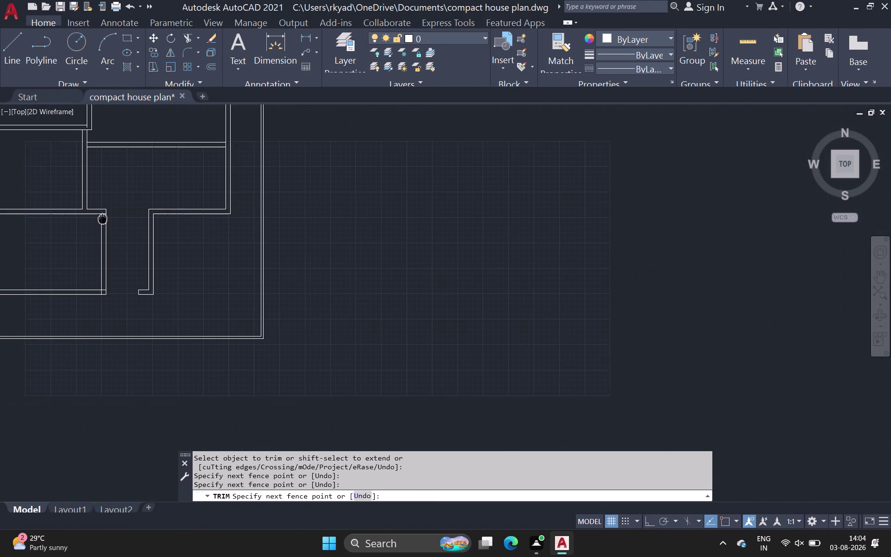
scroll(up, 3)
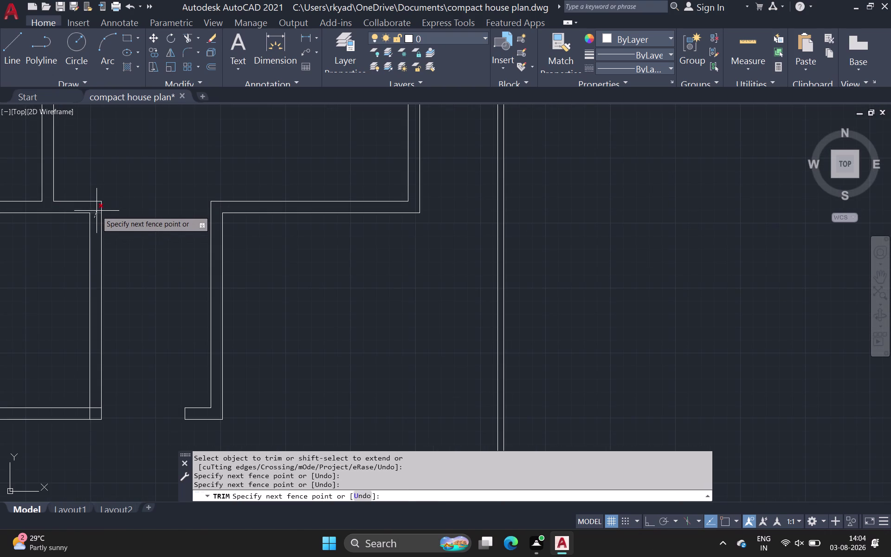
click(96, 211)
Fence-trim the wall lines crossing the next junction and the nearby gap.
middle_drag(111, 256, 145, 183)
scroll(down, 3)
scroll(up, 3)
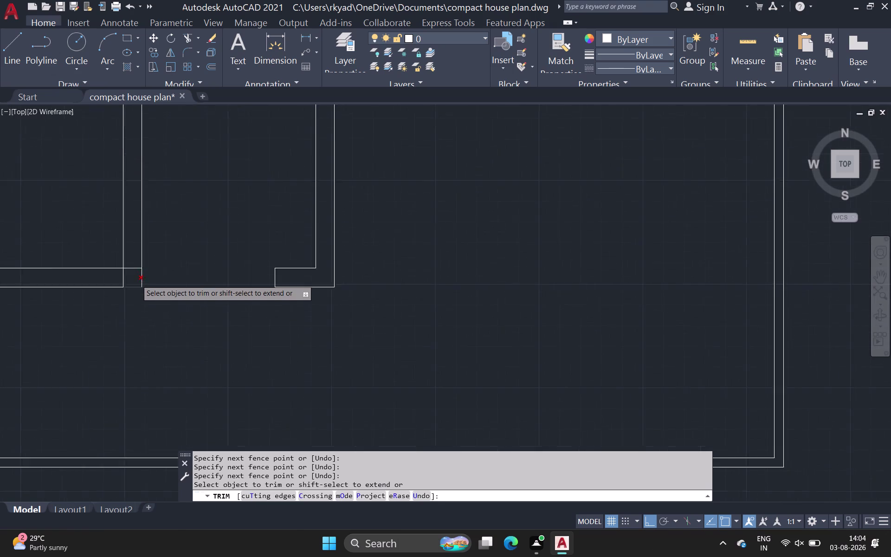
scroll(up, 3)
drag(89, 274, 129, 247)
scroll(down, 3)
middle_drag(125, 250, 140, 238)
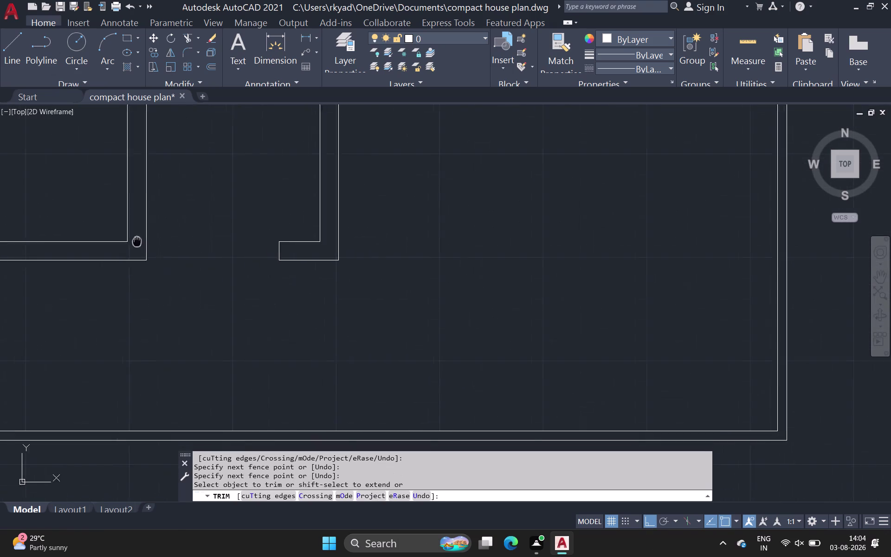
middle_drag(140, 239, 265, 224)
scroll(down, 3)
scroll(down, 3)
middle_drag(139, 264, 177, 258)
scroll(up, 3)
scroll(up, 3)
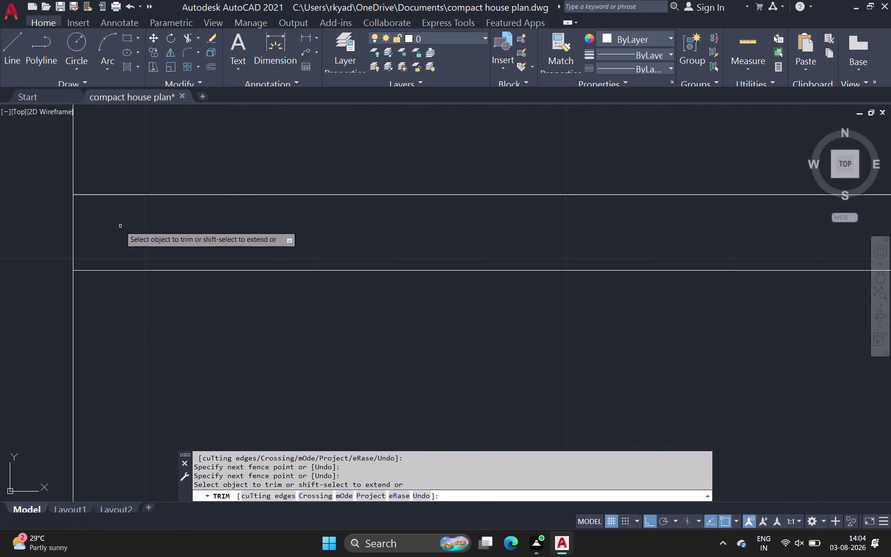
drag(117, 226, 60, 234)
Trim the T junction, undo that trim, and re-trim the overlapping wall line.
scroll(down, 3)
middle_drag(57, 232, 153, 402)
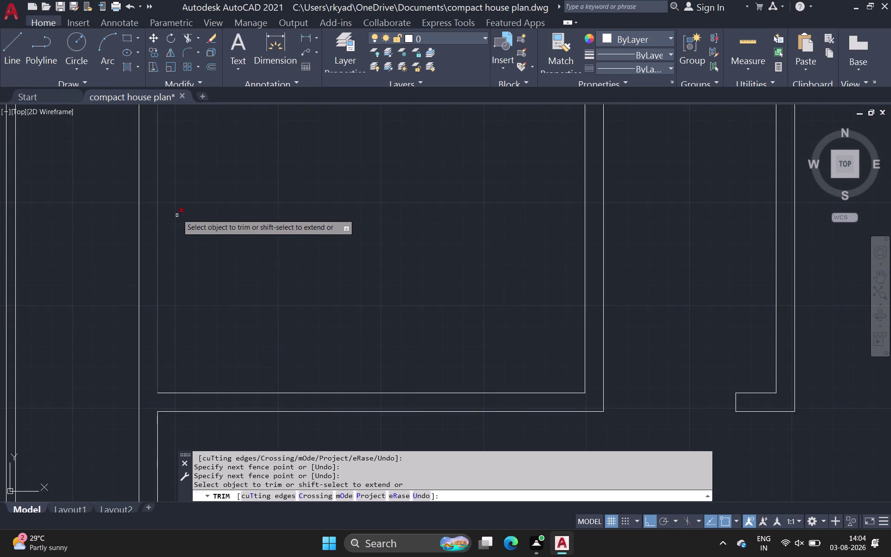
middle_drag(183, 221, 177, 369)
scroll(down, 3)
scroll(up, 3)
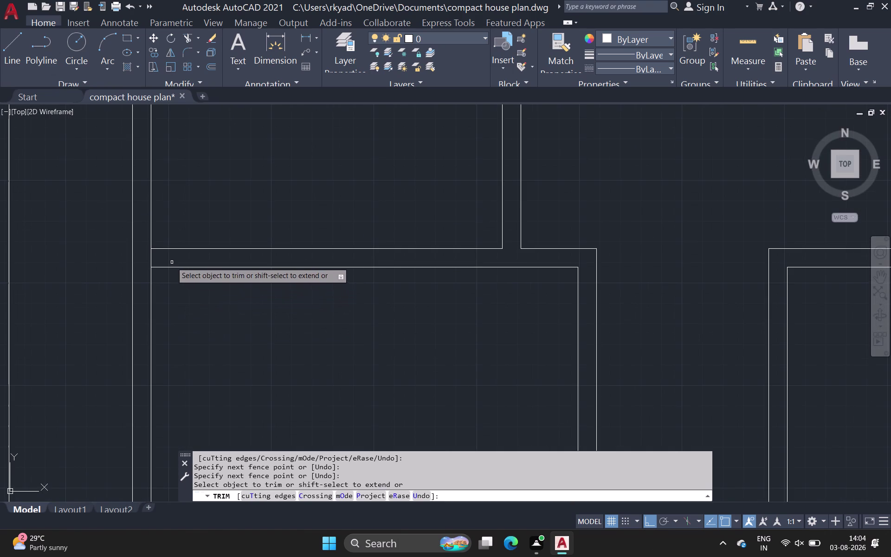
drag(163, 256, 130, 260)
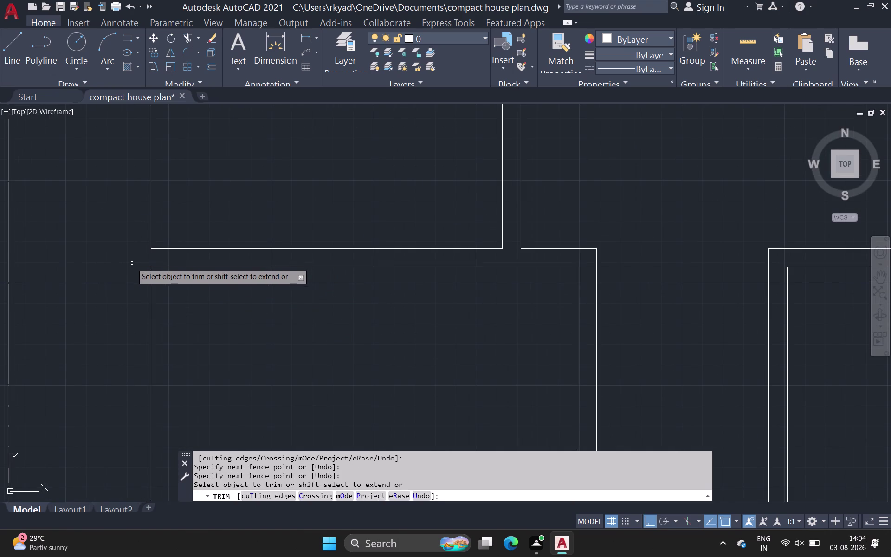
key(ctrl+z)
scroll(down, 3)
scroll(down, 3)
middle_drag(126, 212, 144, 335)
scroll(down, 3)
scroll(up, 3)
scroll(up, 3)
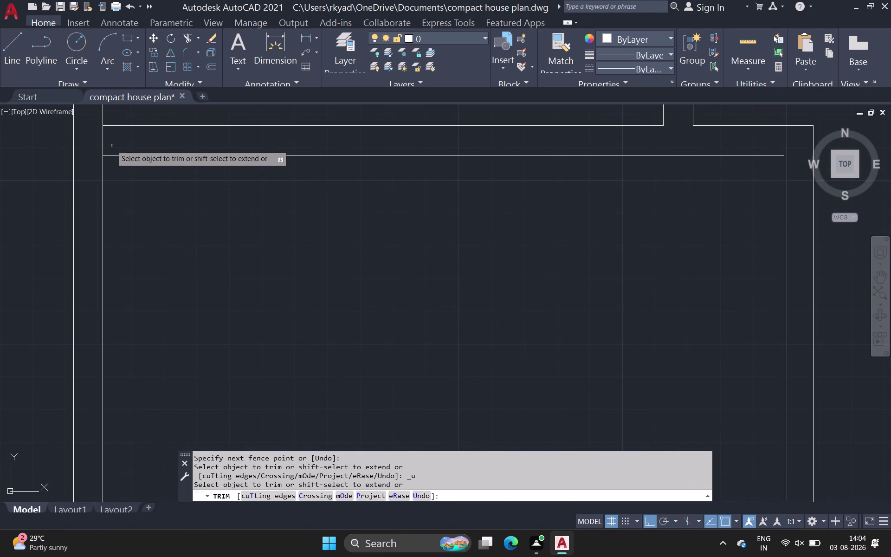
click(102, 140)
Trim a junction toward the lower rooms, including its leftover segment, and a corner.
scroll(down, 3)
middle_drag(141, 173, 145, 360)
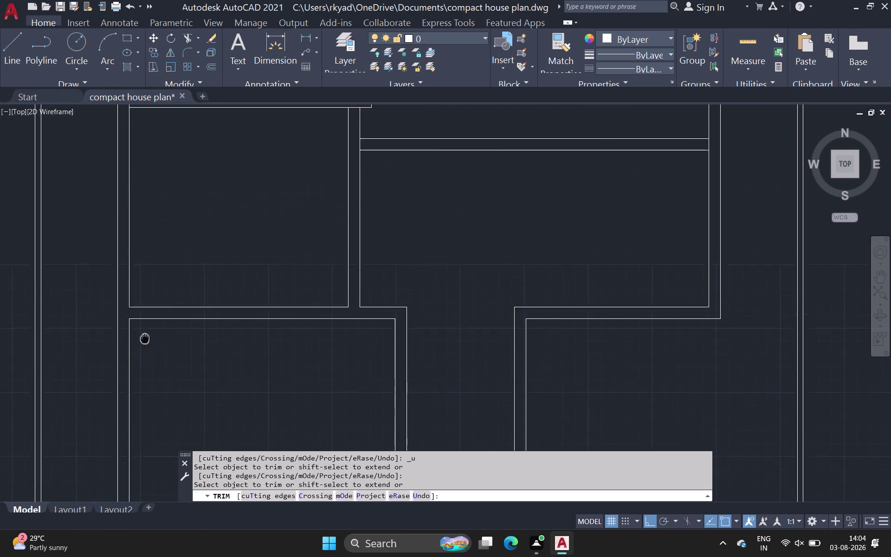
middle_drag(144, 361, 144, 361)
scroll(down, 3)
middle_drag(211, 227, 191, 295)
scroll(up, 3)
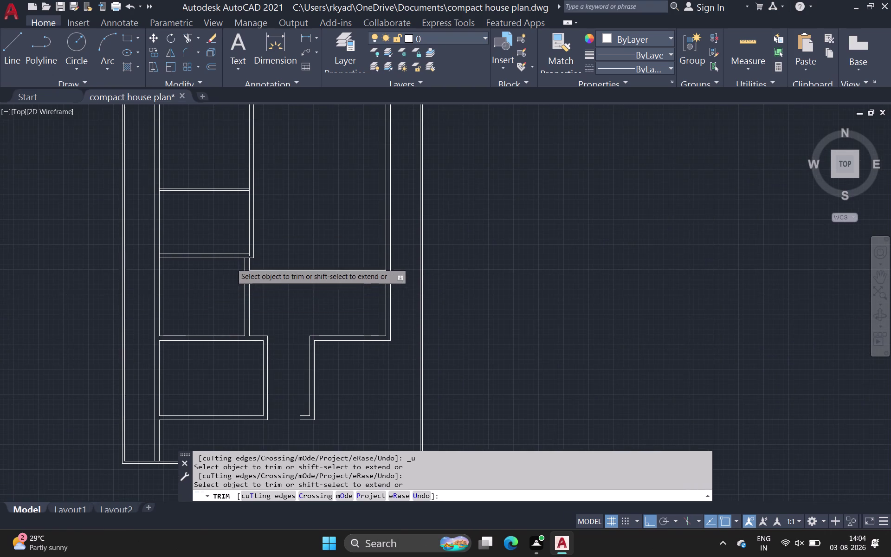
scroll(up, 3)
click(299, 227)
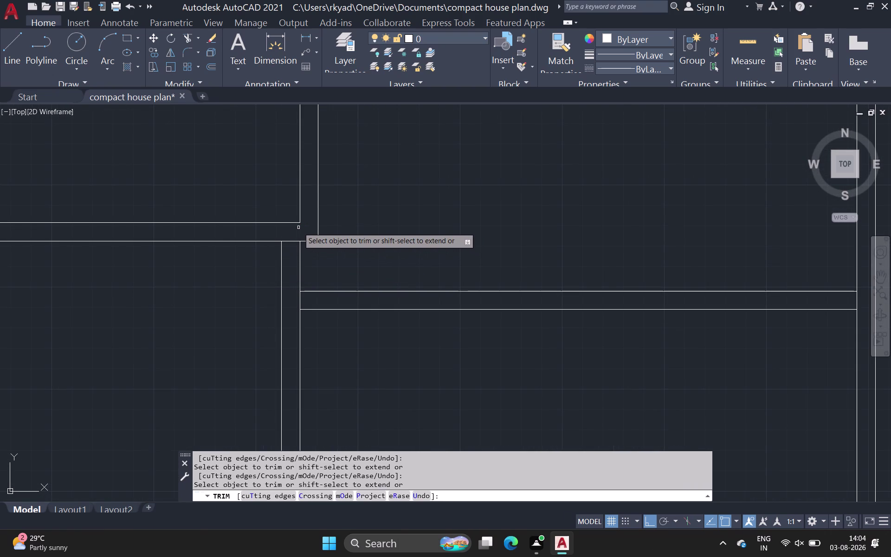
drag(291, 237, 288, 248)
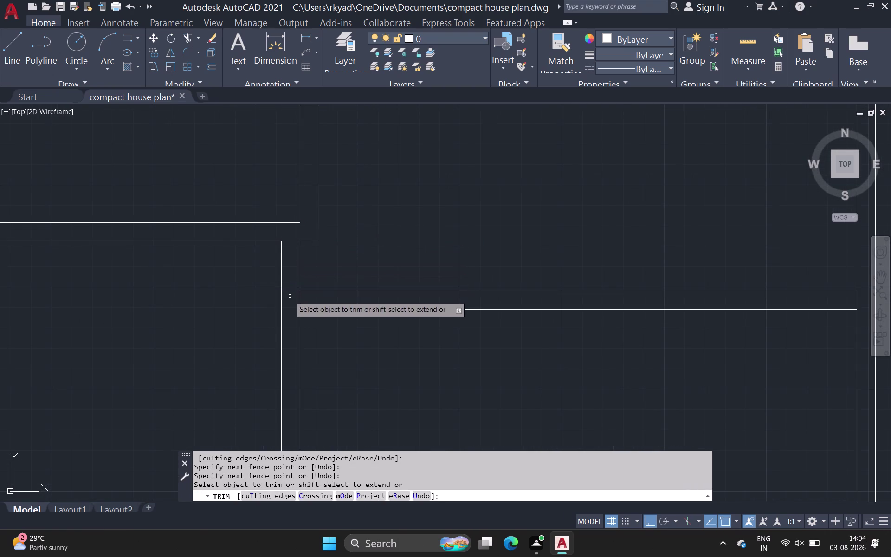
click(302, 299)
scroll(down, 3)
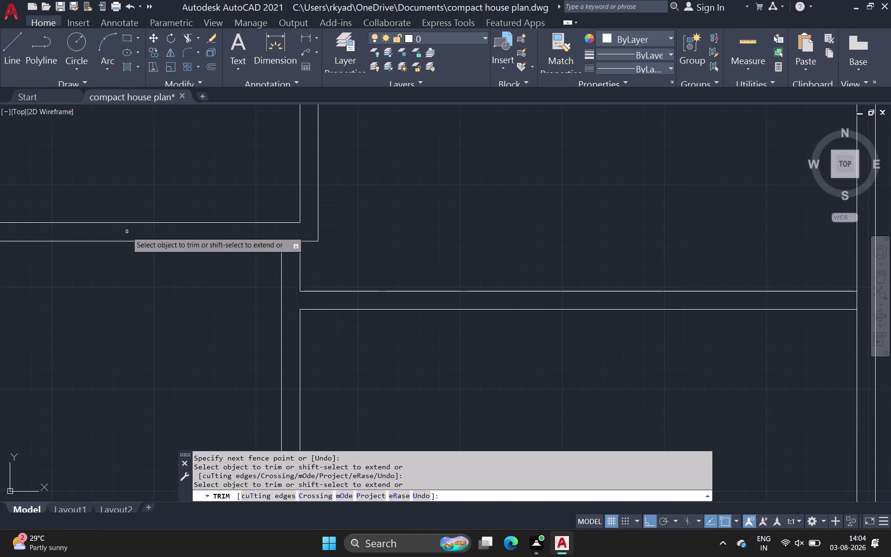
scroll(down, 3)
middle_drag(127, 232, 233, 251)
scroll(down, 3)
scroll(up, 3)
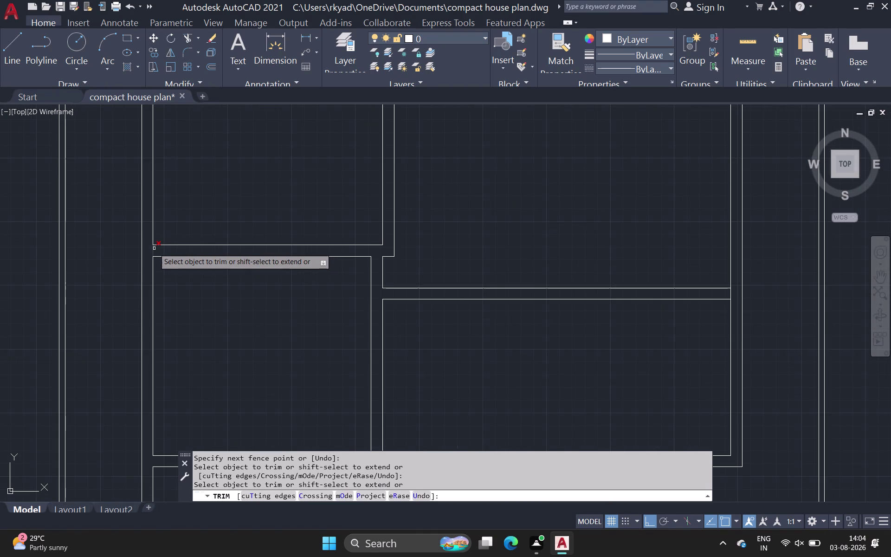
click(155, 249)
Trim overlapping wall lines at a joint and the wall segment inside a room.
middle_drag(216, 203, 212, 293)
scroll(down, 3)
scroll(up, 3)
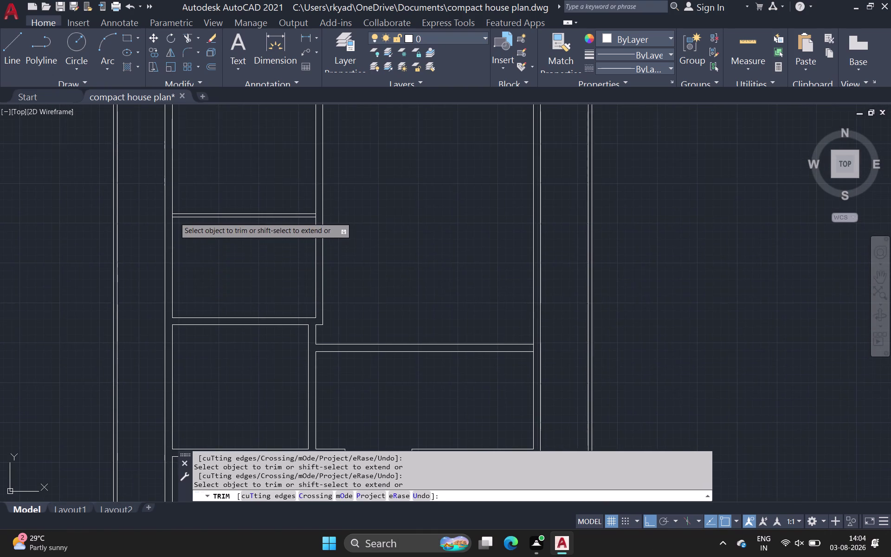
click(171, 213)
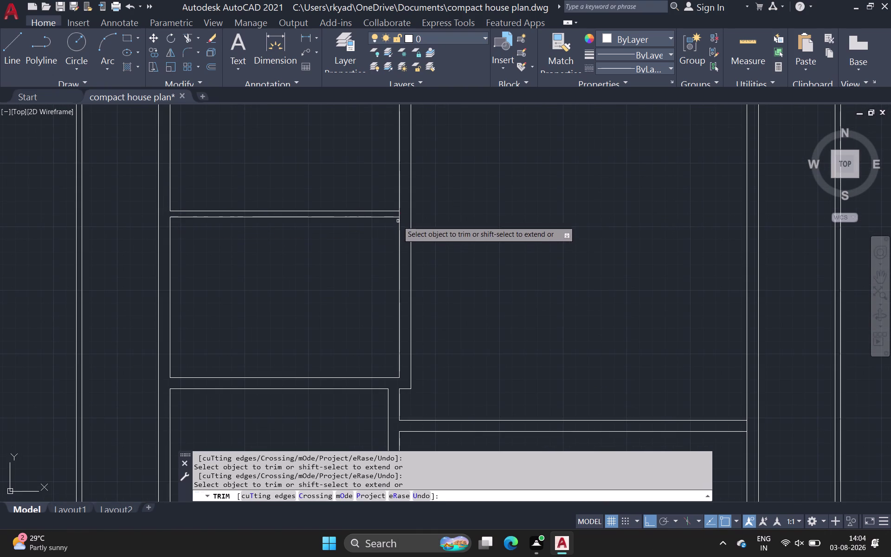
scroll(up, 3)
click(399, 195)
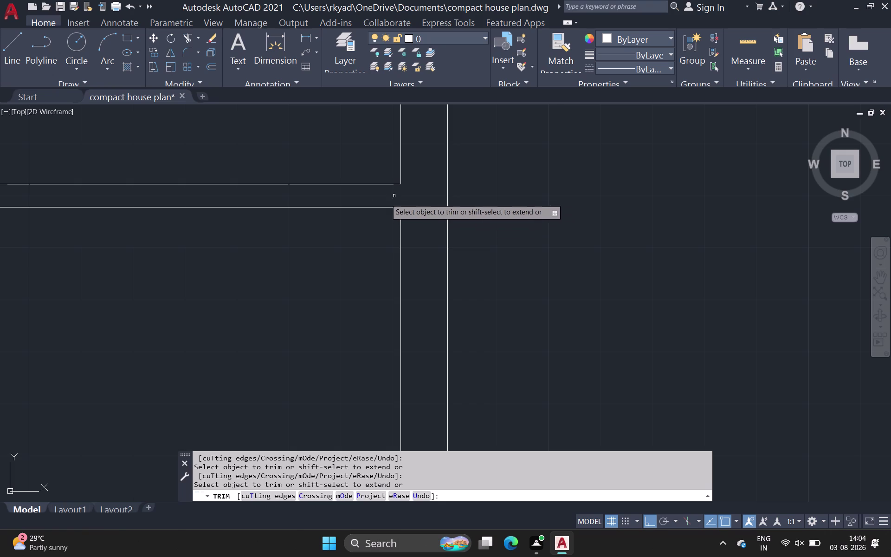
scroll(down, 3)
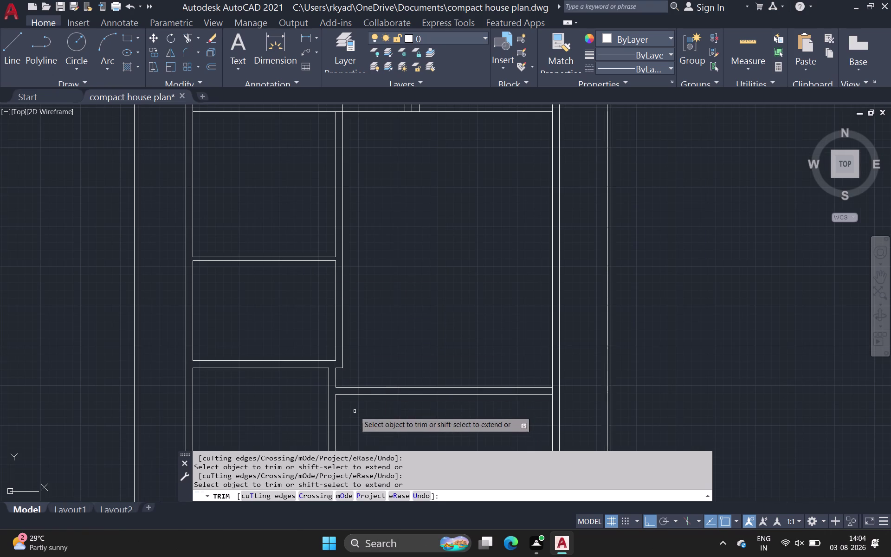
click(552, 392)
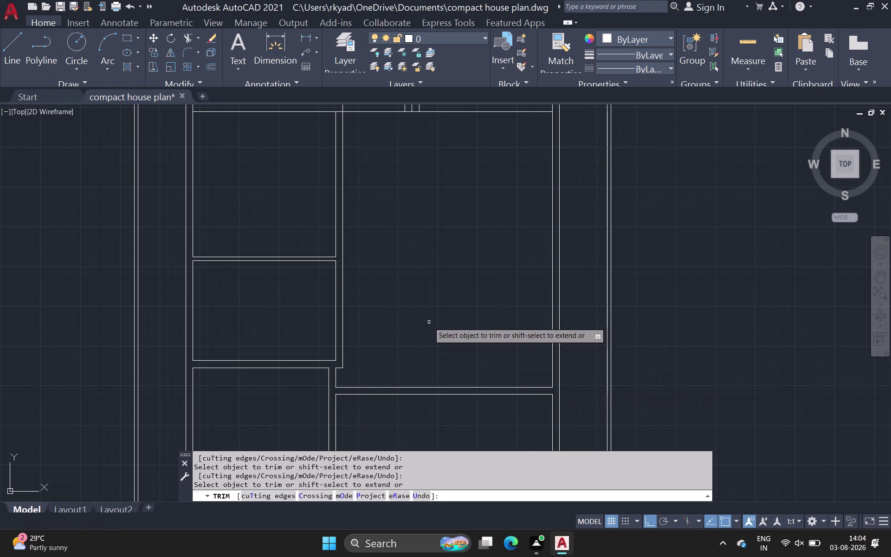
Trim the upper and lower wall lines at the upper T junction and a corner.
middle_drag(376, 228, 376, 366)
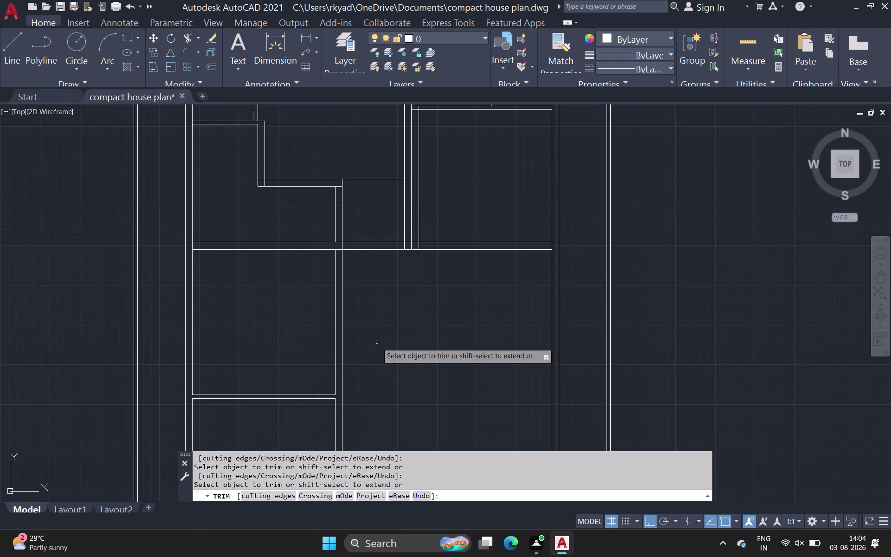
scroll(up, 3)
click(318, 202)
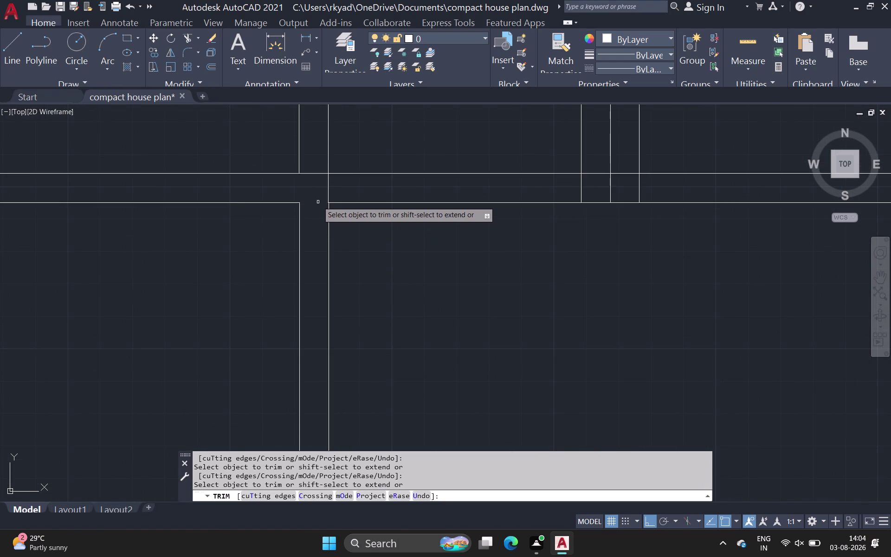
click(328, 189)
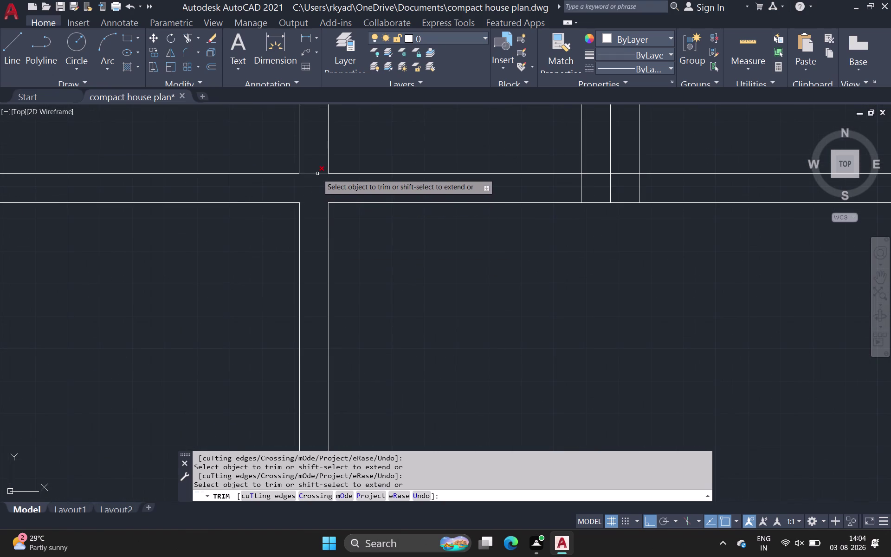
click(318, 174)
scroll(down, 3)
middle_drag(288, 219, 391, 276)
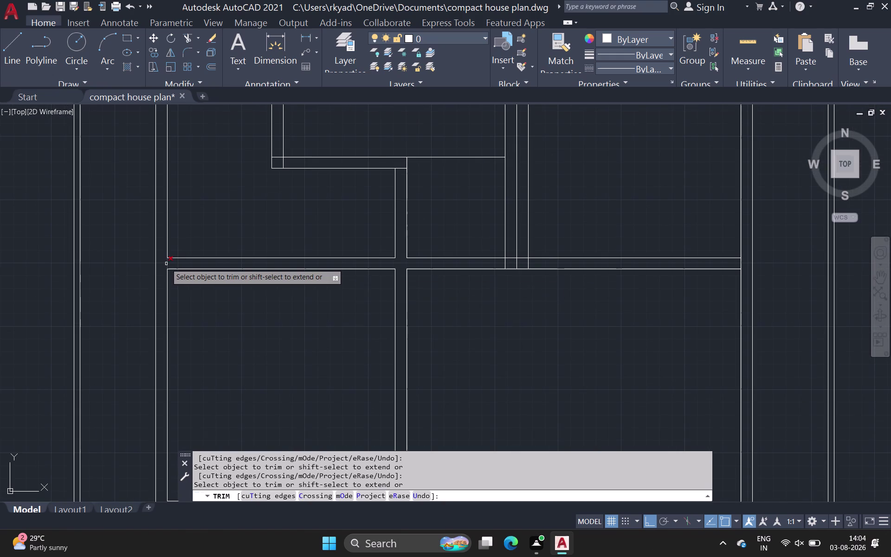
click(168, 263)
Fence-trim the wall lines at one more junction and remove the remaining segment.
scroll(down, 3)
middle_drag(482, 265, 329, 268)
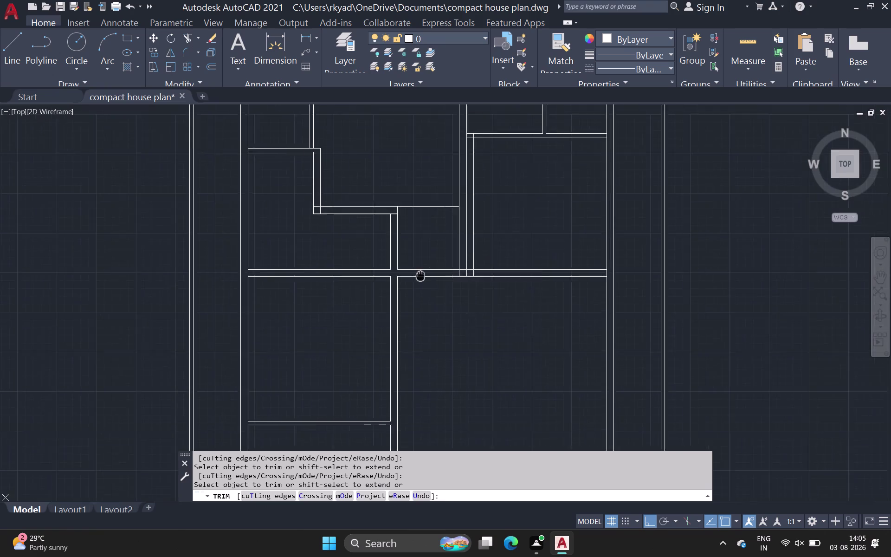
middle_drag(329, 268, 224, 247)
scroll(down, 3)
scroll(up, 3)
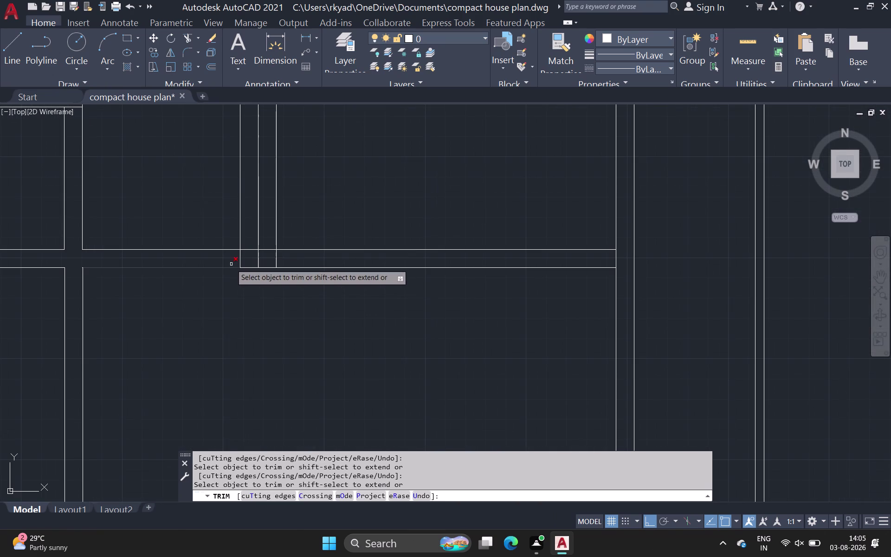
drag(229, 259, 289, 261)
scroll(down, 3)
middle_drag(261, 282, 251, 301)
scroll(up, 3)
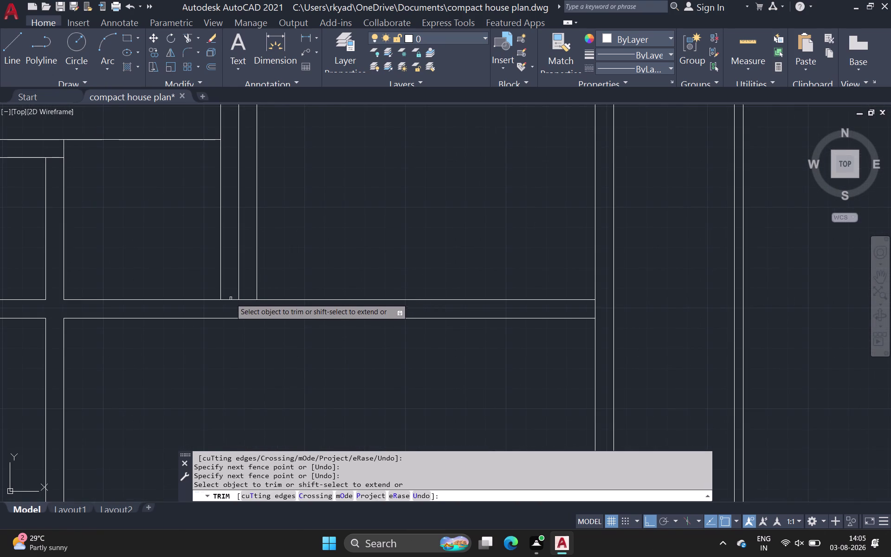
click(231, 300)
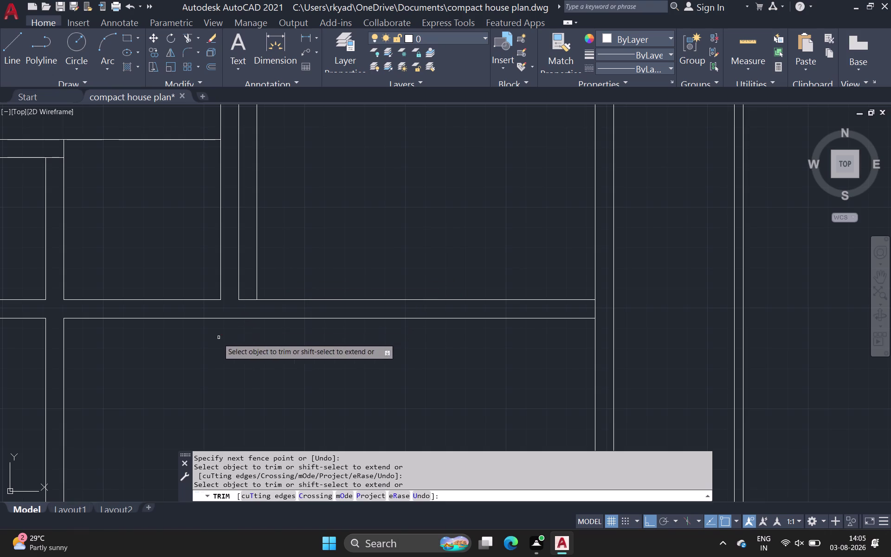
scroll(down, 3)
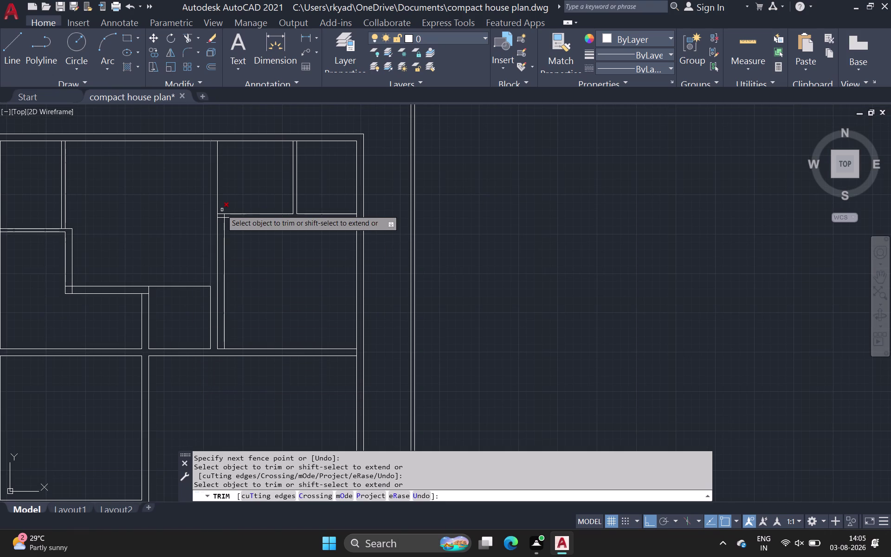
scroll(up, 3)
Trim the wall lines at several junctions along the top rooms.
click(207, 217)
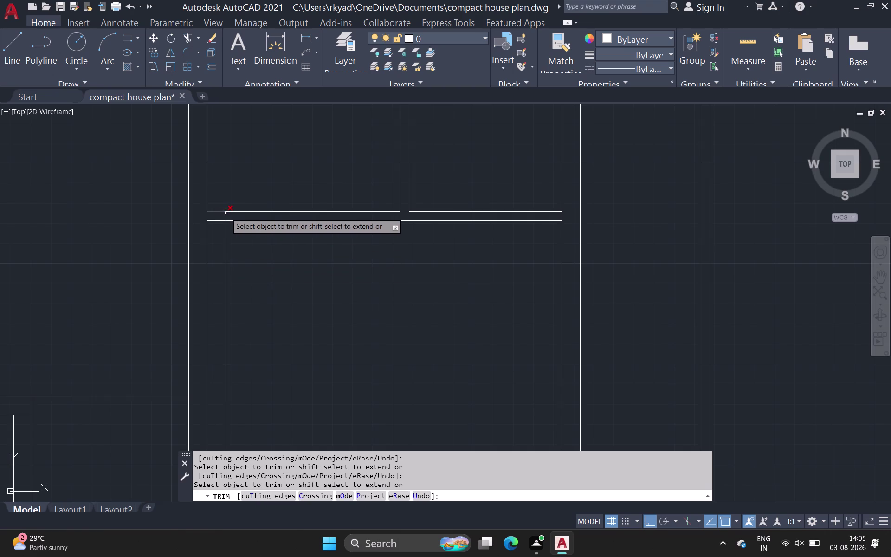
scroll(down, 3)
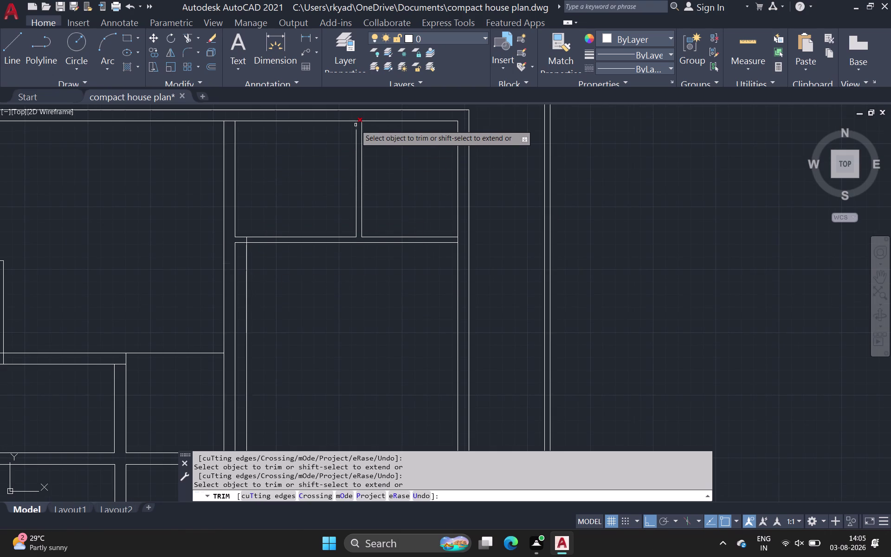
scroll(up, 3)
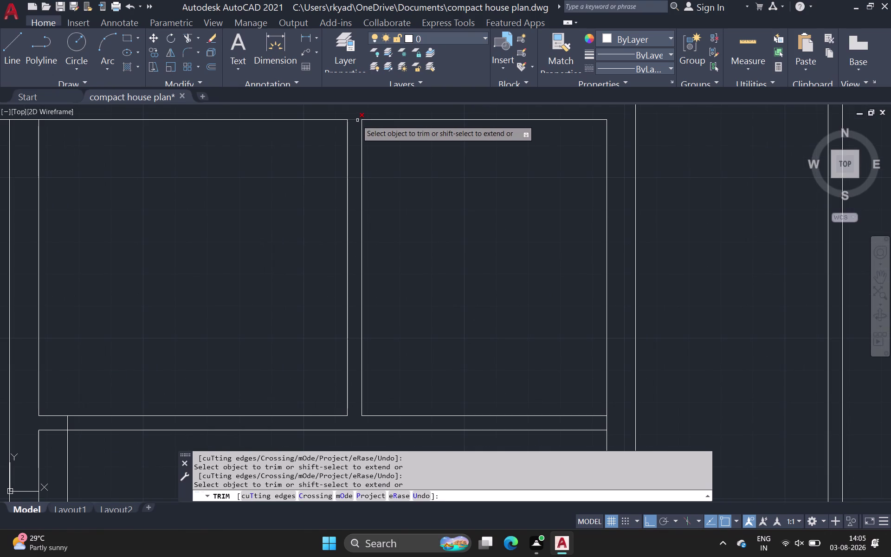
click(356, 120)
scroll(down, 3)
middle_click(292, 162)
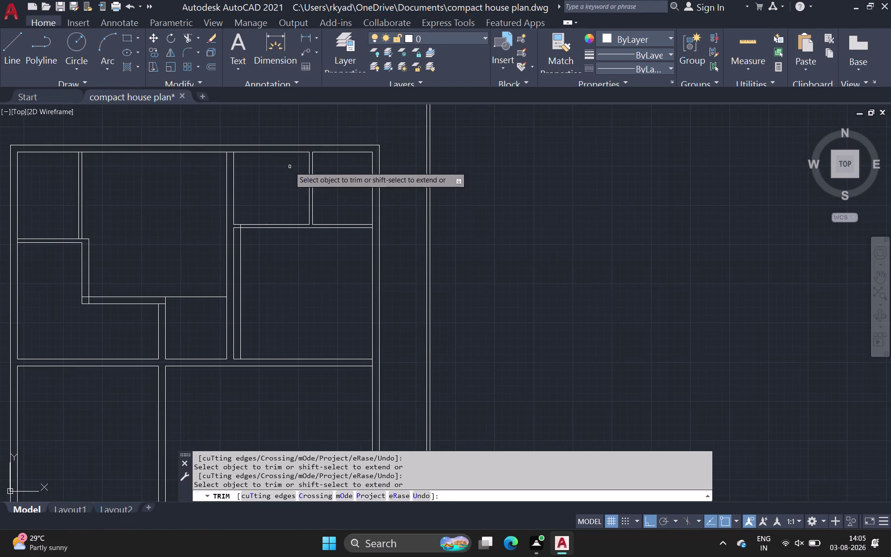
scroll(up, 3)
click(198, 150)
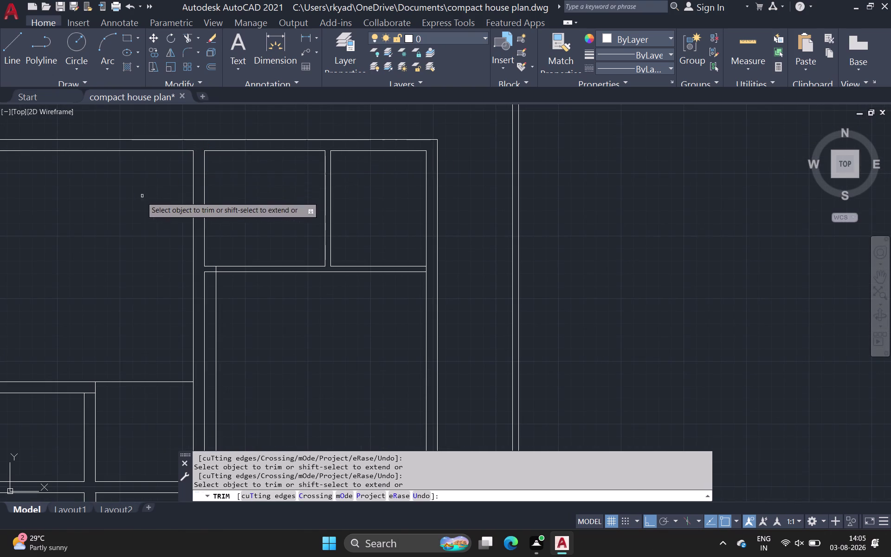
scroll(down, 3)
middle_drag(141, 199, 245, 204)
scroll(up, 3)
scroll(up, 3)
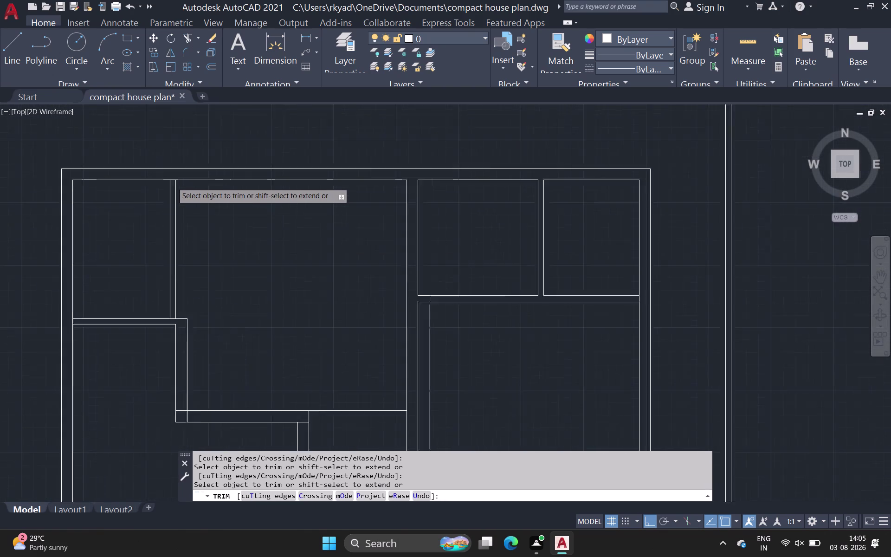
scroll(up, 3)
click(173, 178)
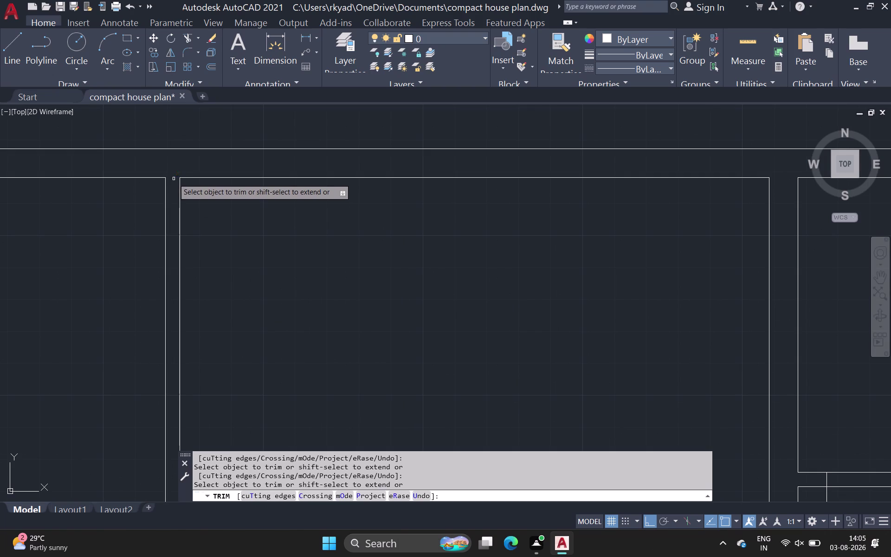
scroll(down, 3)
middle_drag(111, 193, 272, 211)
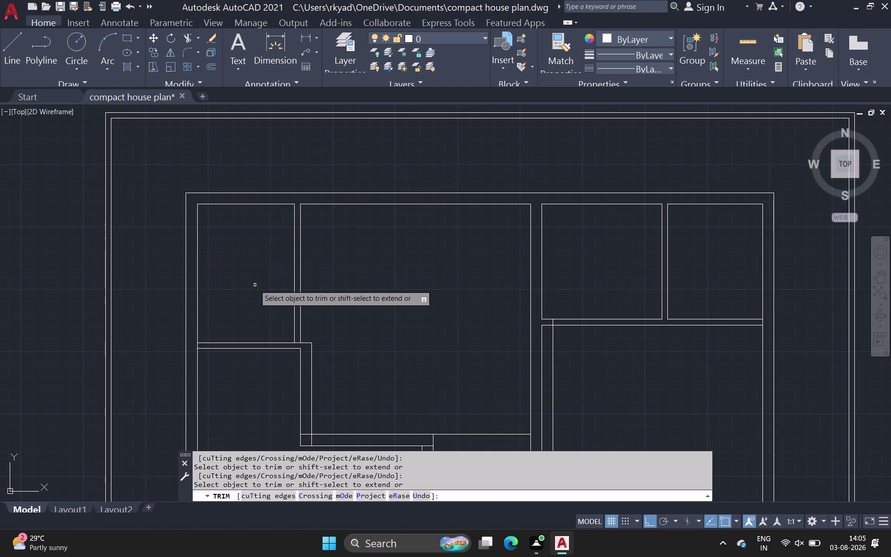
scroll(up, 3)
middle_click(298, 344)
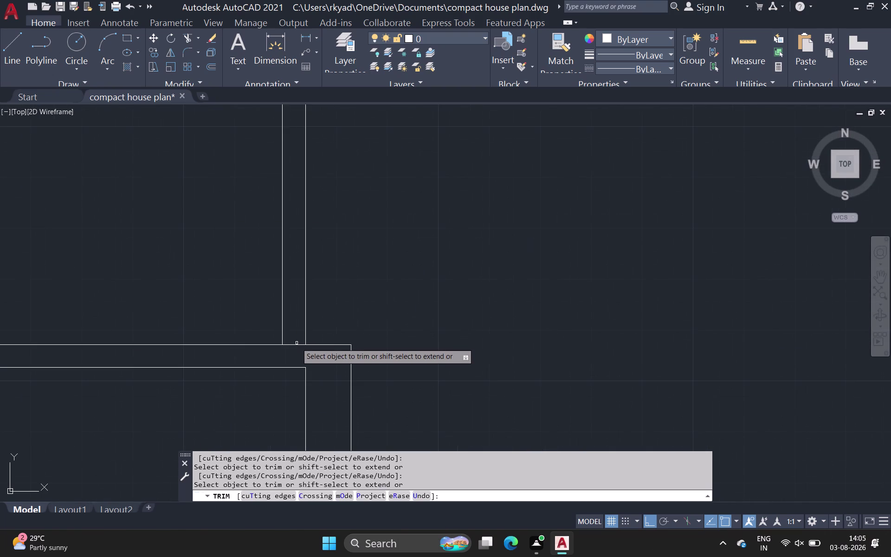
Fence across the wall overlaps and the interior wall ends to trim them.
click(296, 347)
click(294, 338)
scroll(down, 3)
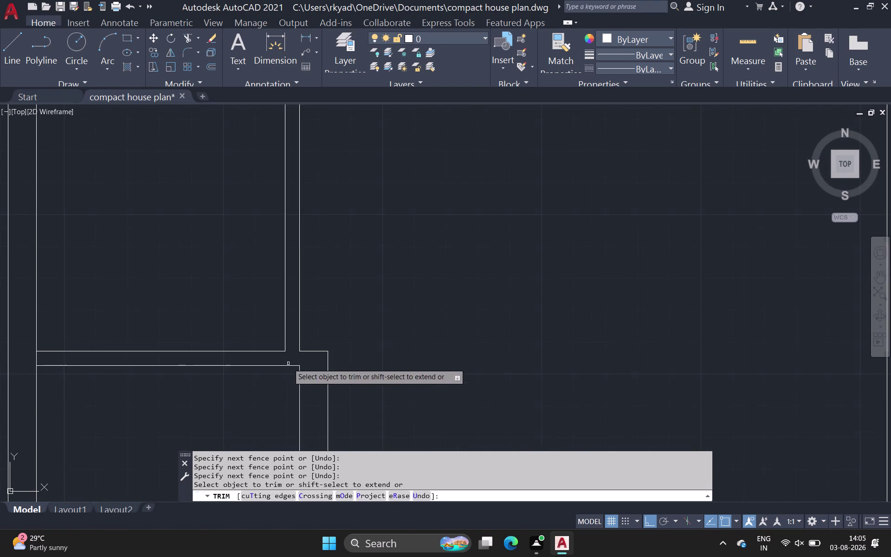
middle_drag(288, 363, 314, 315)
scroll(down, 3)
scroll(up, 3)
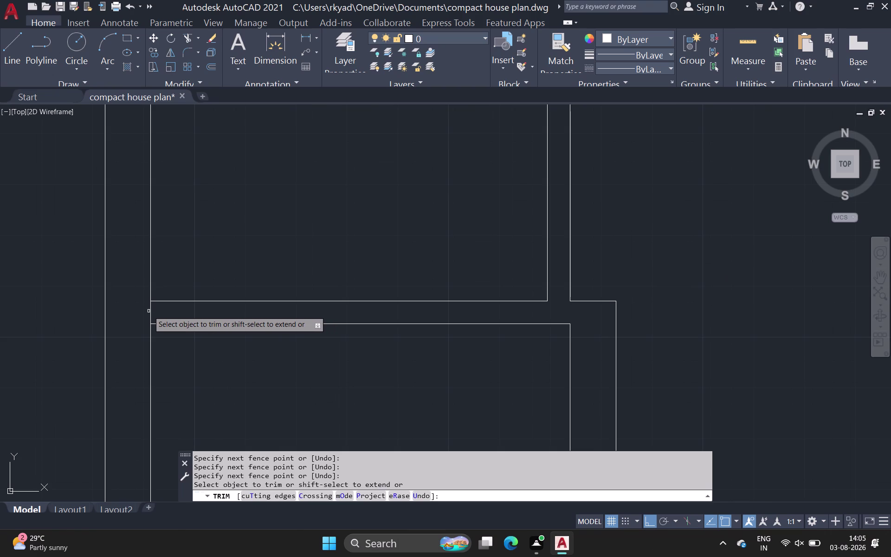
drag(156, 312, 148, 314)
scroll(down, 3)
middle_click(146, 315)
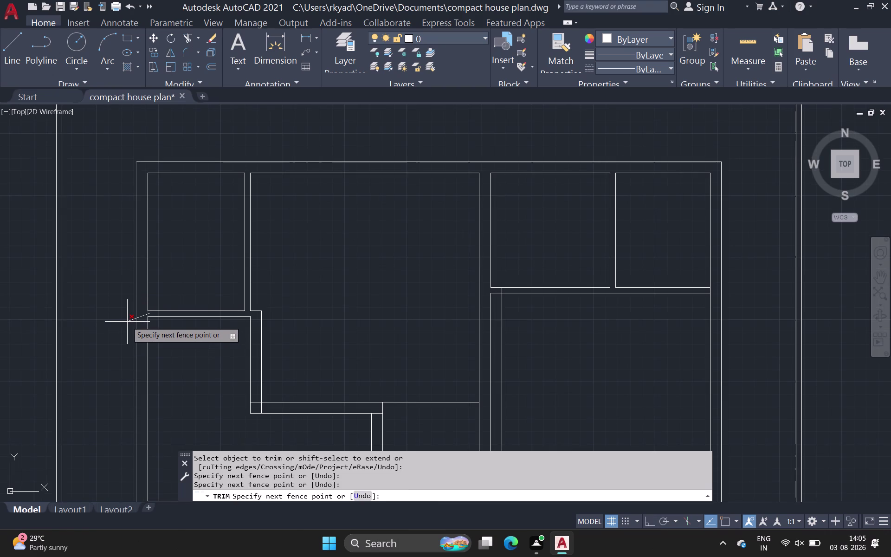
Undo the stray fence point, cancel the trim, and restart TRIM.
key(ctrl+z)
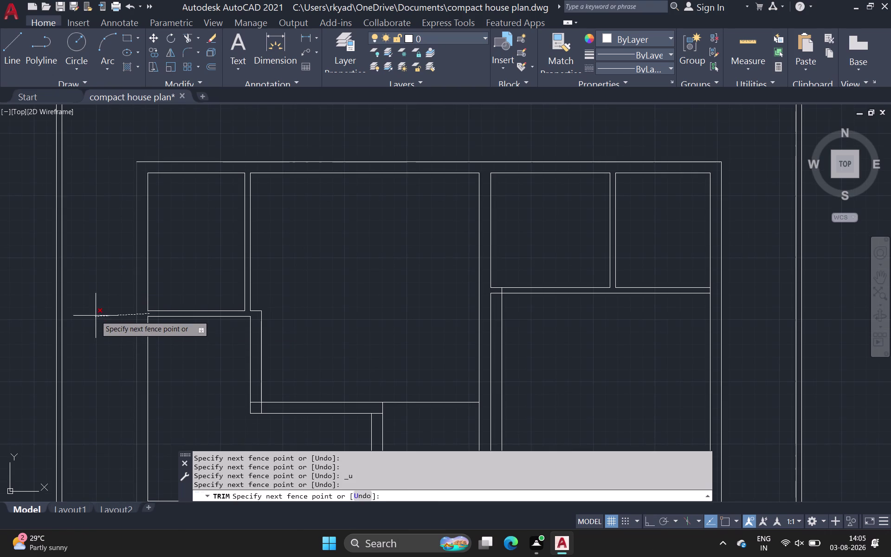
key(Escape)
scroll(up, 3)
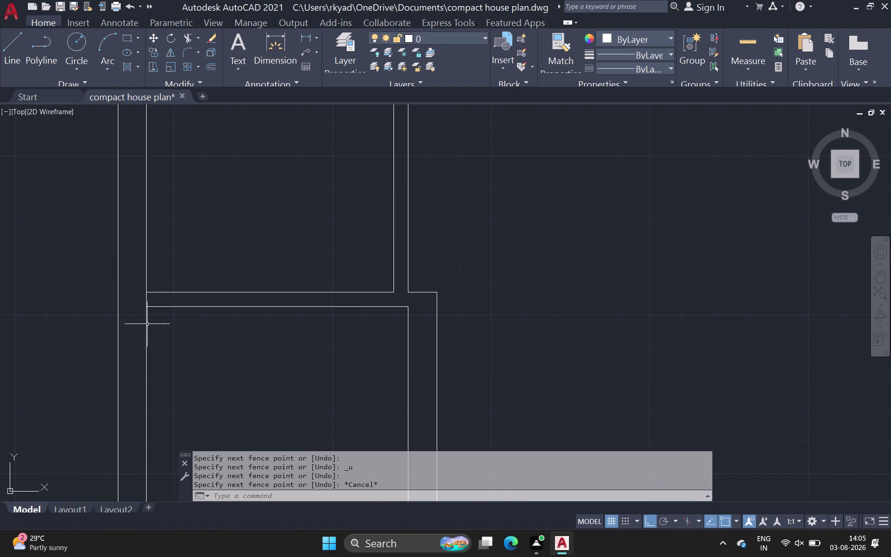
key(space)
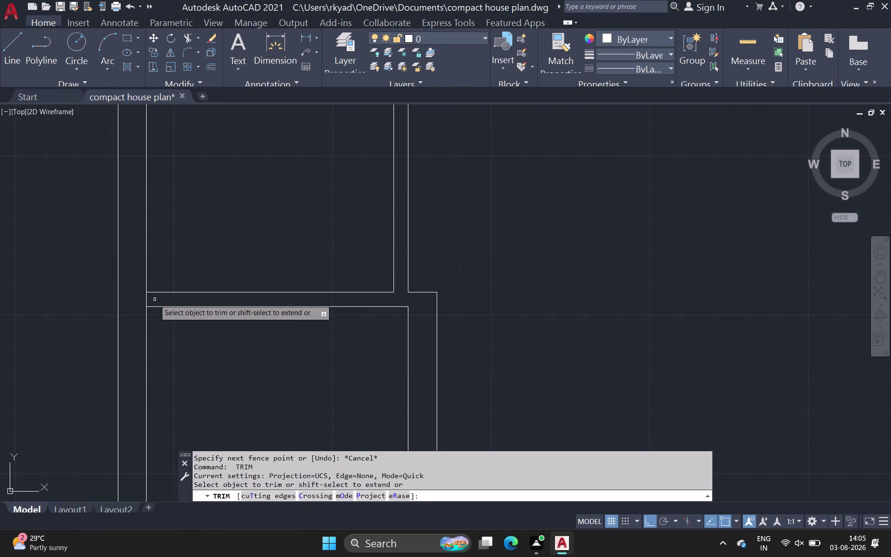
click(145, 300)
scroll(down, 3)
Fence-trim the overlapping wall lines at the corridor junction in the middle rooms.
middle_drag(293, 380, 254, 285)
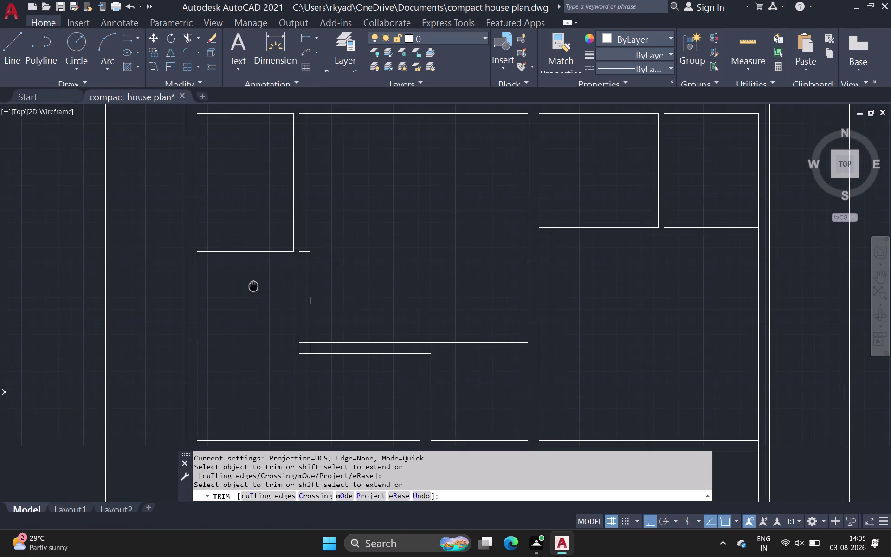
scroll(up, 3)
drag(291, 319, 315, 341)
drag(601, 341, 601, 342)
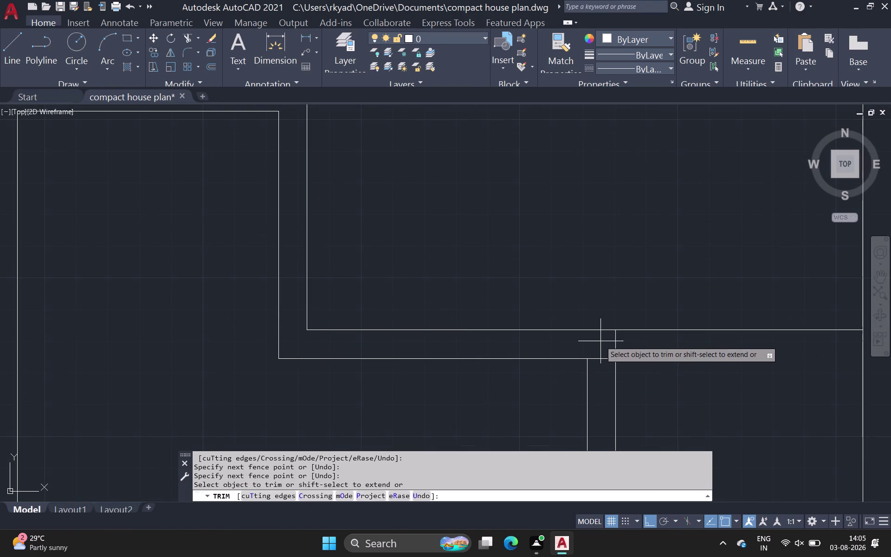
drag(601, 342, 602, 366)
scroll(down, 3)
middle_drag(598, 361, 302, 252)
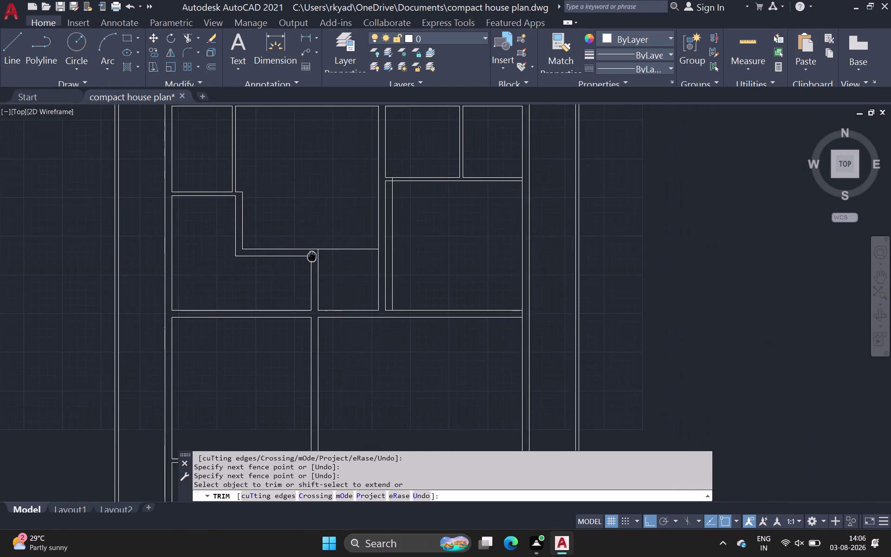
middle_drag(302, 252, 291, 247)
middle_drag(360, 355, 289, 255)
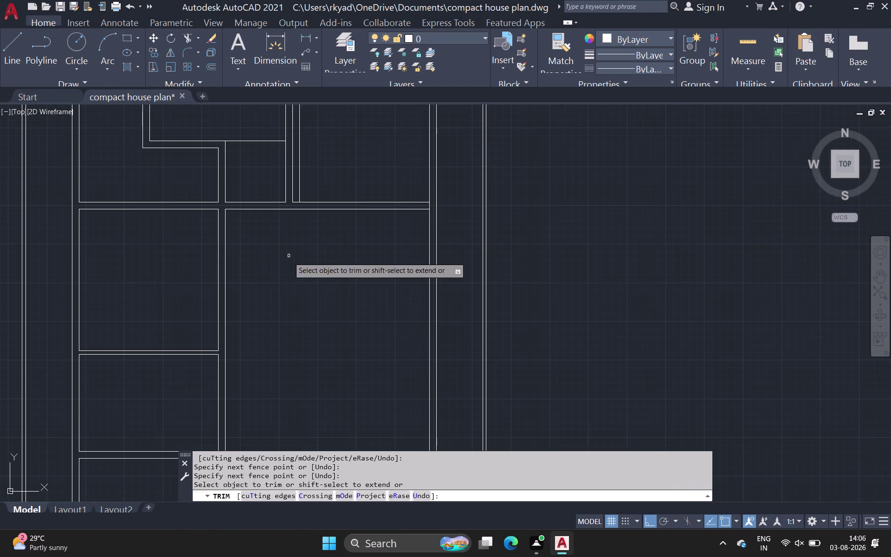
scroll(down, 3)
middle_drag(325, 311, 283, 260)
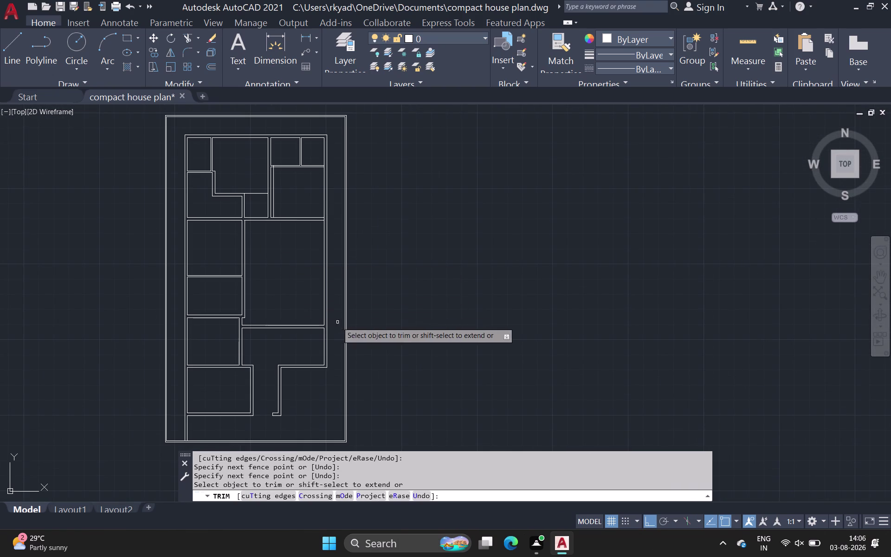
middle_drag(394, 311, 342, 286)
scroll(down, 3)
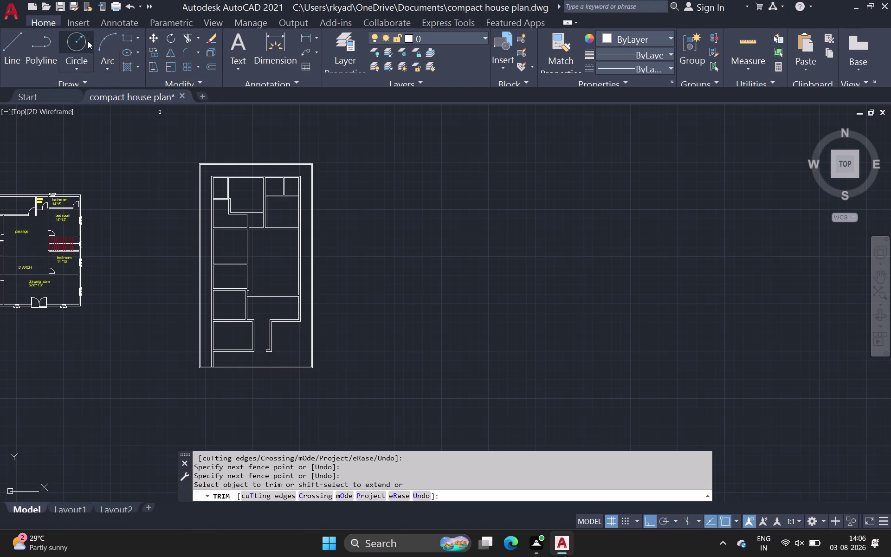
End trimming, then window-select and delete the short L-shaped wall stub near the lower opening.
key(Escape)
scroll(up, 3)
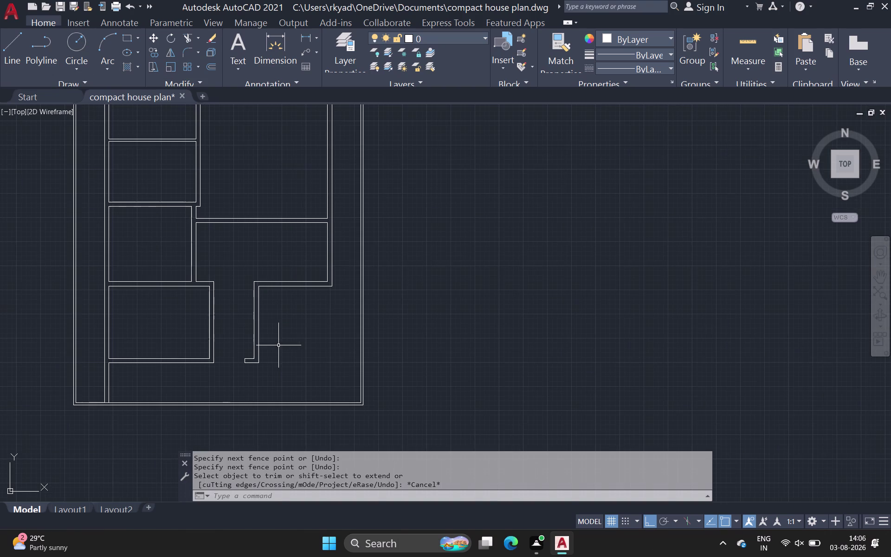
click(239, 315)
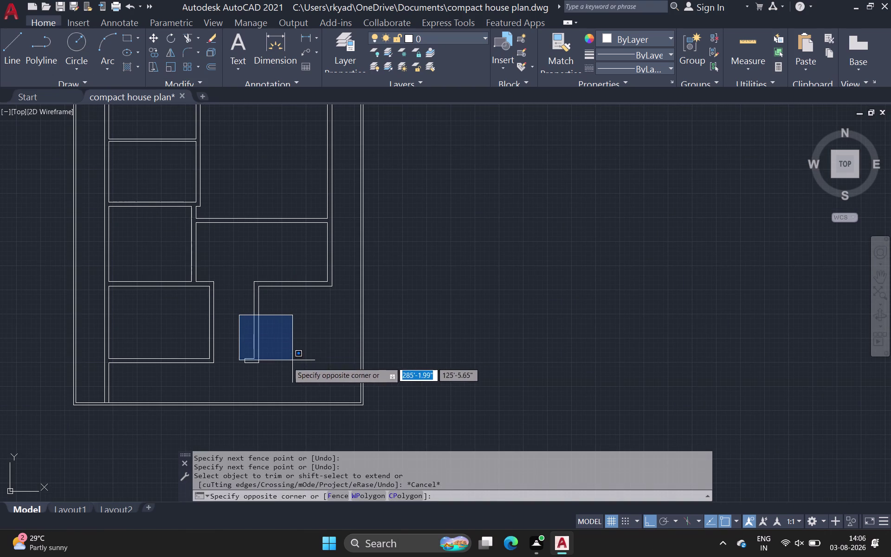
click(273, 369)
drag(288, 382, 284, 374)
click(239, 321)
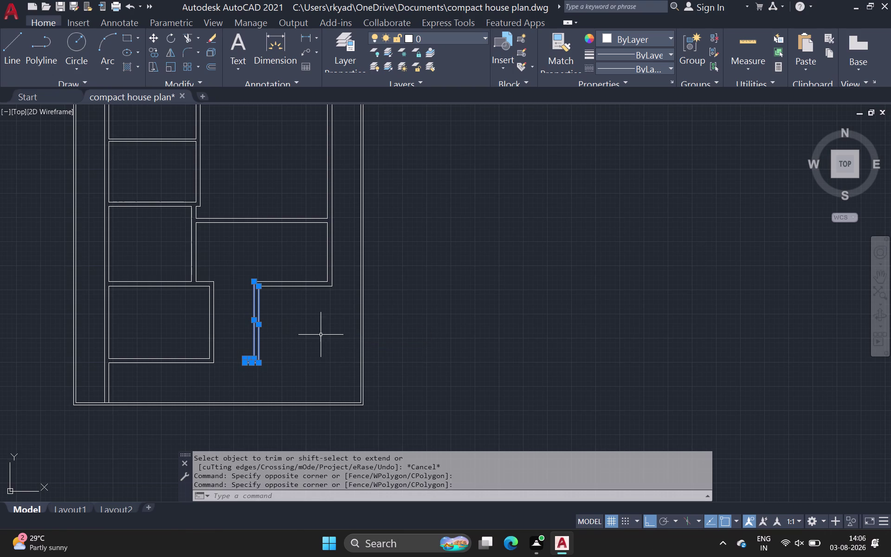
key(Delete)
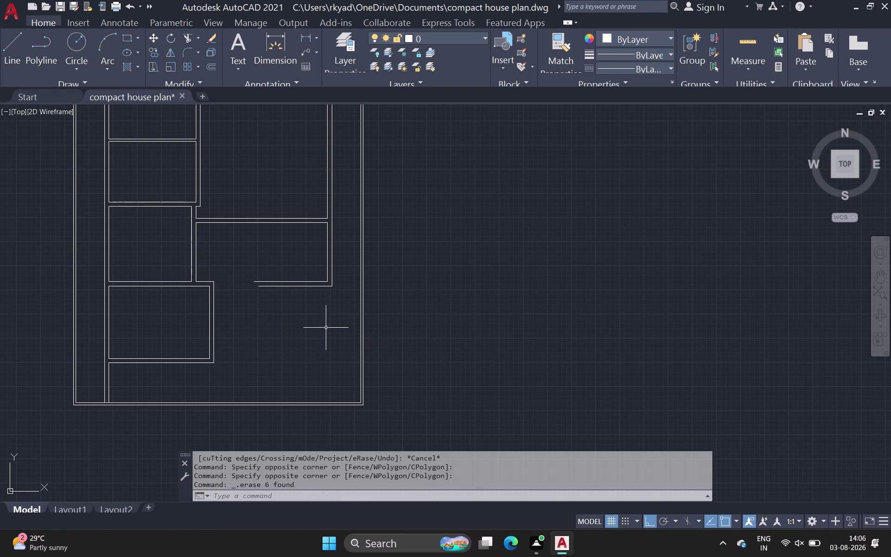
click(21, 48)
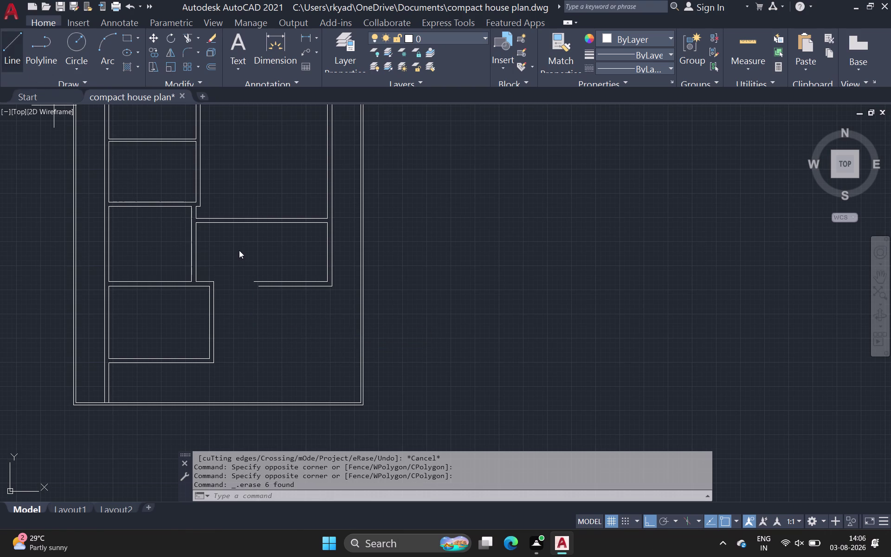
Draw a 9-unit wall line down from the corner and back up to the top corner.
scroll(up, 3)
click(261, 321)
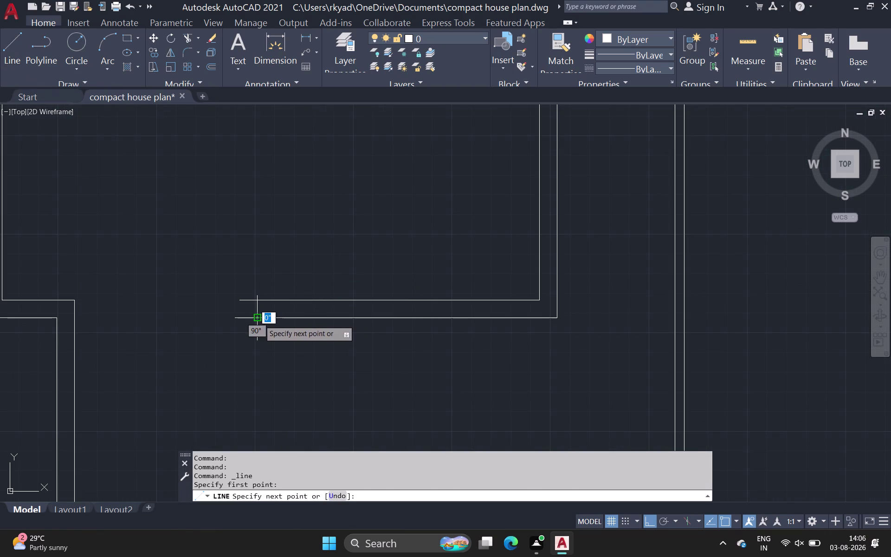
drag(257, 318, 255, 330)
middle_drag(242, 383, 264, 246)
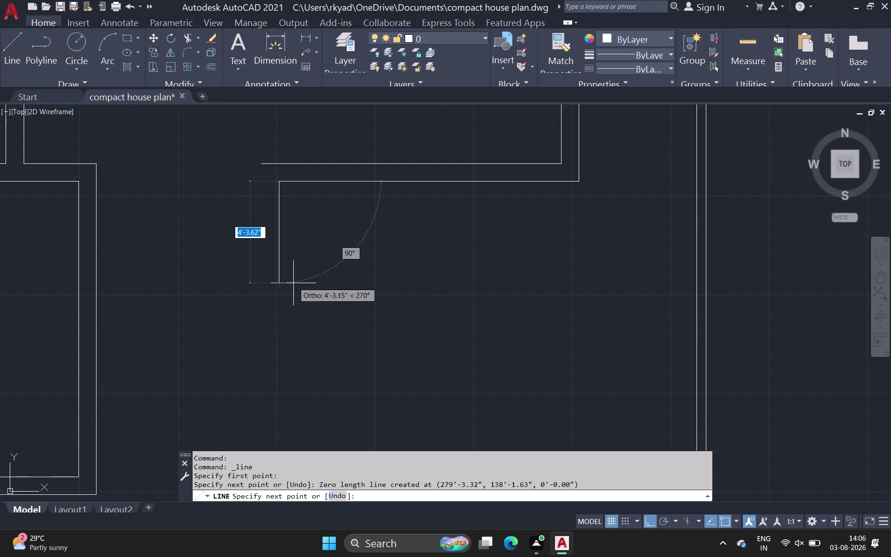
click(278, 350)
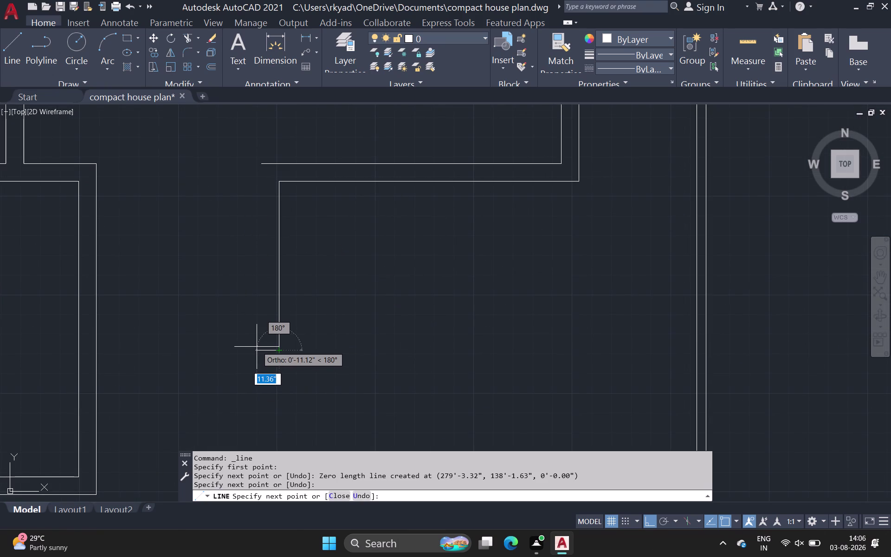
key(9)
key(space)
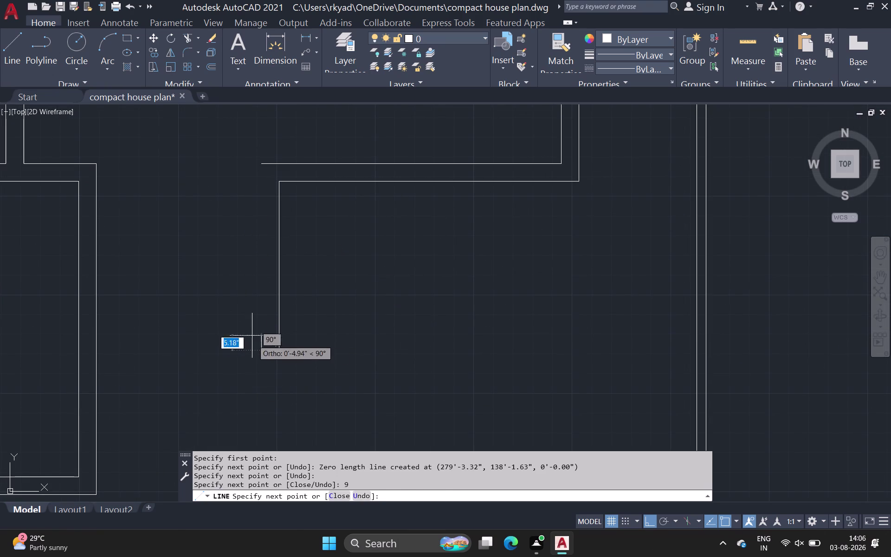
click(262, 169)
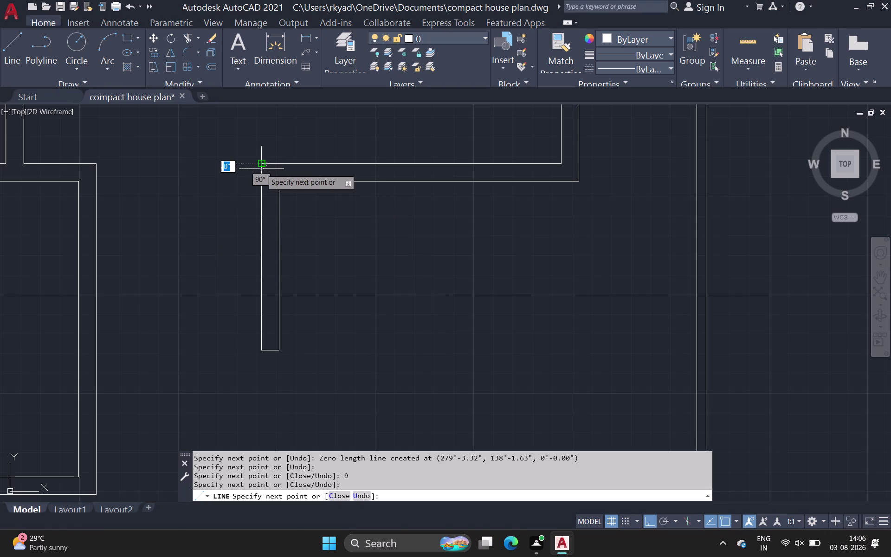
key(space)
scroll(down, 3)
middle_drag(264, 187, 282, 123)
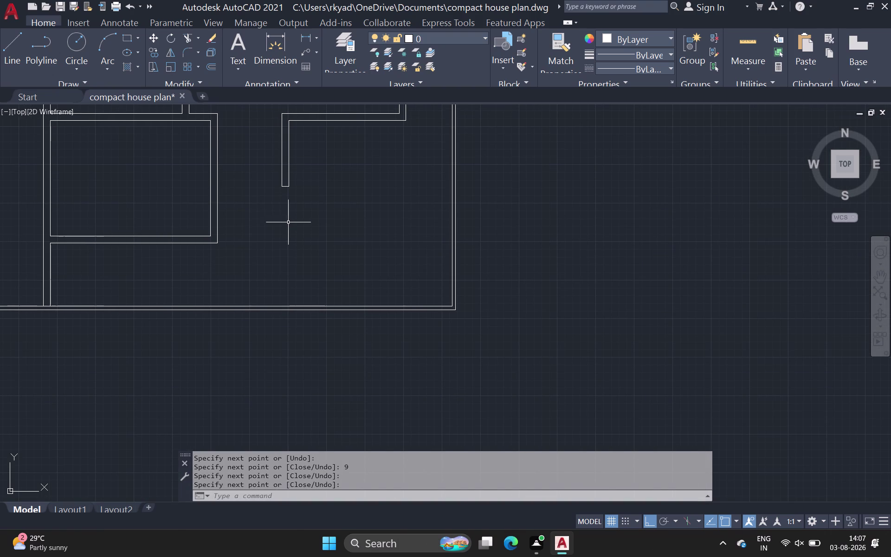
Draw a 9-inch upward return with a leftward corner to close the wall stub's end.
click(20, 49)
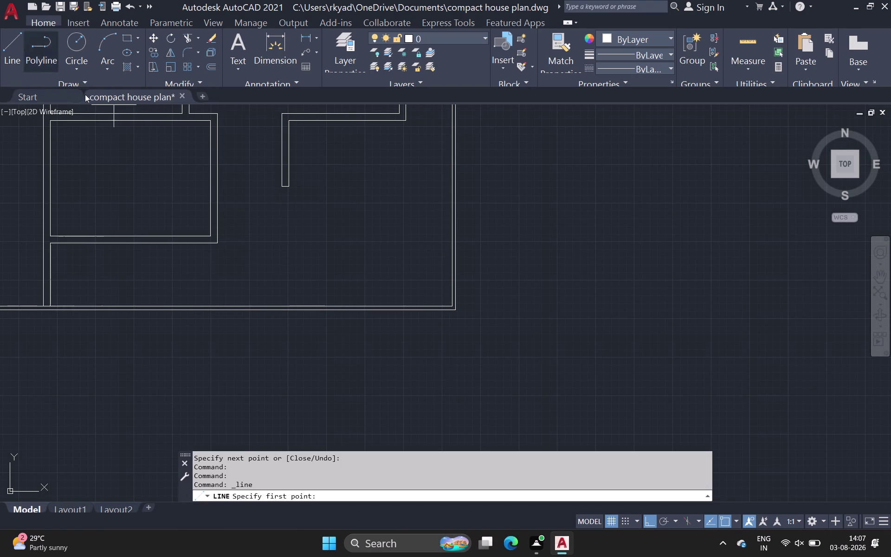
scroll(up, 3)
click(347, 185)
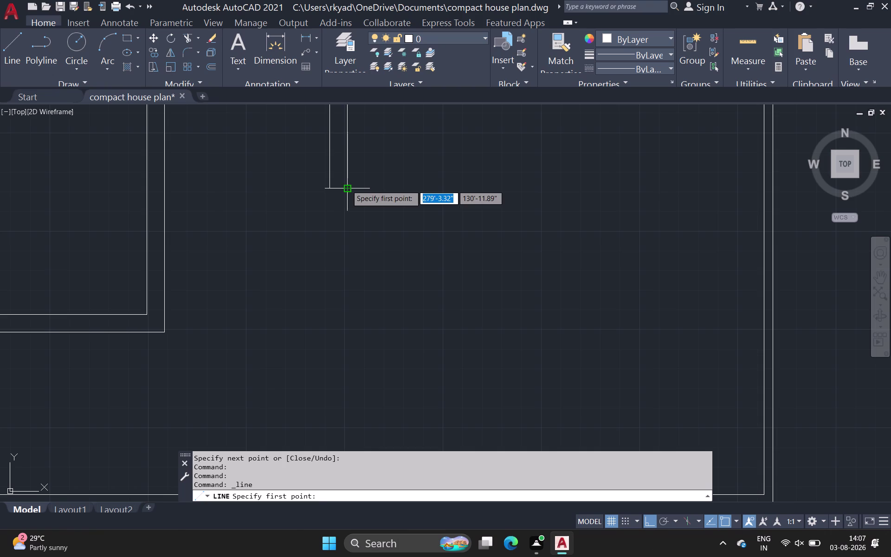
click(302, 190)
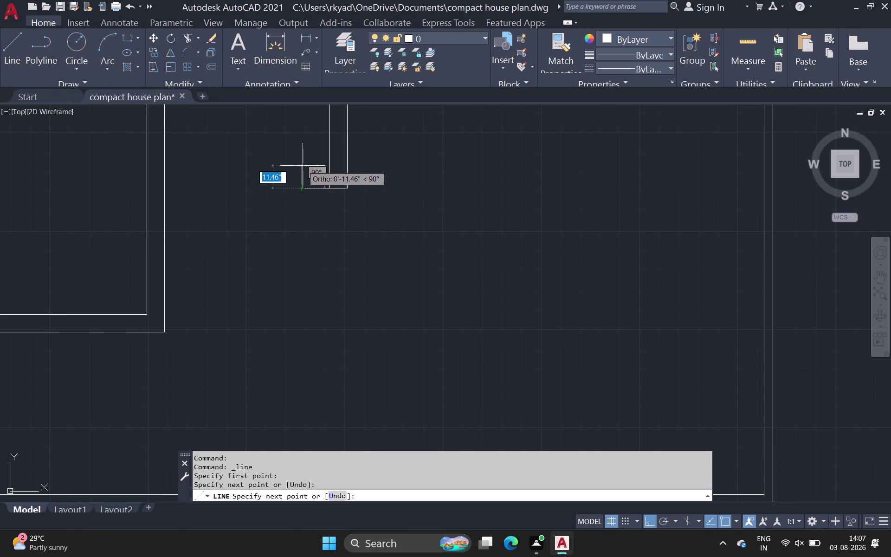
text(9)
key(space)
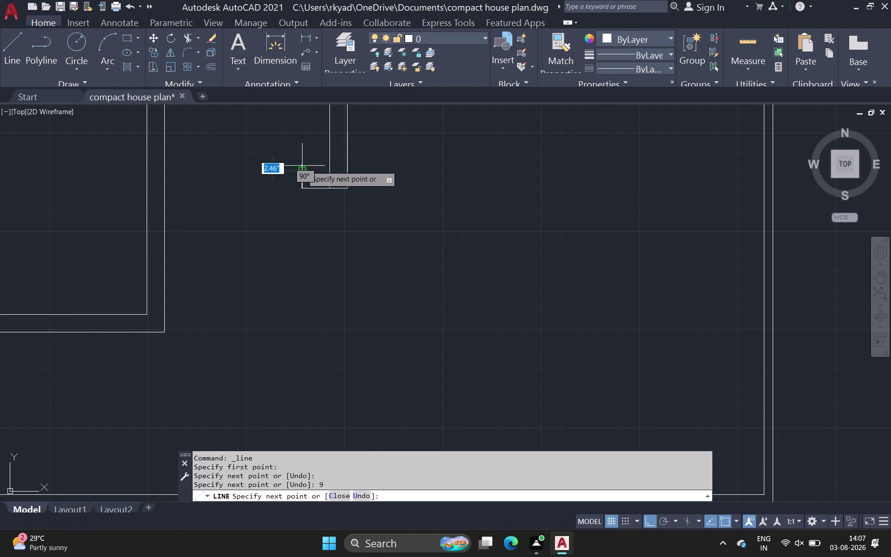
click(328, 171)
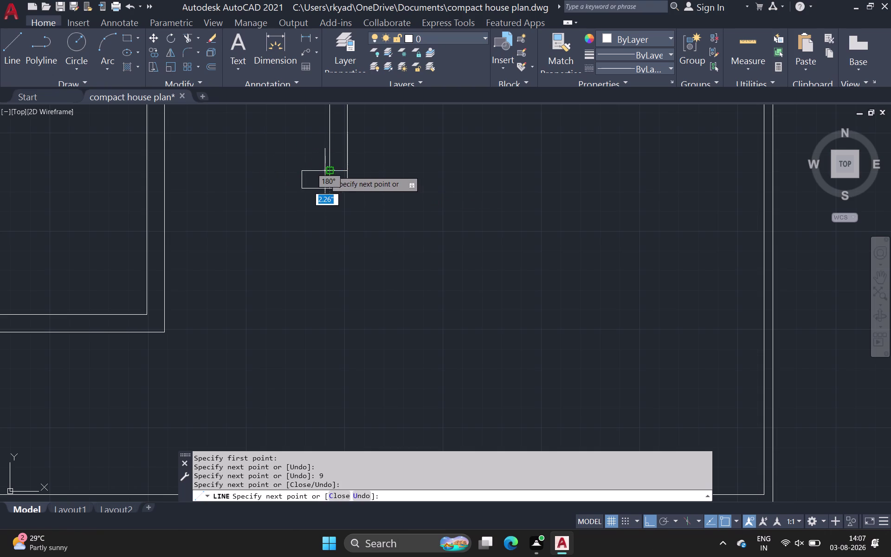
key(Escape)
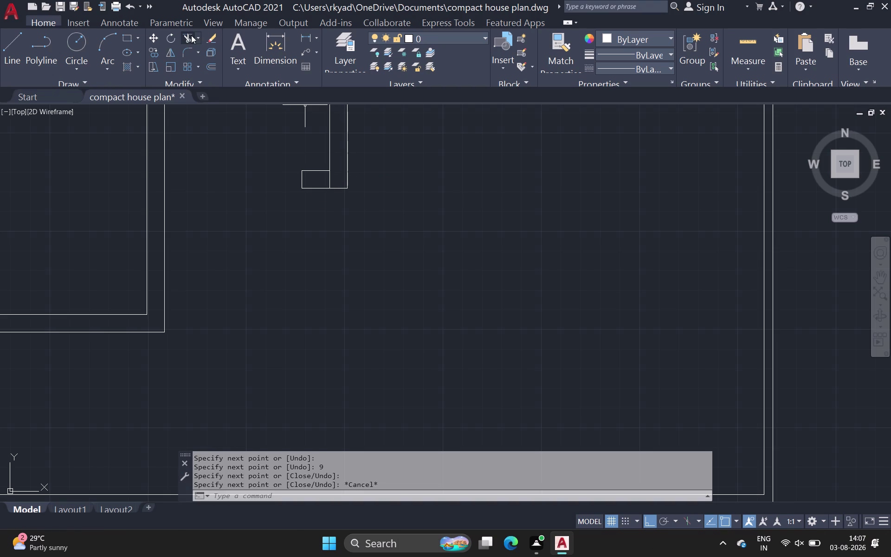
click(189, 35)
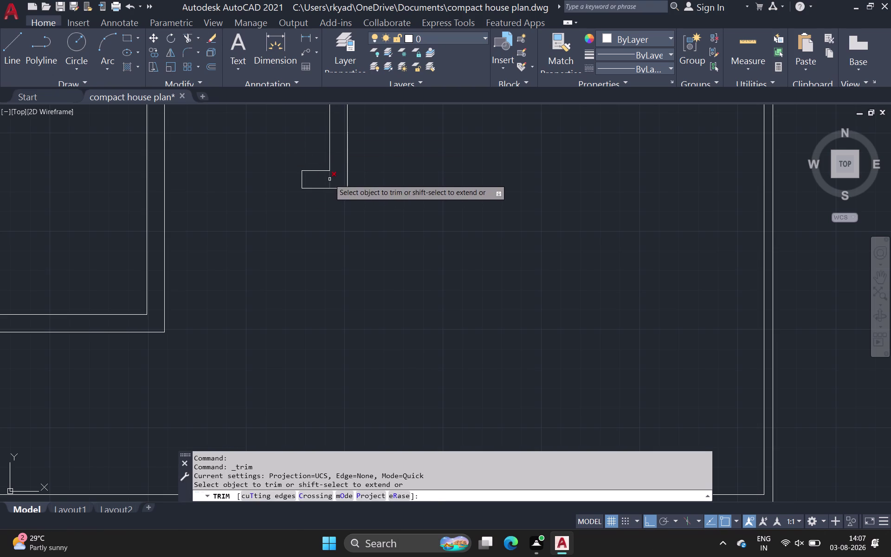
Trim the overlapping lines at the wall end, a wall junction and across the opening.
click(329, 179)
scroll(down, 3)
middle_drag(392, 200, 387, 192)
scroll(down, 3)
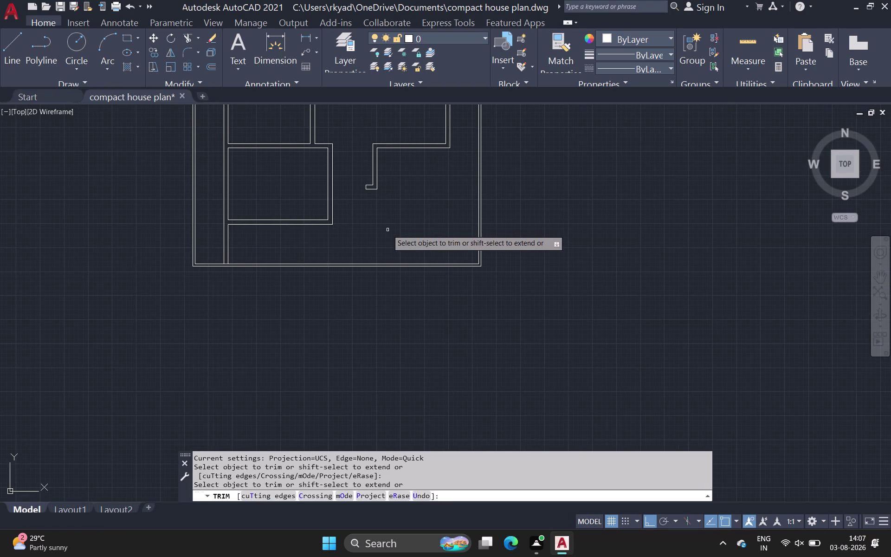
middle_drag(386, 233, 285, 263)
scroll(down, 3)
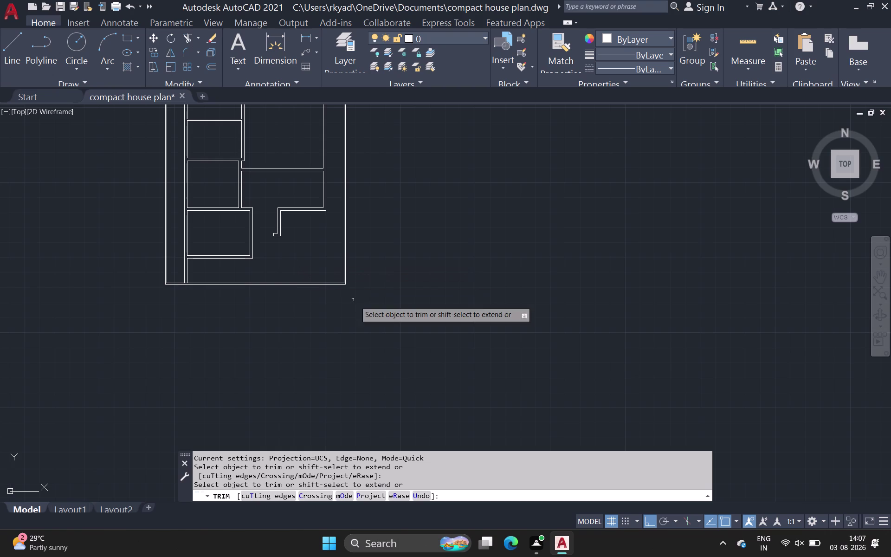
middle_drag(355, 330, 369, 556)
scroll(up, 3)
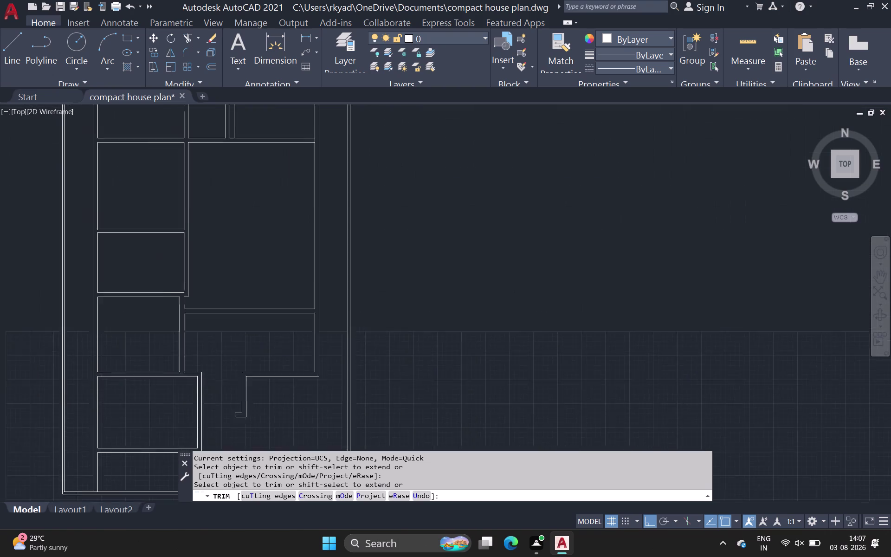
middle_drag(369, 556, 401, 545)
scroll(down, 3)
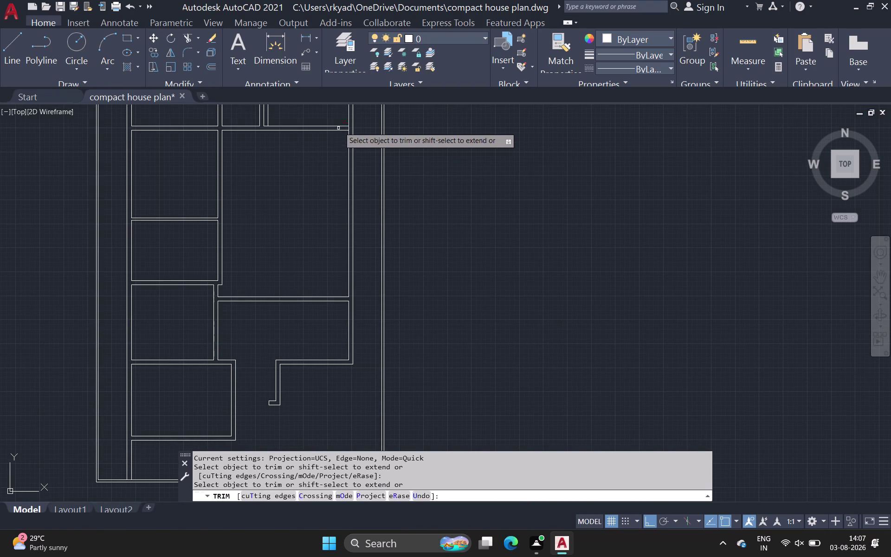
scroll(up, 3)
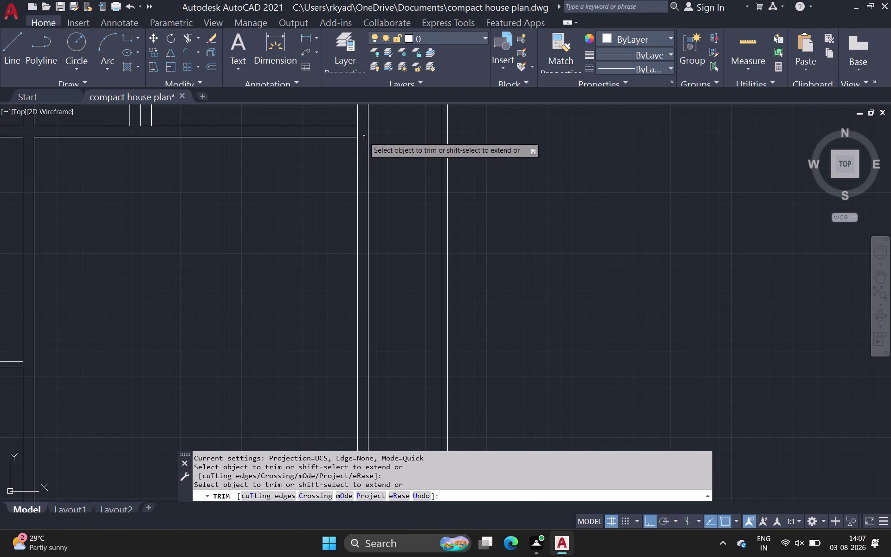
click(356, 130)
middle_drag(284, 169, 279, 295)
scroll(down, 3)
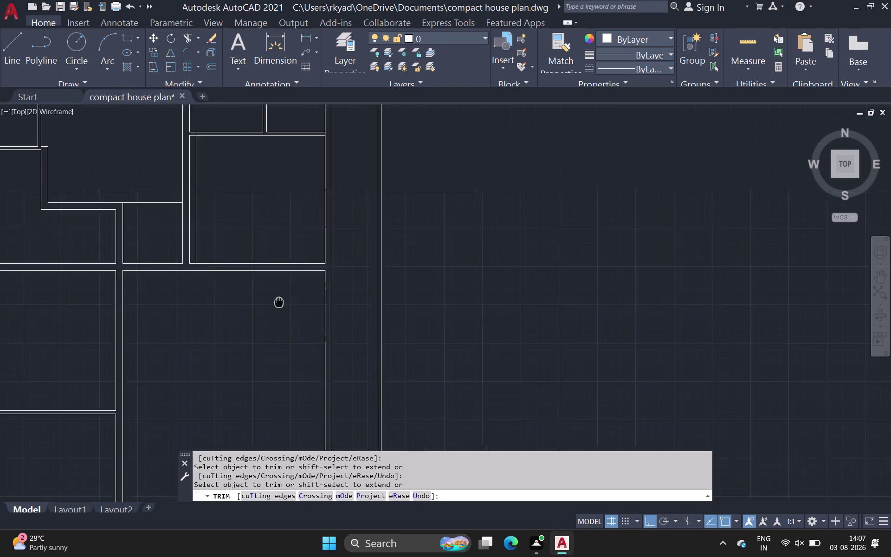
middle_drag(279, 295, 281, 364)
scroll(up, 3)
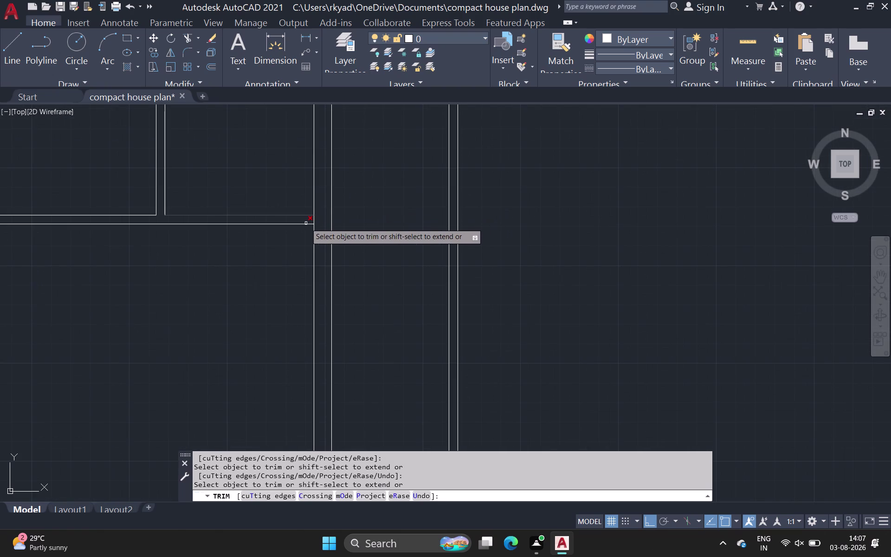
scroll(up, 3)
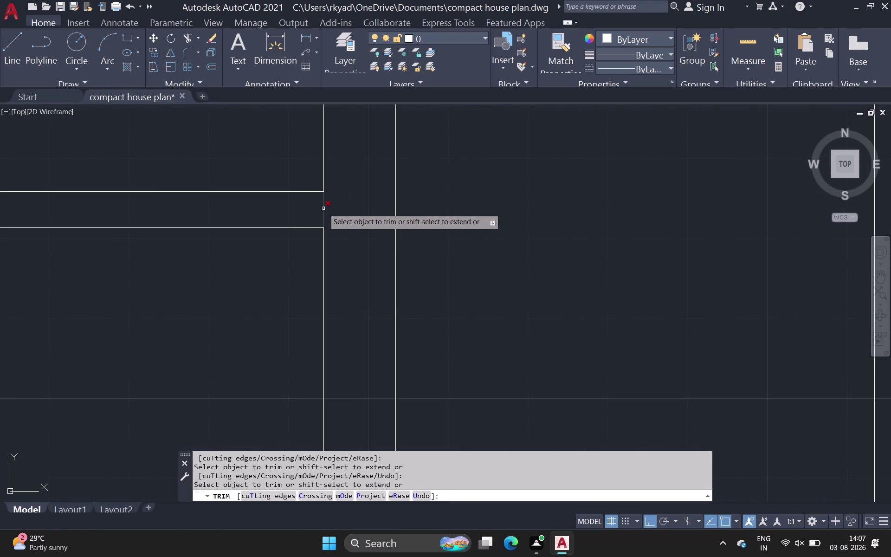
click(323, 208)
scroll(down, 3)
middle_drag(263, 297, 271, 323)
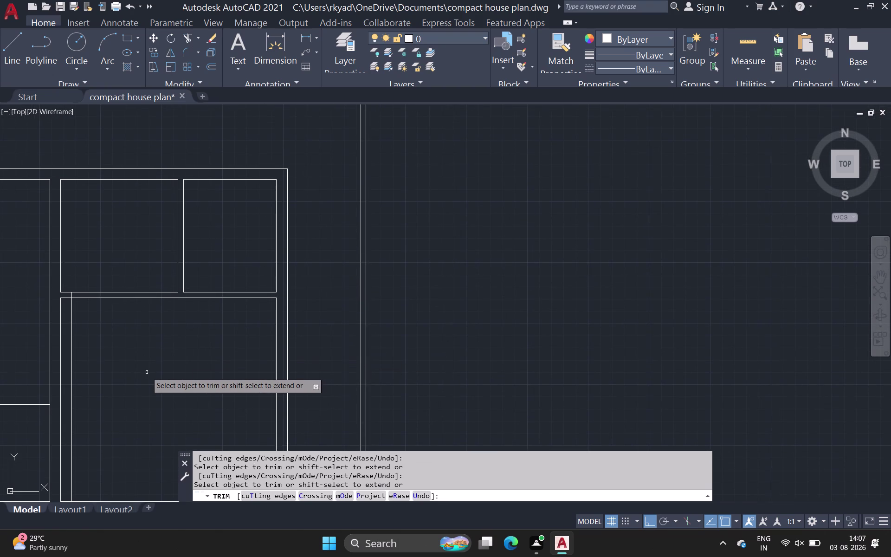
scroll(down, 3)
middle_drag(111, 323, 123, 306)
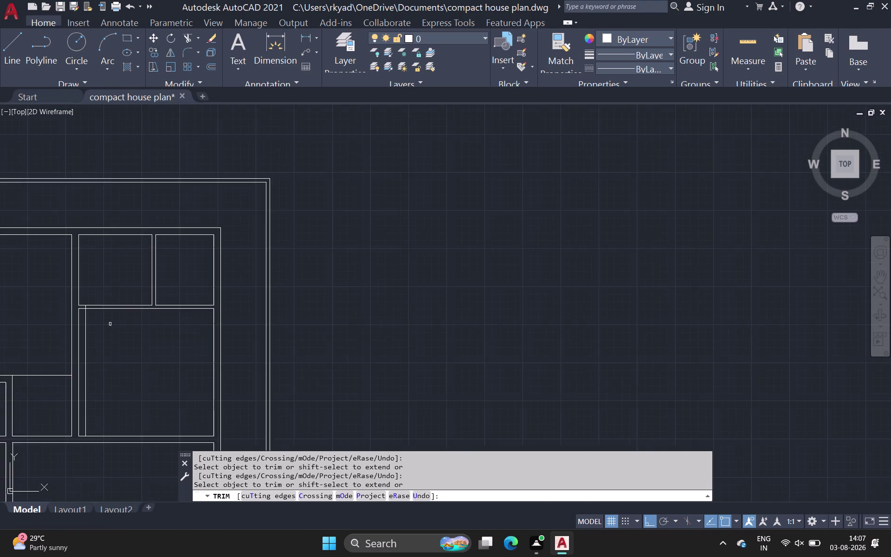
middle_drag(123, 306, 135, 288)
scroll(up, 3)
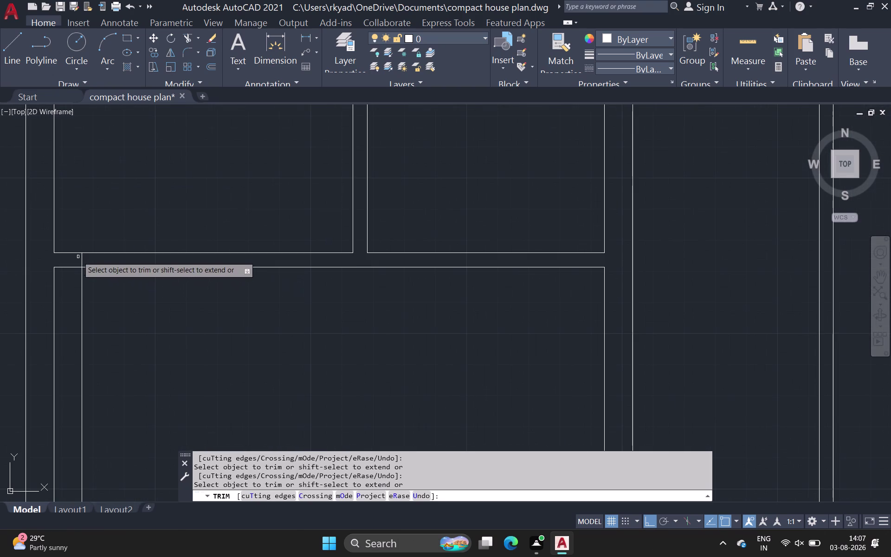
Fence-trim several crossed wall lines, then review the whole cleaned plan and end trimming.
click(83, 258)
click(80, 260)
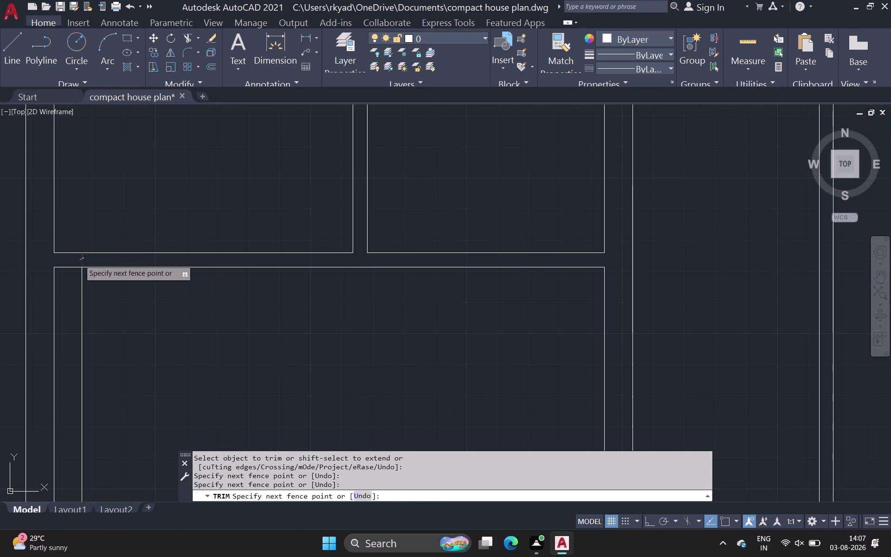
scroll(down, 3)
middle_drag(132, 328, 151, 282)
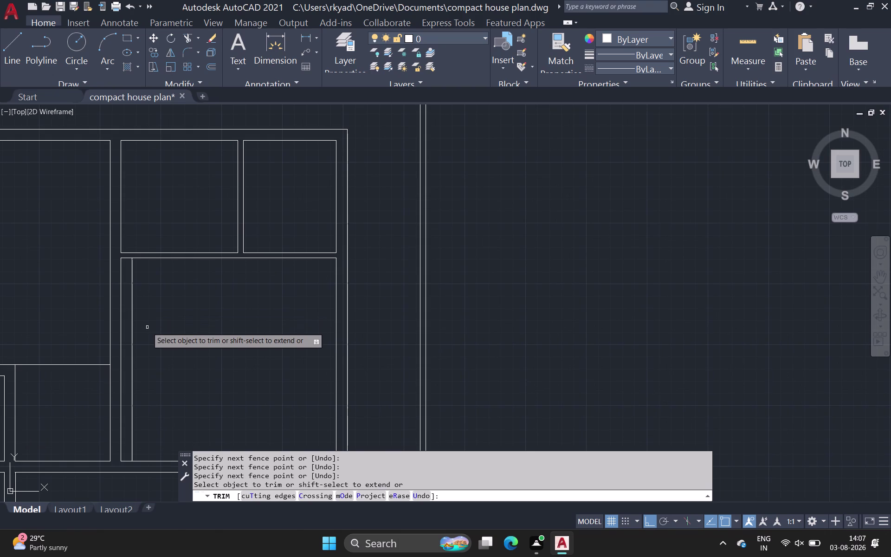
scroll(down, 3)
middle_drag(149, 329, 148, 288)
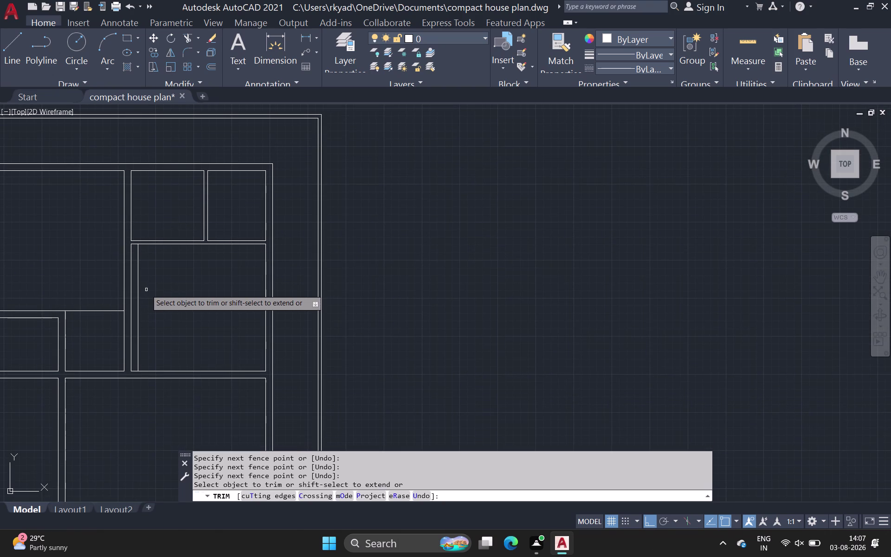
scroll(down, 3)
middle_drag(162, 281, 216, 202)
middle_drag(224, 249, 224, 233)
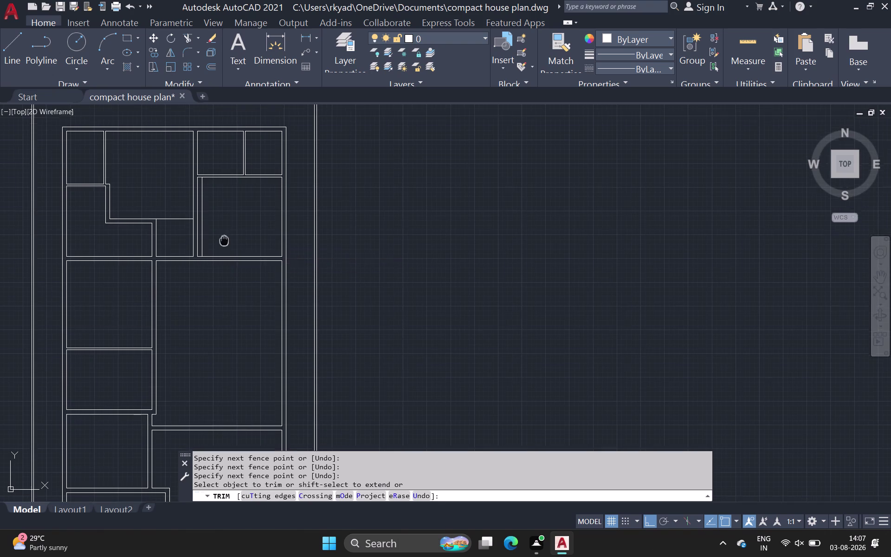
middle_drag(224, 233, 228, 196)
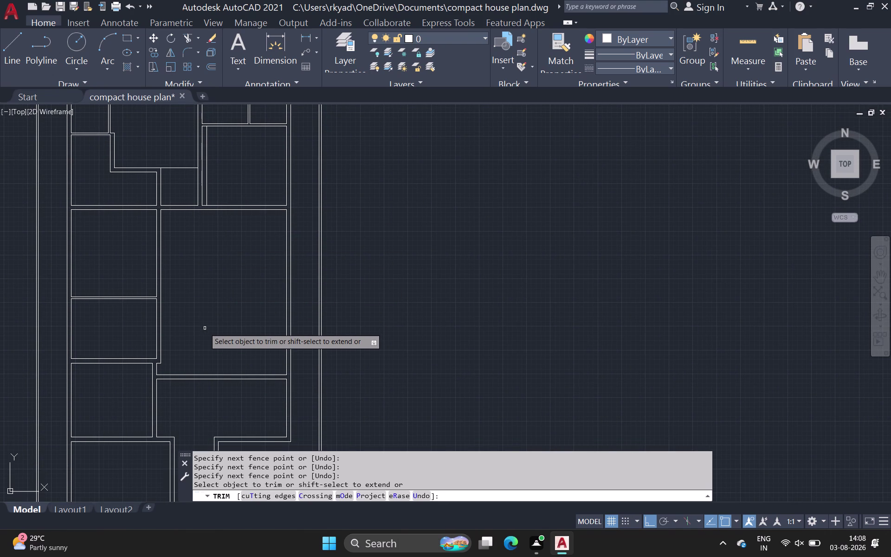
scroll(down, 3)
middle_drag(237, 291, 238, 237)
middle_drag(223, 267, 256, 241)
scroll(down, 3)
middle_drag(108, 254, 128, 246)
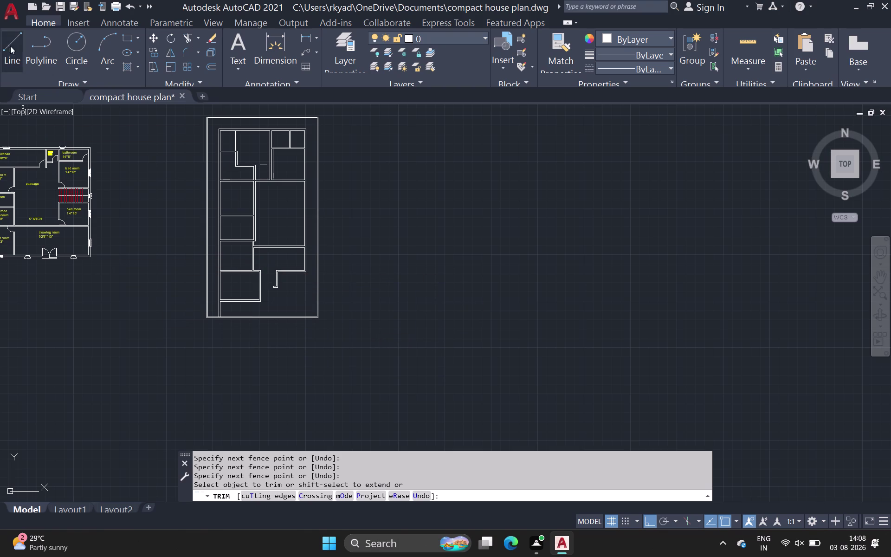
scroll(up, 3)
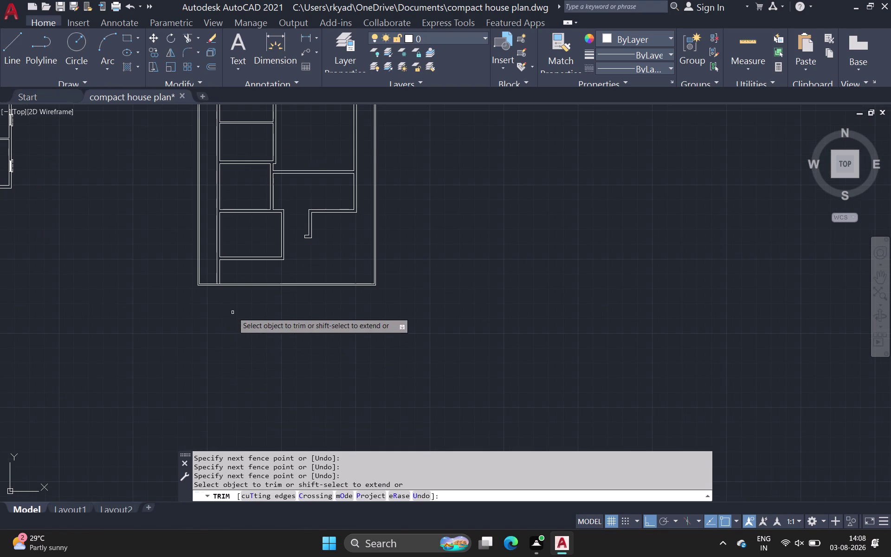
key(Escape)
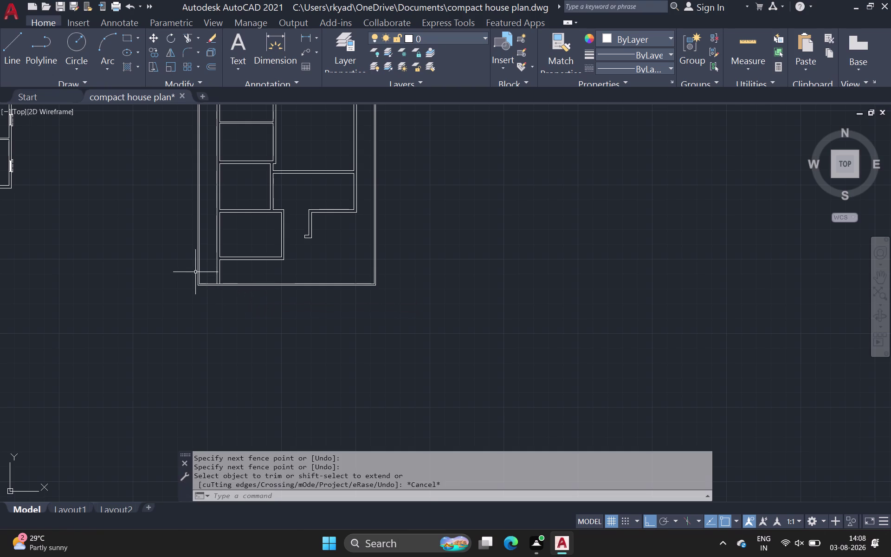
Crossing-select the bottom outer wall lines and stretch them downward to lengthen the house.
click(185, 273)
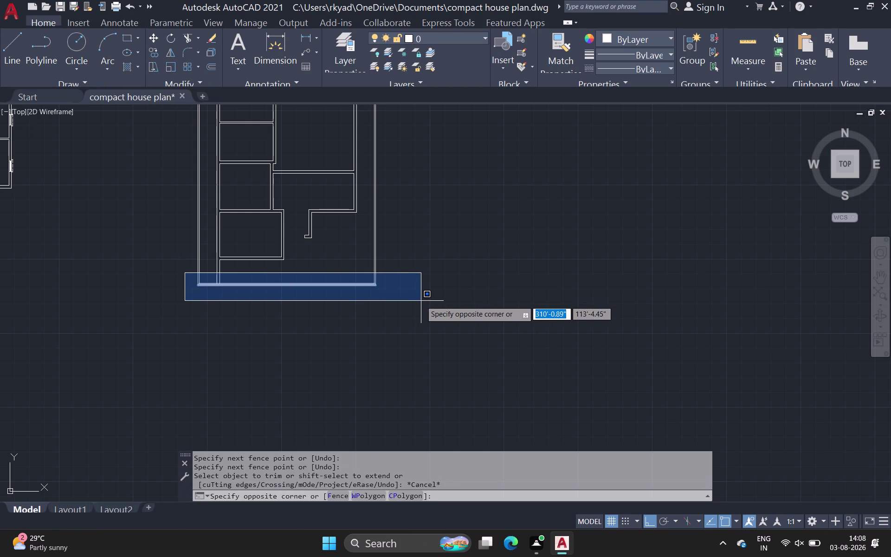
click(421, 305)
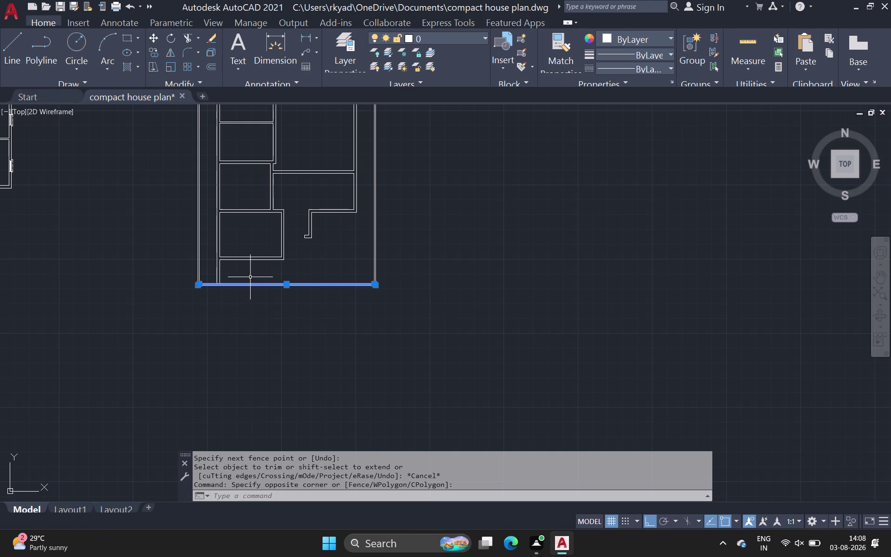
scroll(up, 3)
click(532, 345)
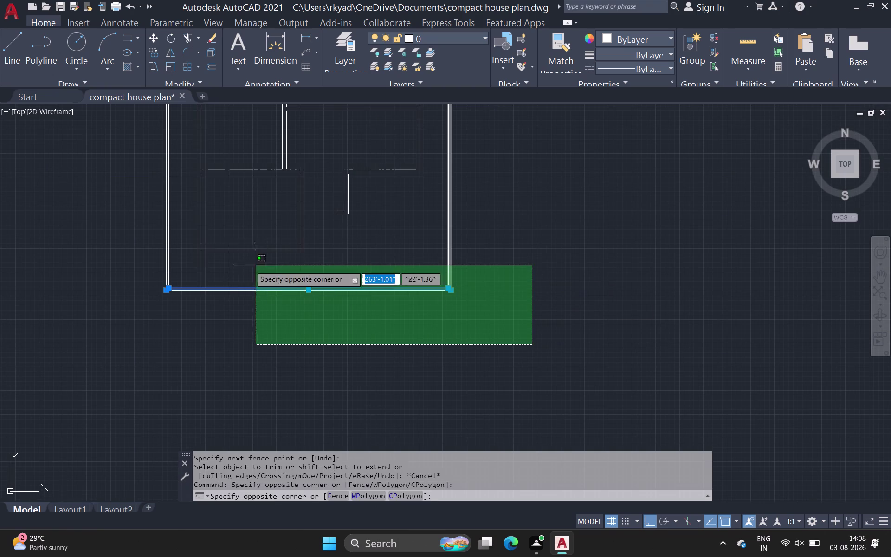
click(57, 256)
key(Escape)
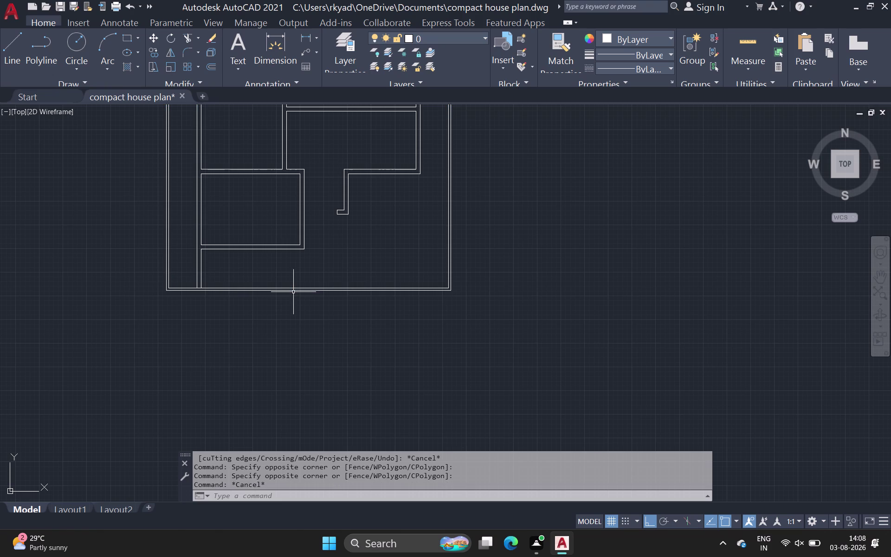
click(114, 253)
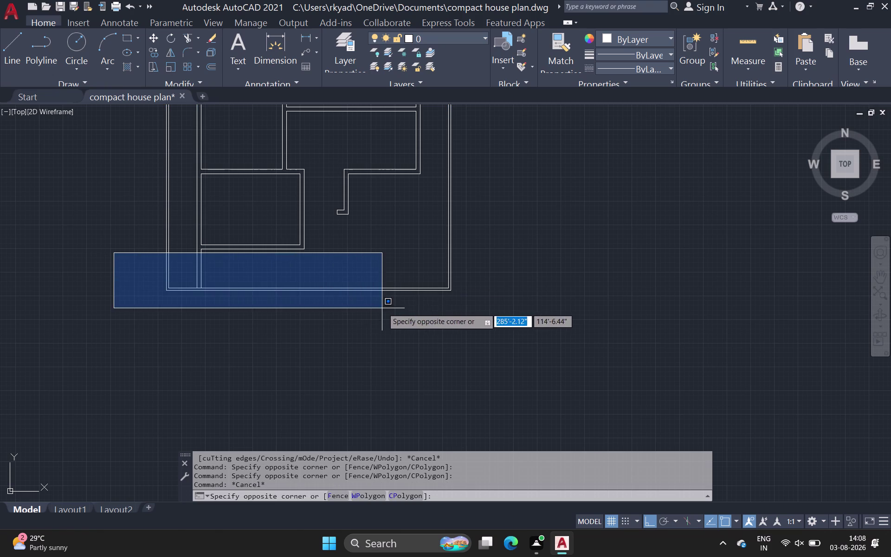
click(556, 333)
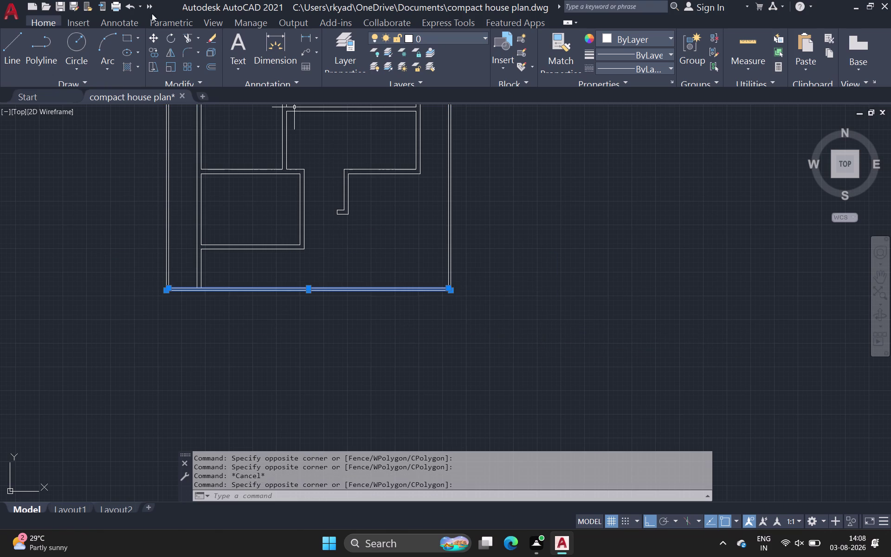
drag(154, 64, 154, 71)
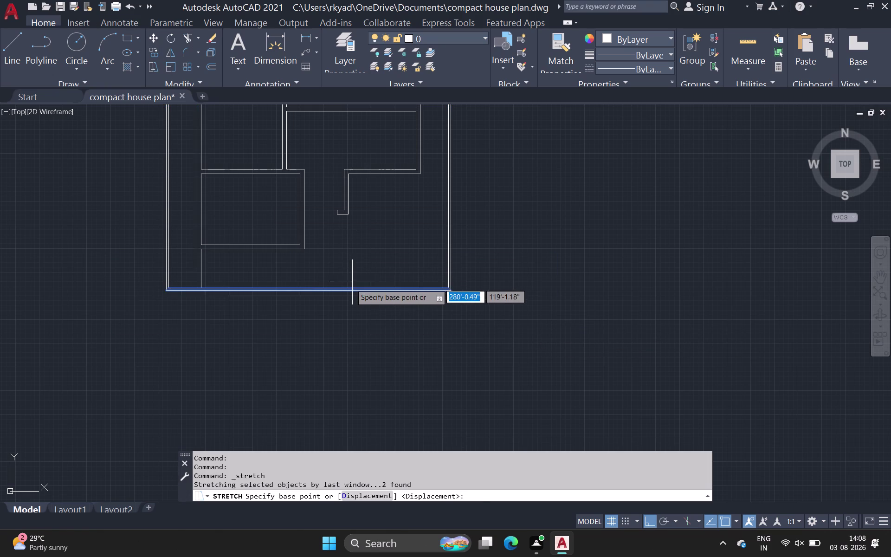
click(348, 289)
click(345, 310)
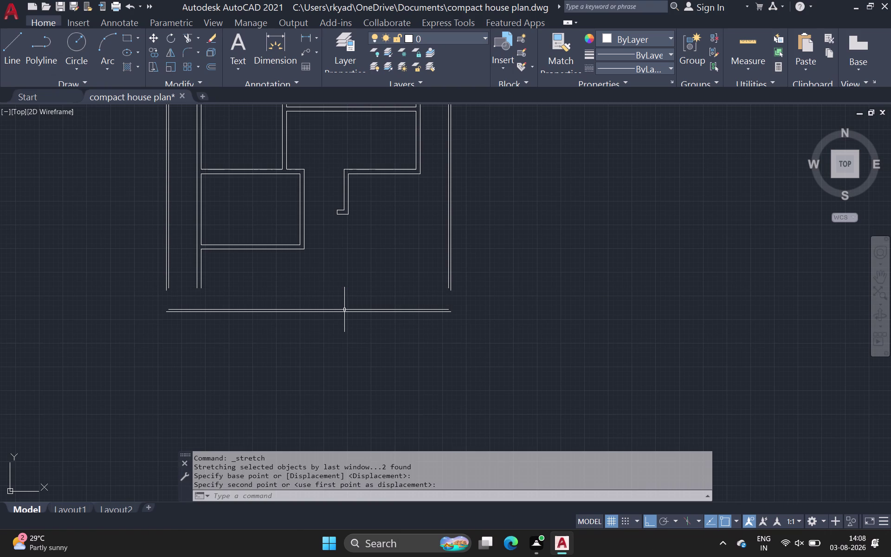
click(186, 56)
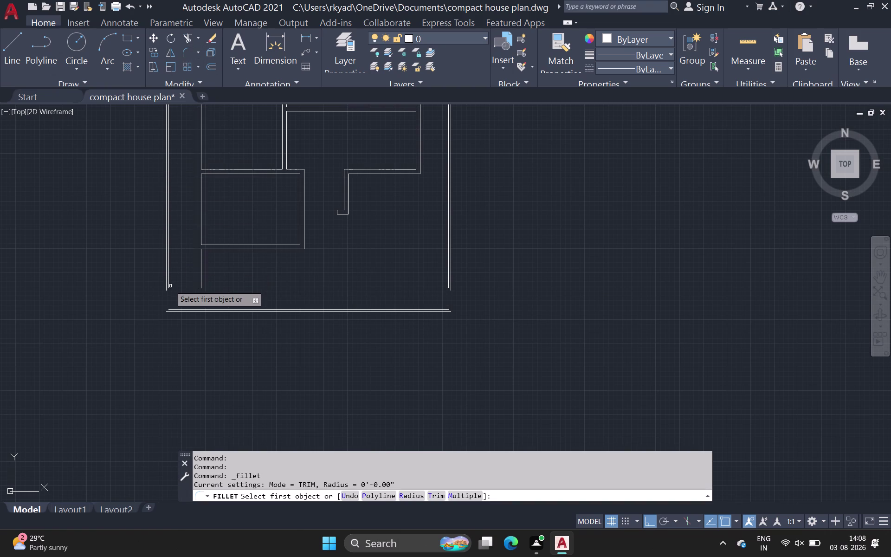
Join the outer left wall line to the bottom wall with a zero-radius fillet.
click(169, 287)
click(163, 292)
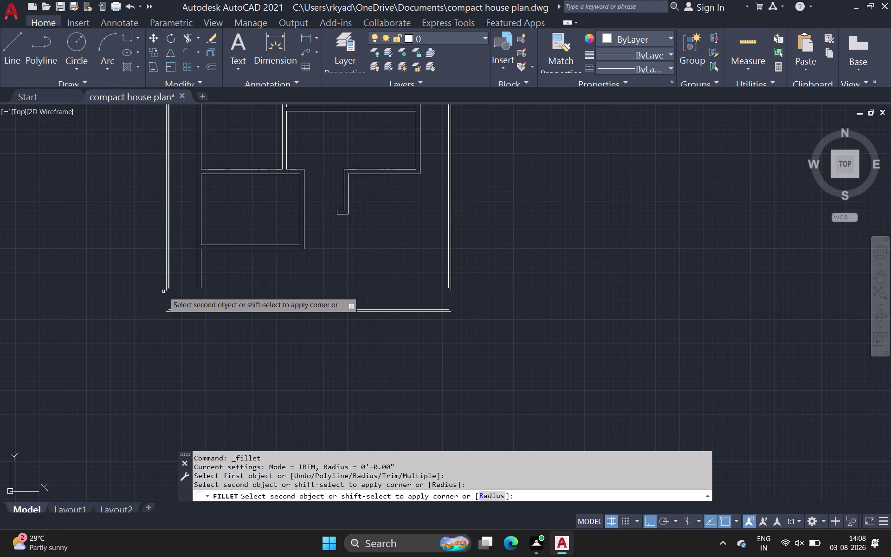
click(177, 310)
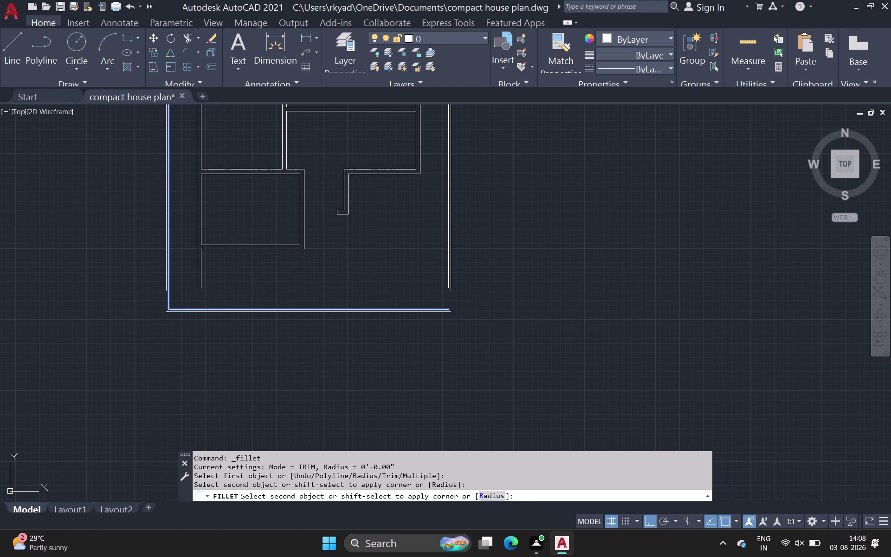
scroll(up, 3)
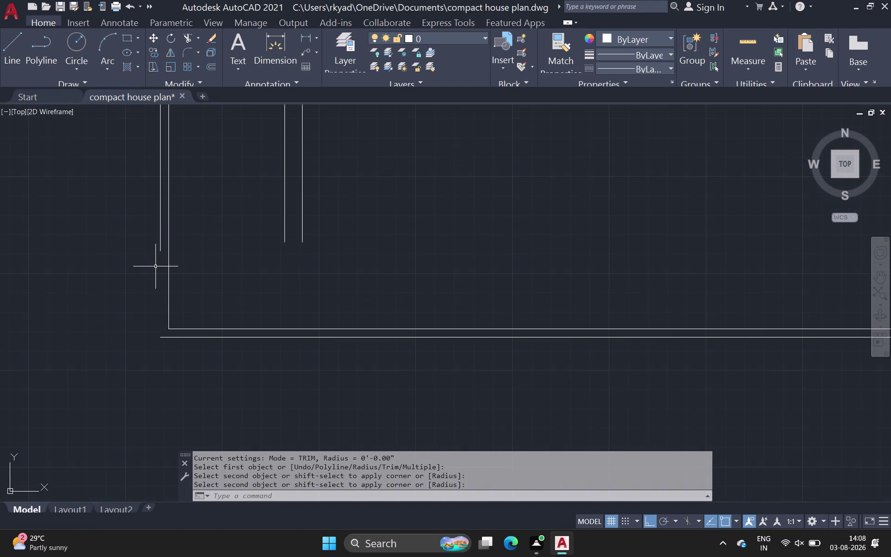
Join the inner left wall line to the bottom wall, then cancel the repeated fillet.
key(space)
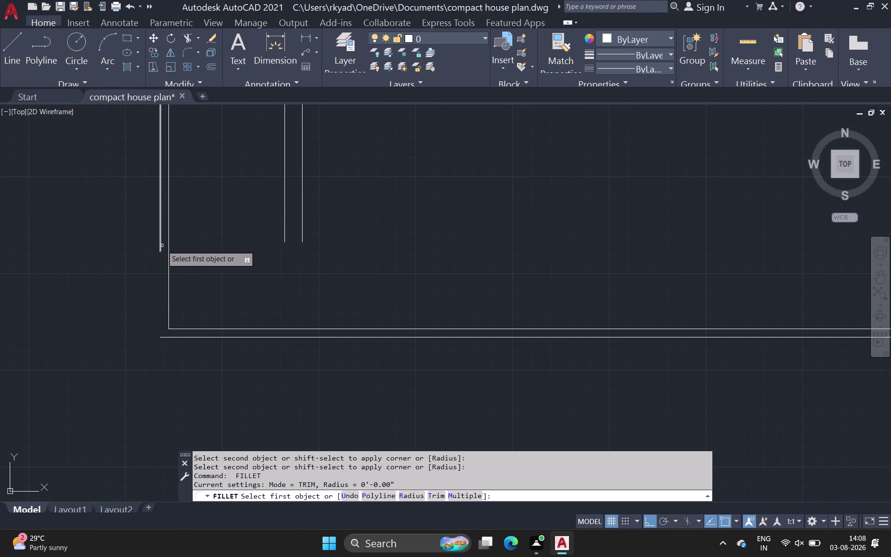
click(162, 245)
click(163, 338)
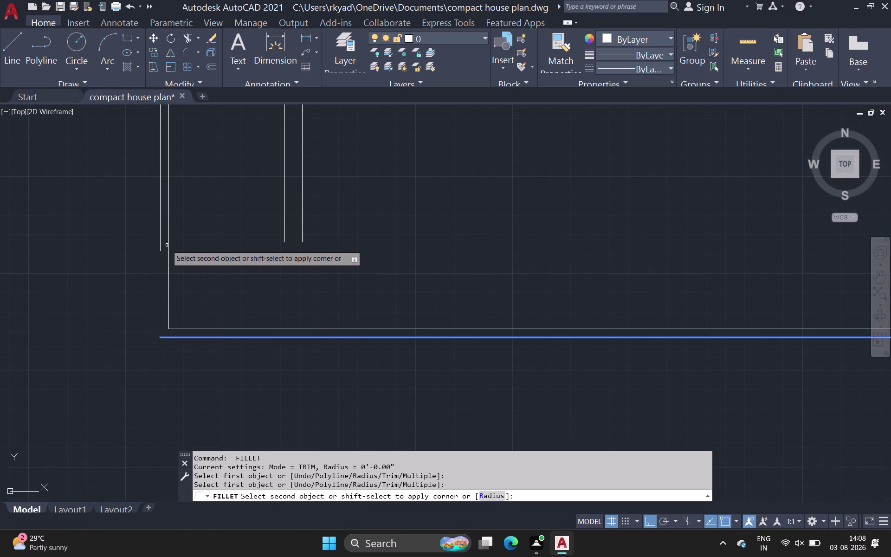
click(159, 243)
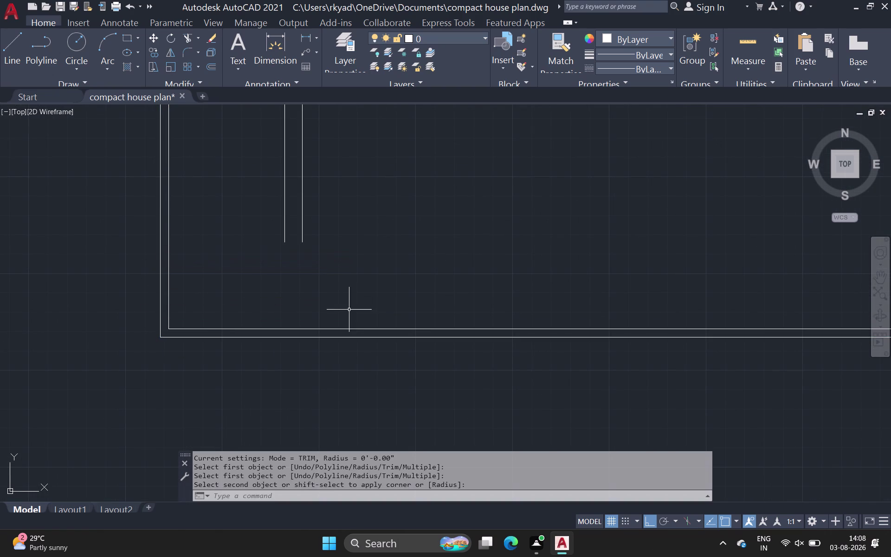
scroll(down, 3)
middle_drag(417, 279, 204, 268)
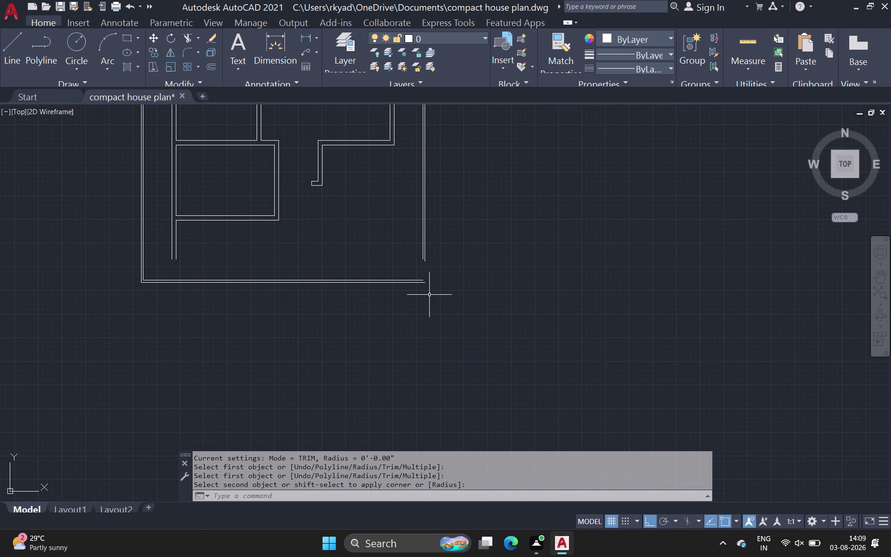
key(space)
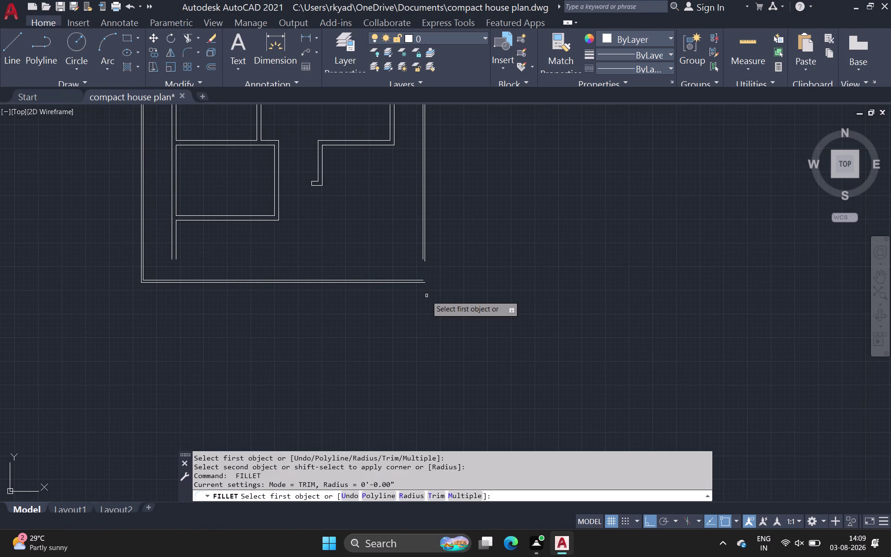
scroll(up, 3)
key(Escape)
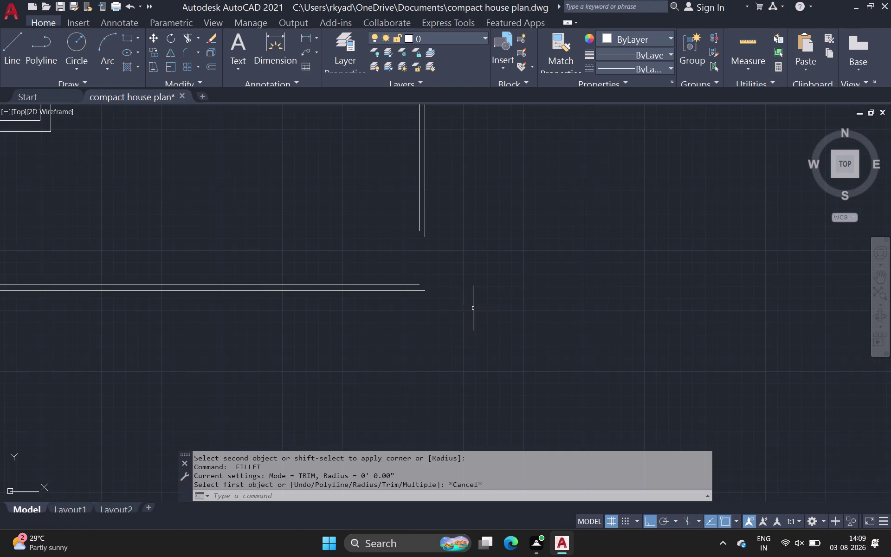
key(Escape)
scroll(down, 3)
middle_drag(471, 305, 472, 298)
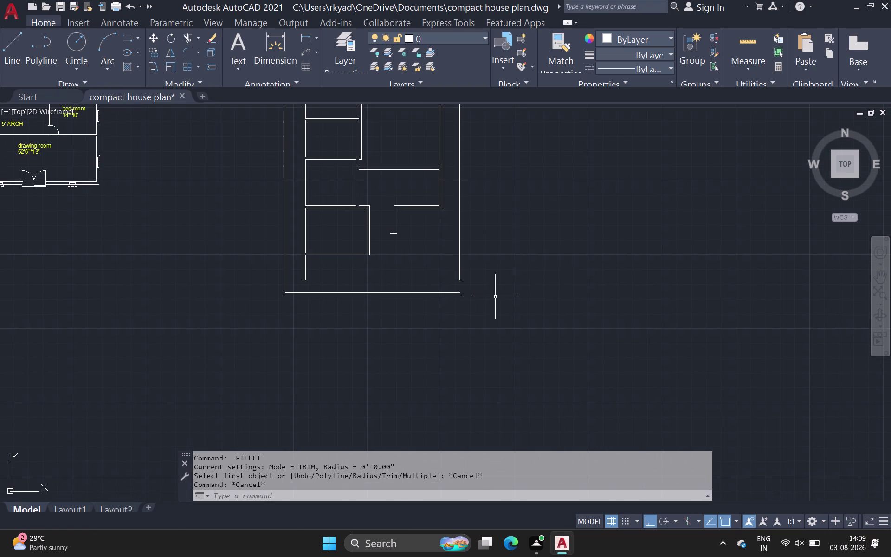
Window-select the bottom wall lines and stretch them further downward.
drag(523, 290, 519, 297)
scroll(up, 3)
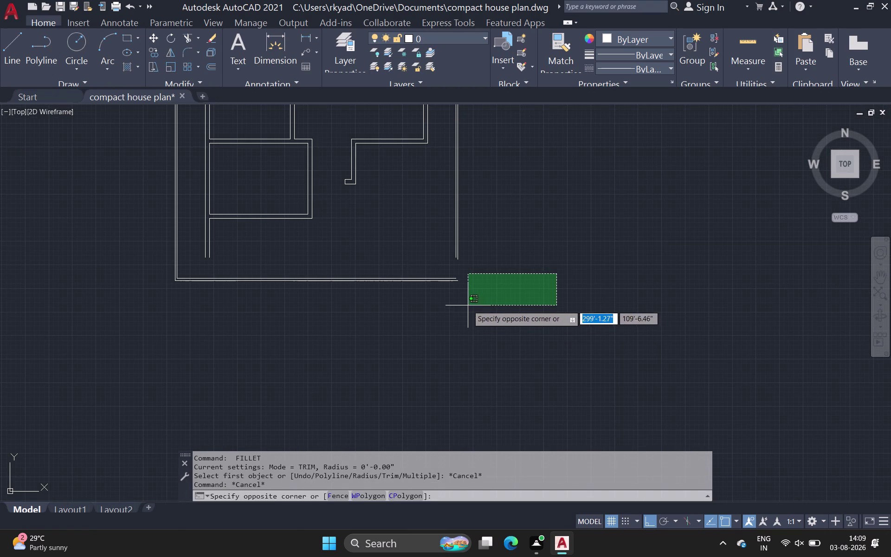
click(467, 305)
drag(127, 262, 138, 264)
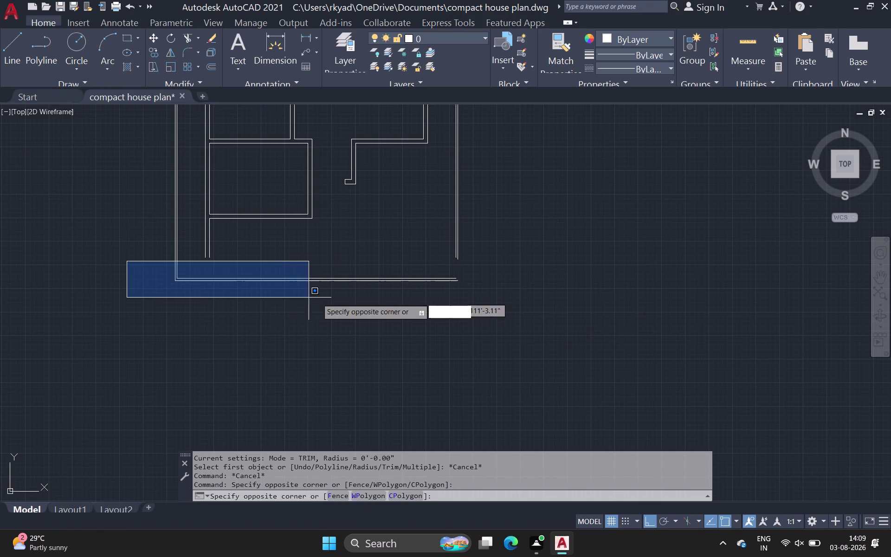
click(485, 322)
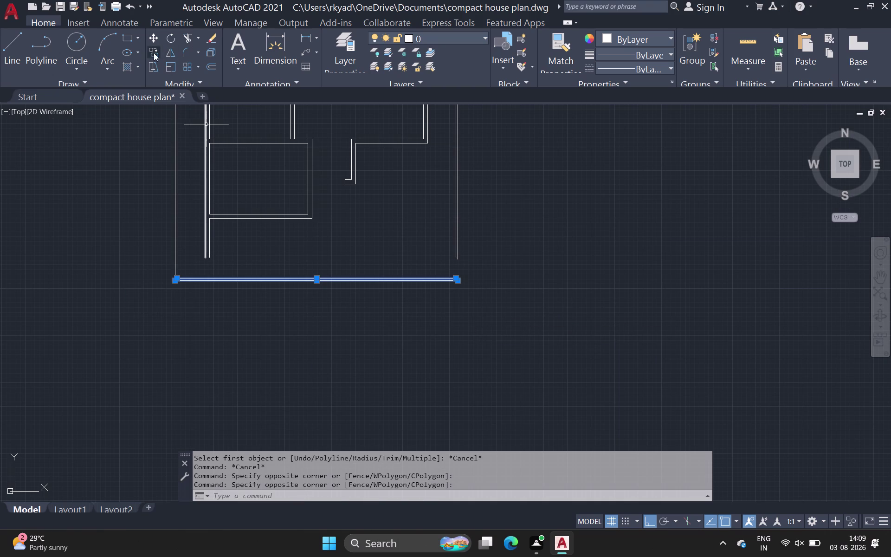
click(152, 65)
drag(301, 277, 300, 324)
click(300, 324)
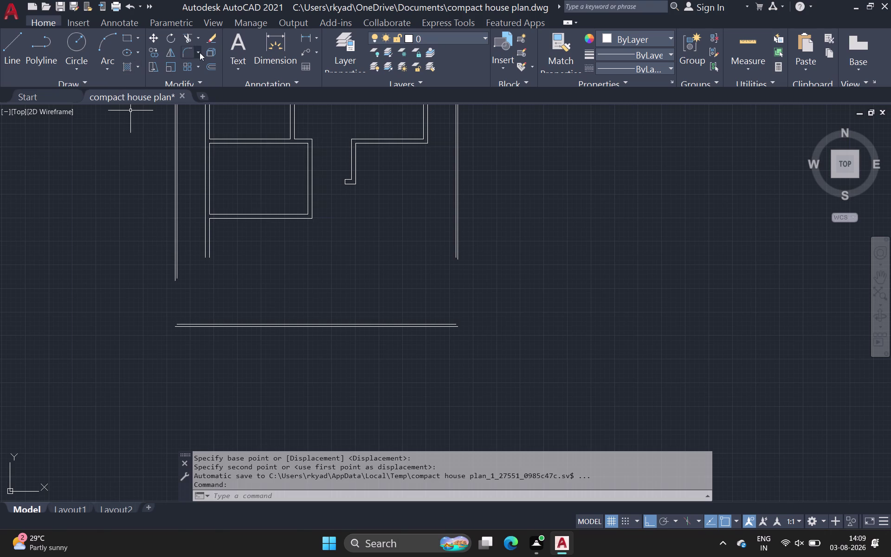
Fillet both left wall lines to the lowered bottom wall at zero radius.
click(186, 52)
scroll(up, 3)
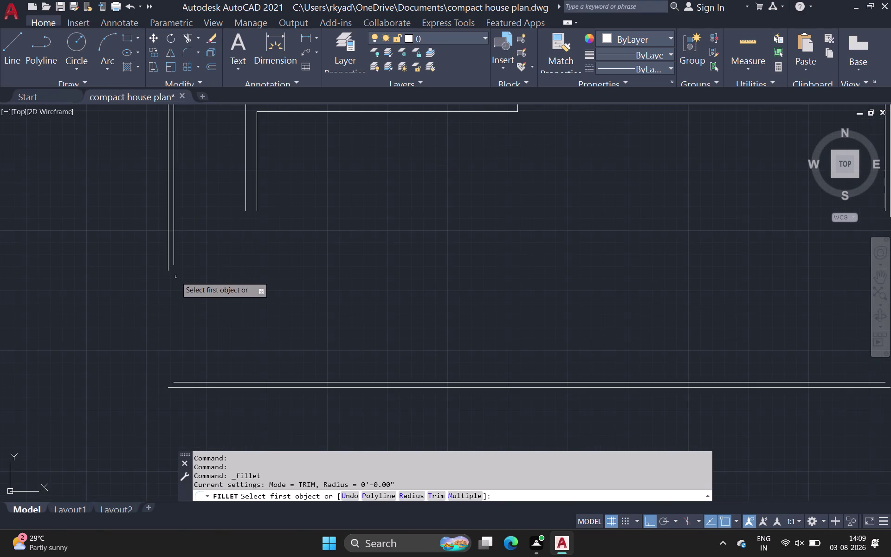
click(175, 263)
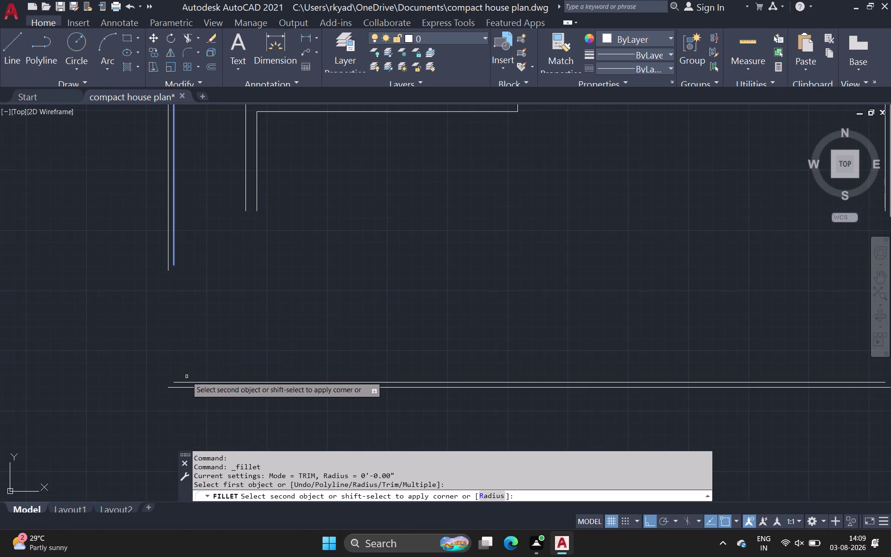
click(185, 381)
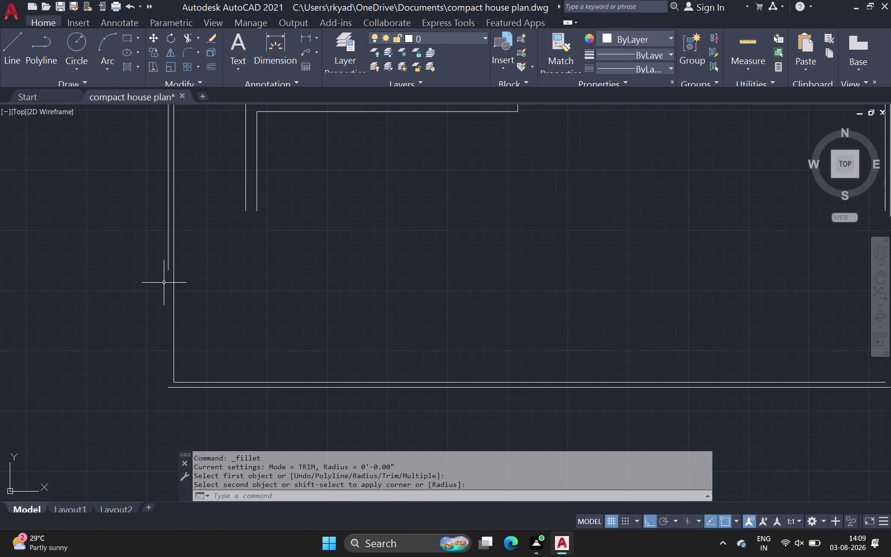
key(space)
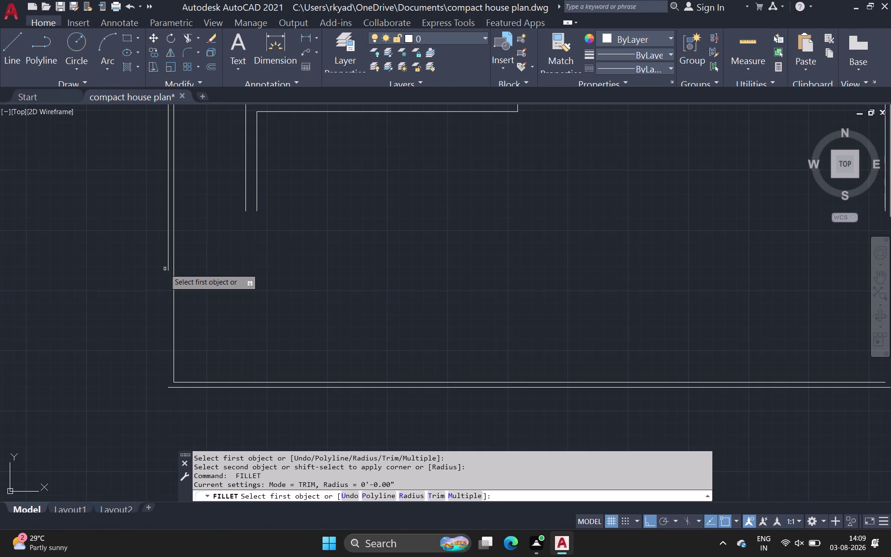
click(165, 269)
click(168, 267)
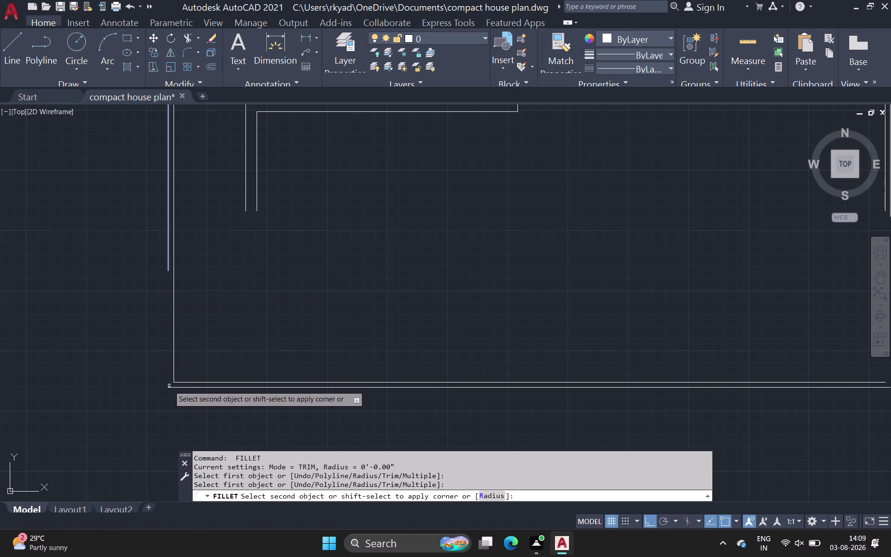
click(169, 388)
key(space)
scroll(down, 3)
Fillet both right wall lines to the bottom wall, then zoom out to the whole house.
middle_drag(350, 280, 97, 301)
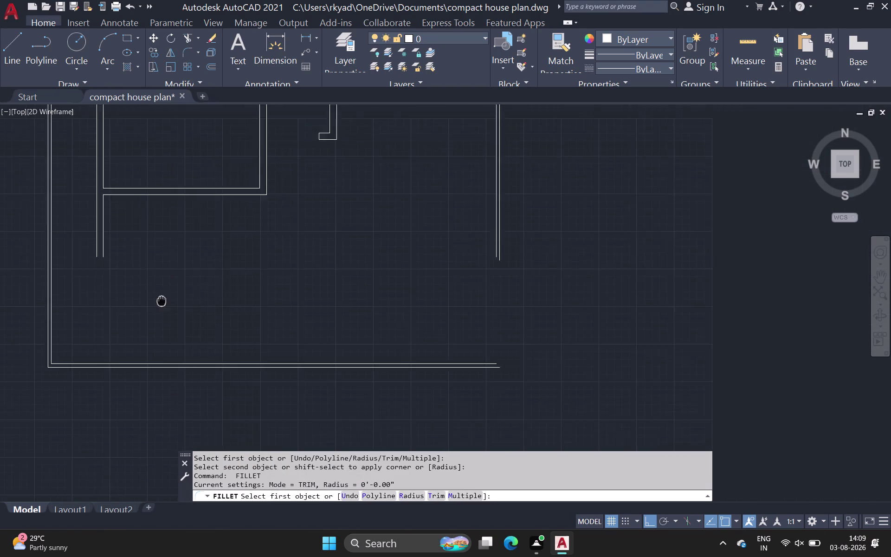
middle_drag(97, 301, 62, 303)
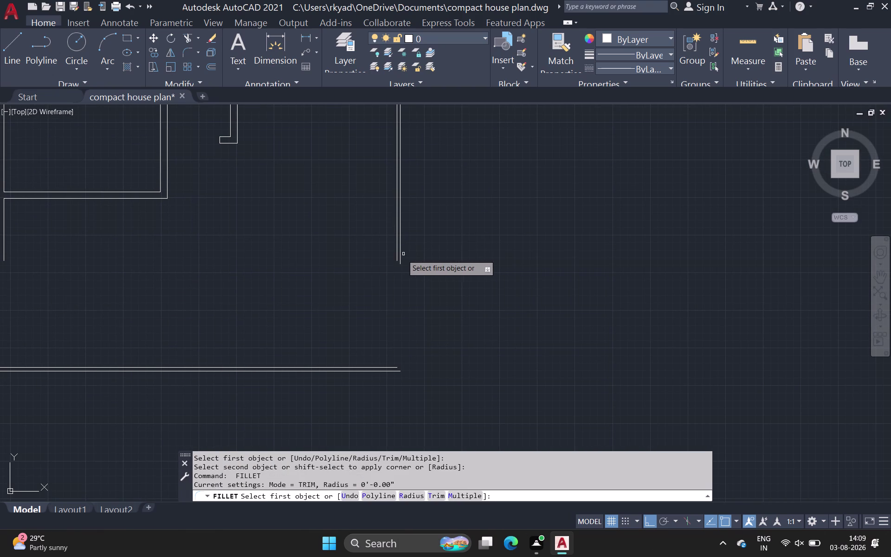
click(395, 256)
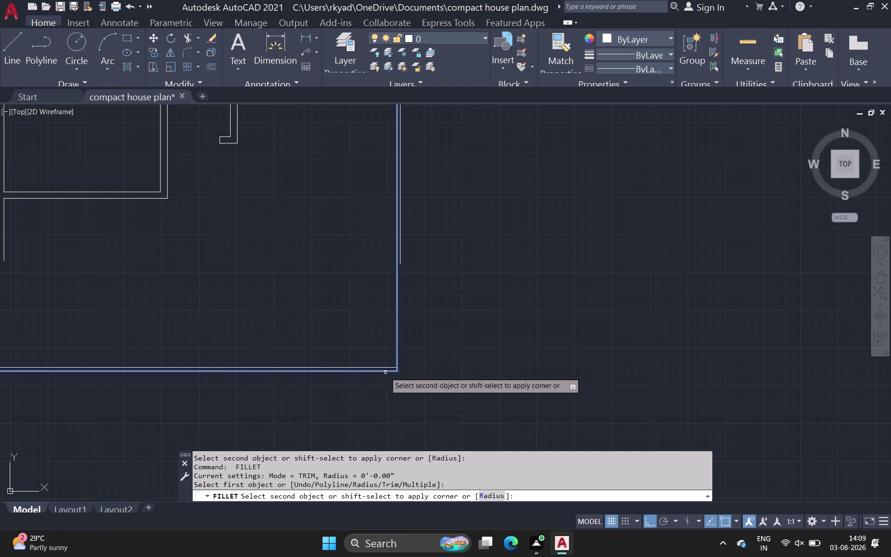
click(385, 365)
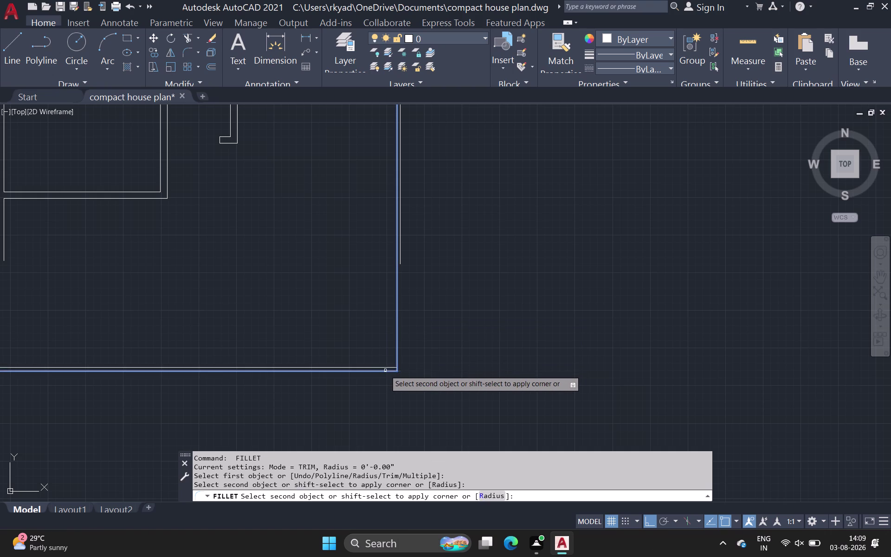
click(385, 366)
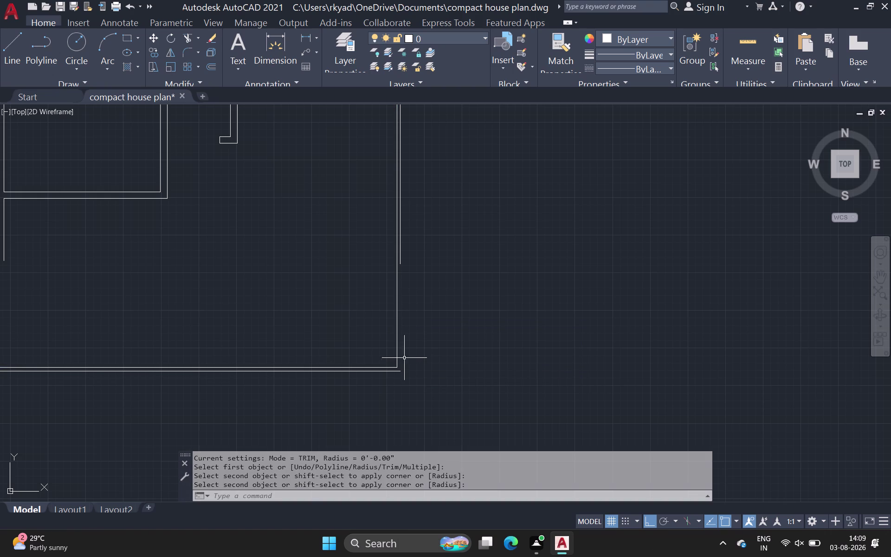
key(space)
click(399, 371)
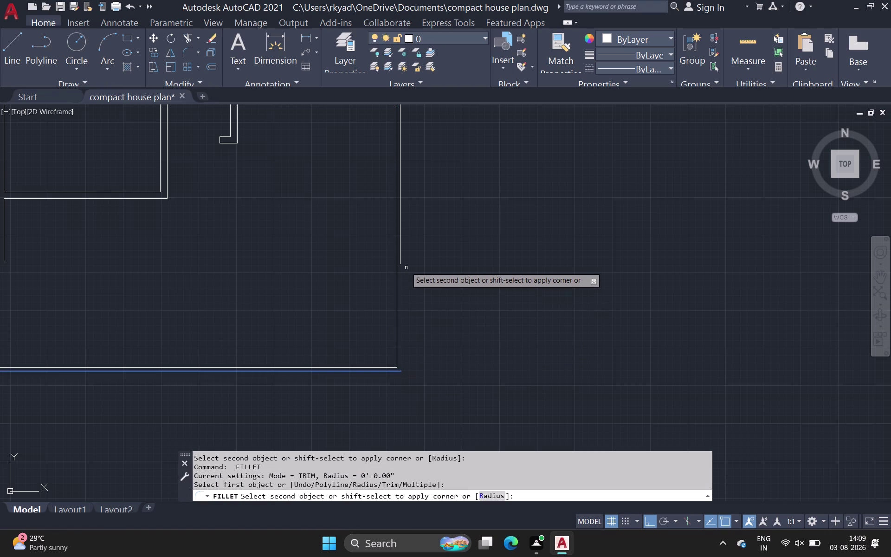
click(401, 259)
key(space)
scroll(down, 3)
middle_drag(343, 305, 352, 300)
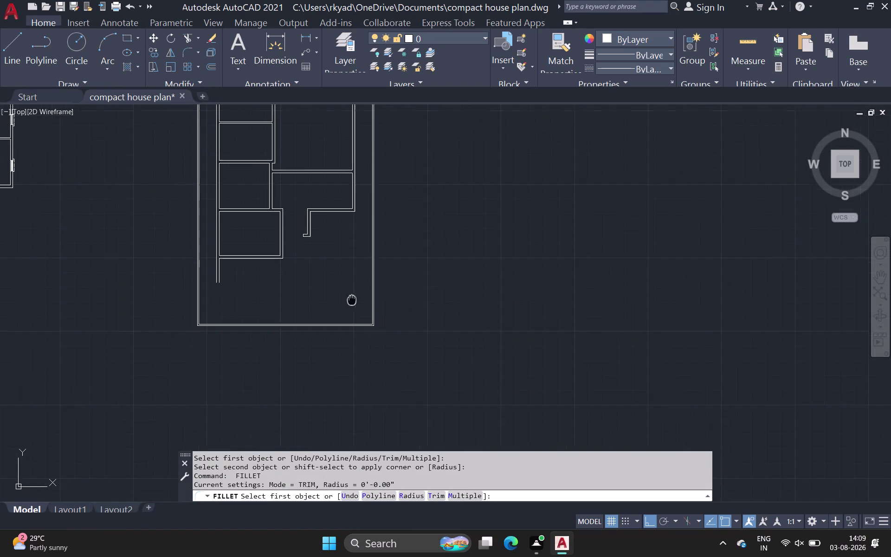
middle_drag(352, 299, 367, 284)
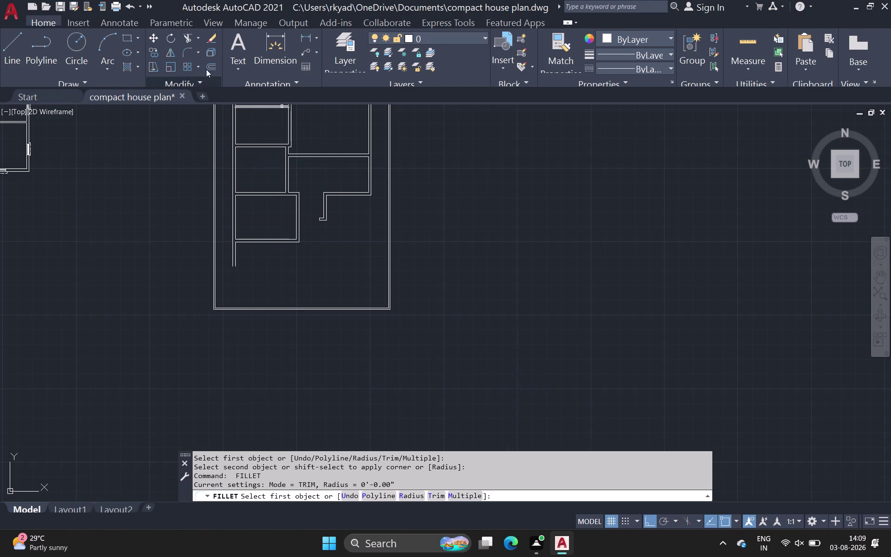
click(256, 268)
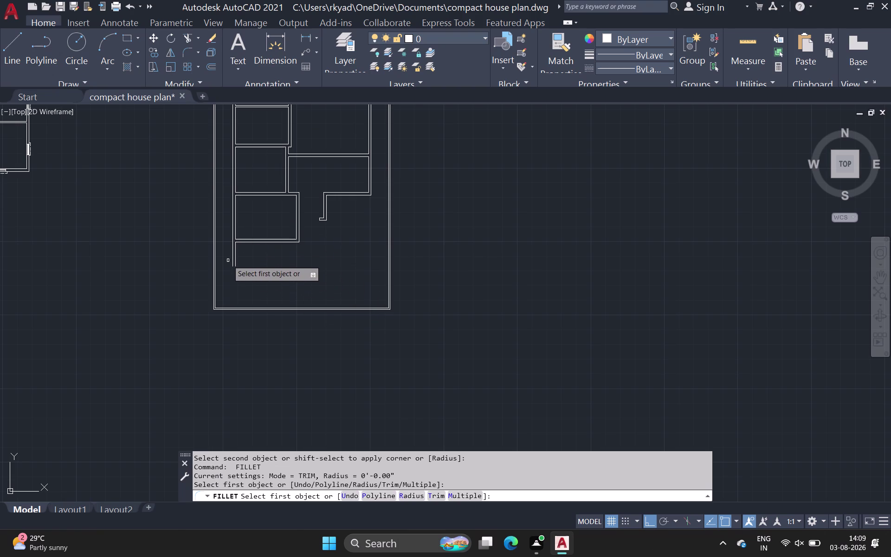
key(Escape)
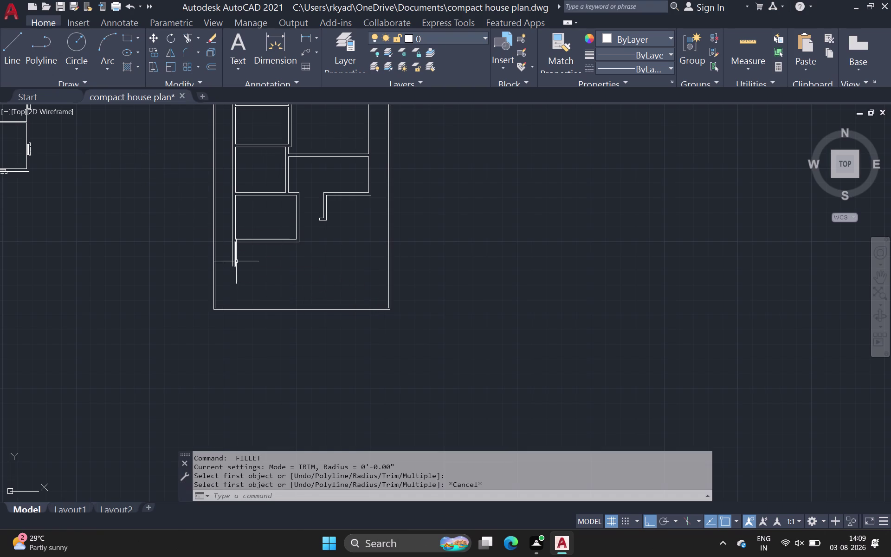
click(256, 266)
scroll(down, 3)
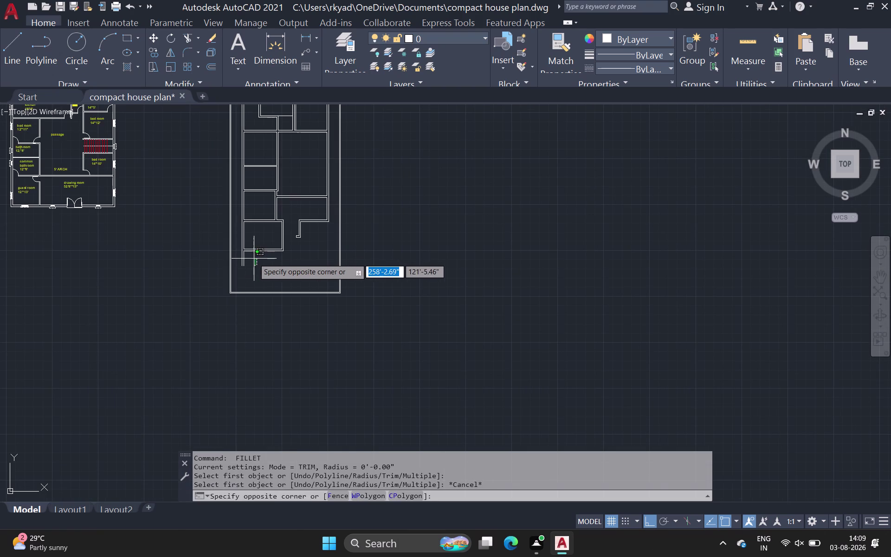
key(Escape)
click(255, 258)
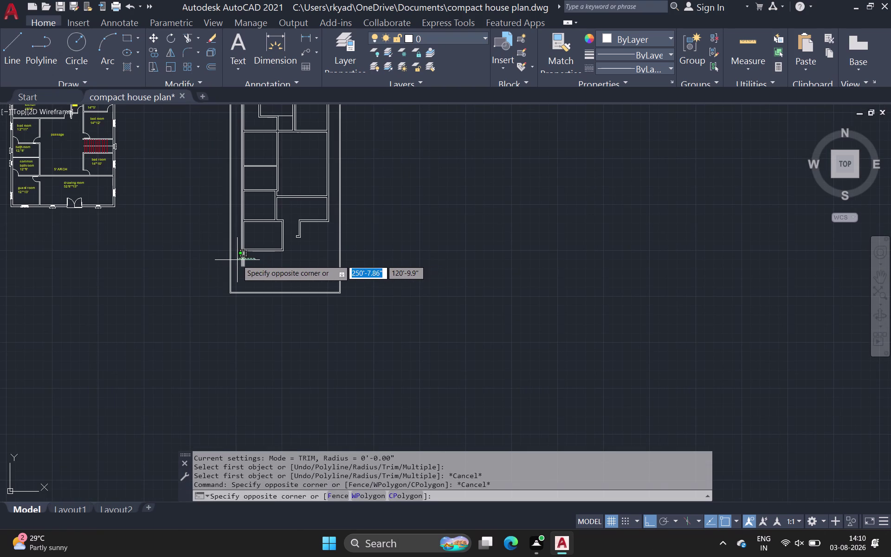
key(Escape)
scroll(up, 3)
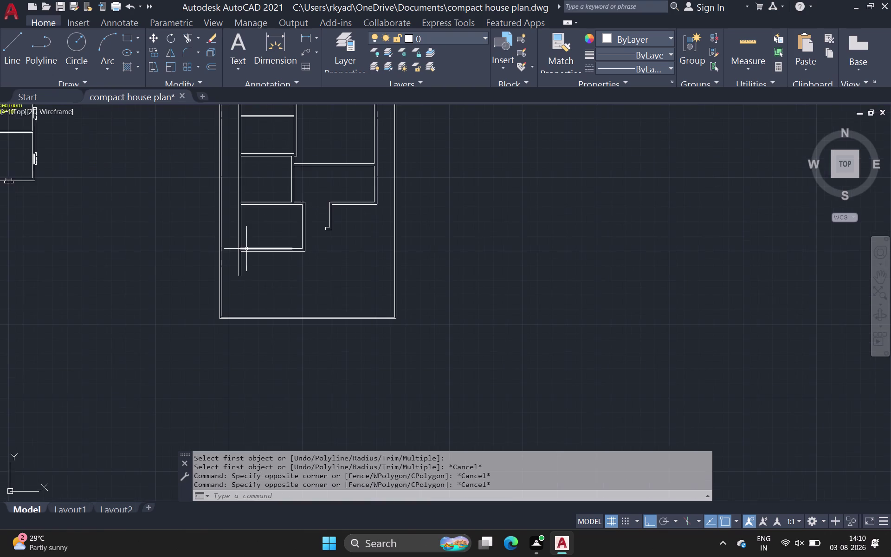
scroll(up, 3)
click(15, 59)
Draw a short cap line across the lower wall stub's two edges, undoing a misplaced segment.
scroll(up, 3)
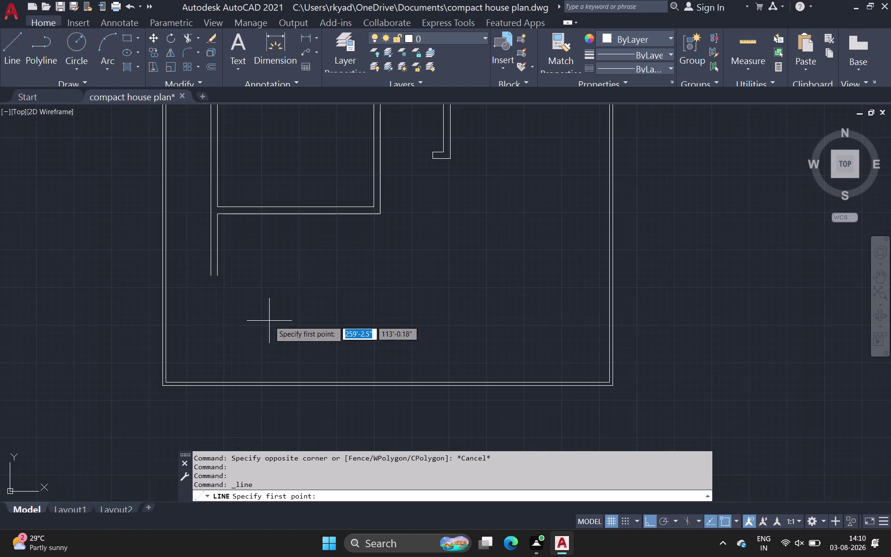
scroll(up, 3)
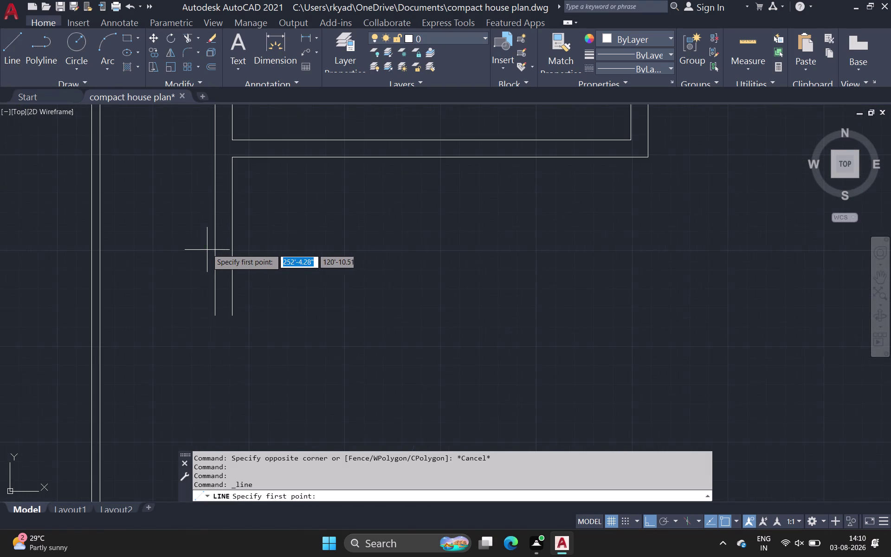
click(214, 244)
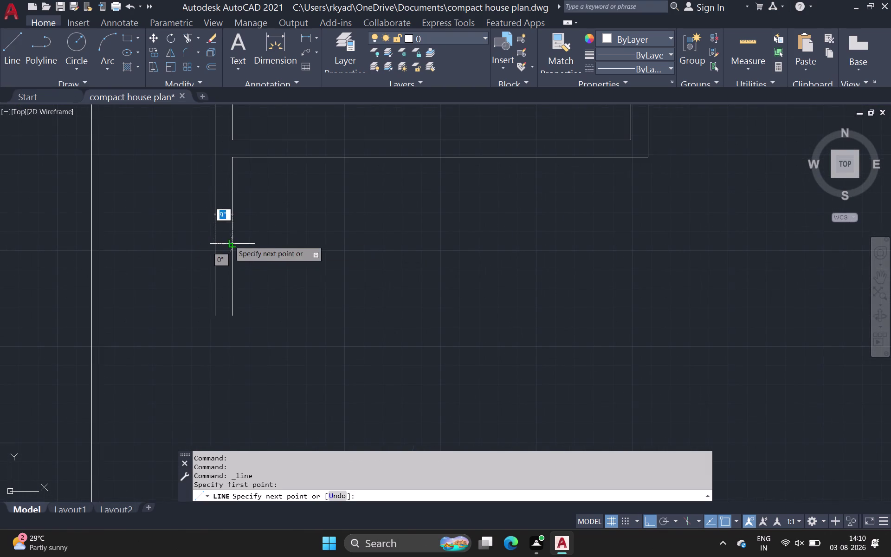
click(231, 239)
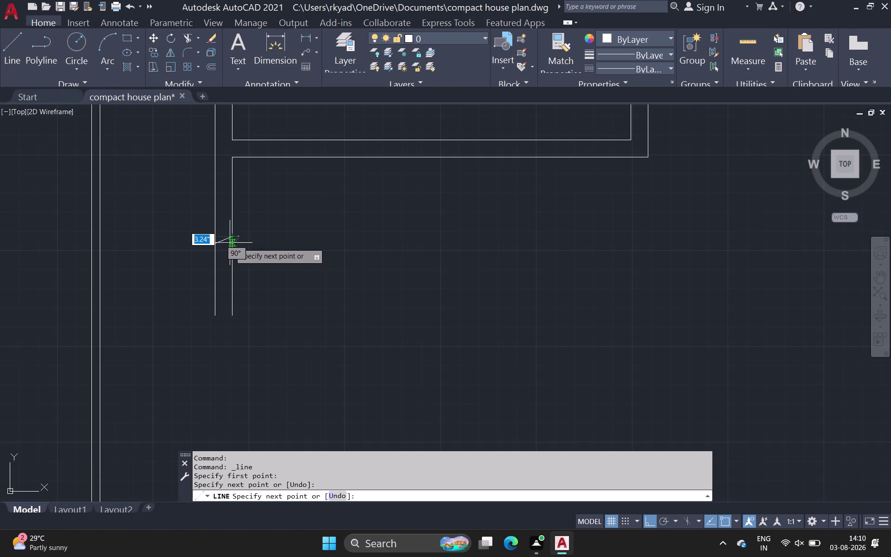
key(ctrl+z)
click(231, 246)
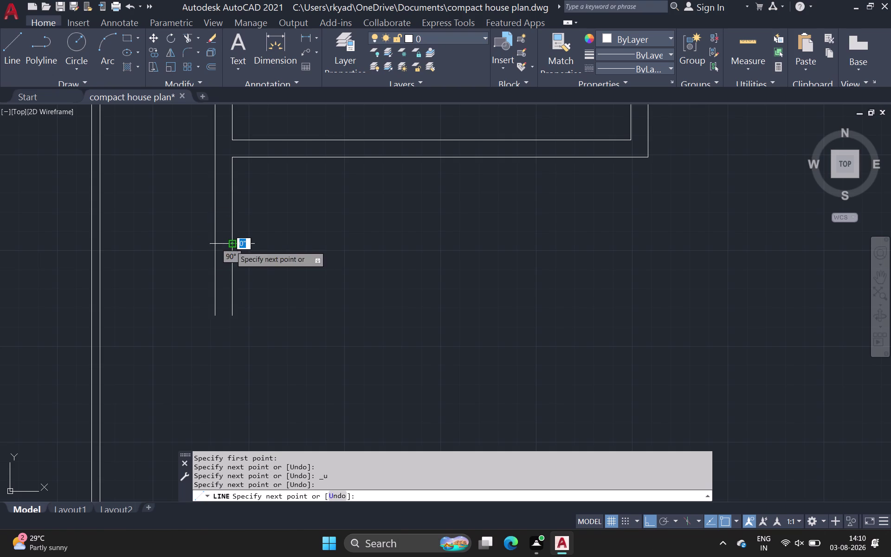
key(Escape)
Fence-trim the excess wall lines below the cap and pan along the lower plan.
click(183, 33)
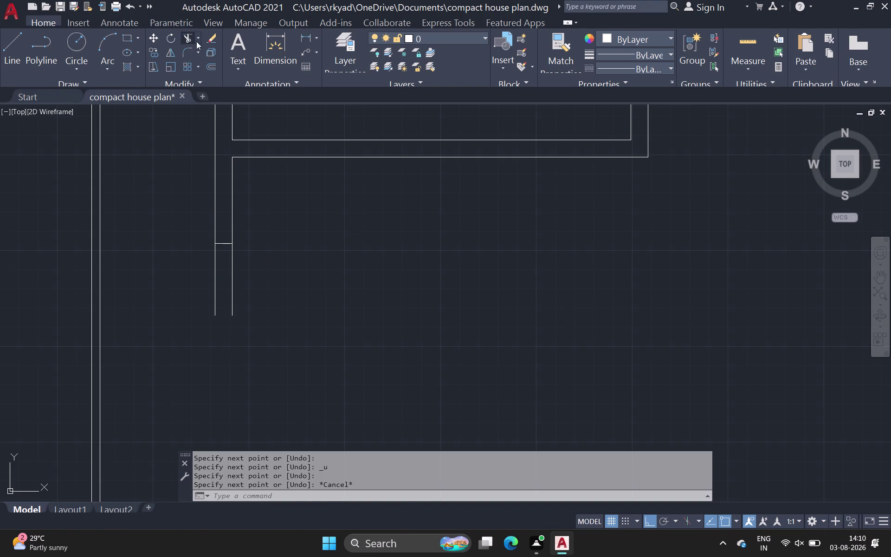
drag(295, 273, 188, 272)
scroll(down, 3)
middle_drag(370, 299, 370, 298)
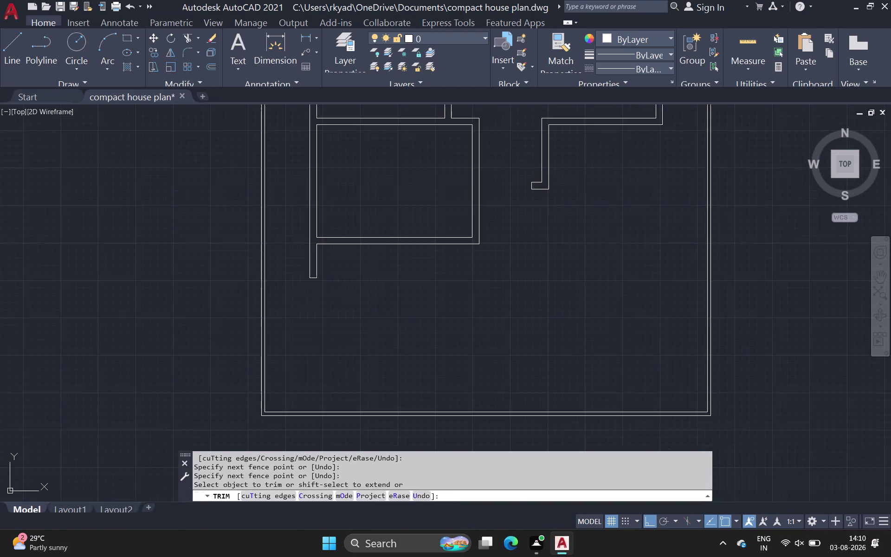
middle_drag(370, 299, 312, 258)
scroll(down, 3)
middle_drag(336, 265, 245, 247)
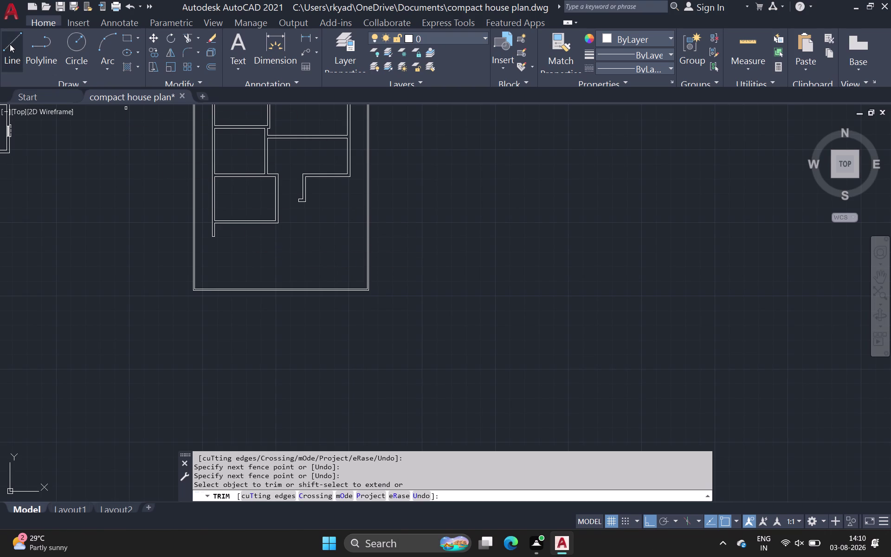
Draw a horizontal line between the inner edges of the left and right outer walls.
drag(10, 44, 18, 60)
scroll(up, 3)
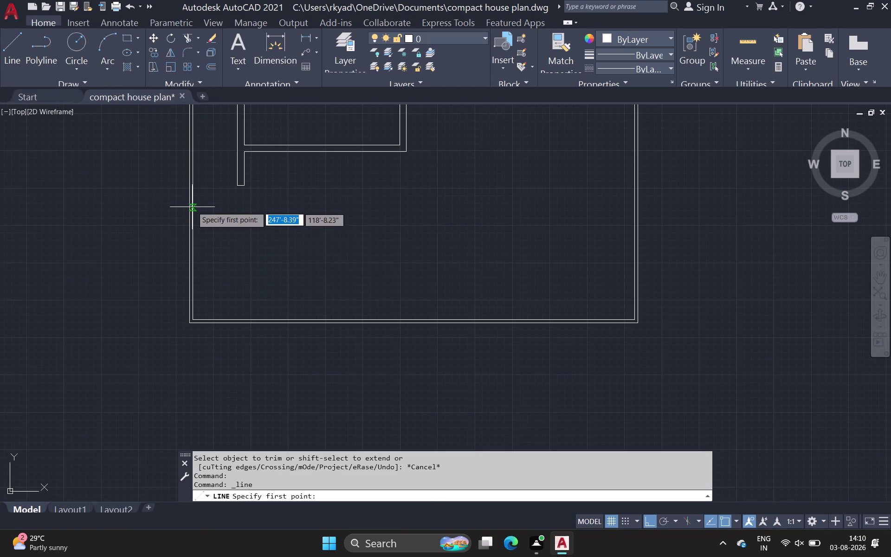
scroll(up, 3)
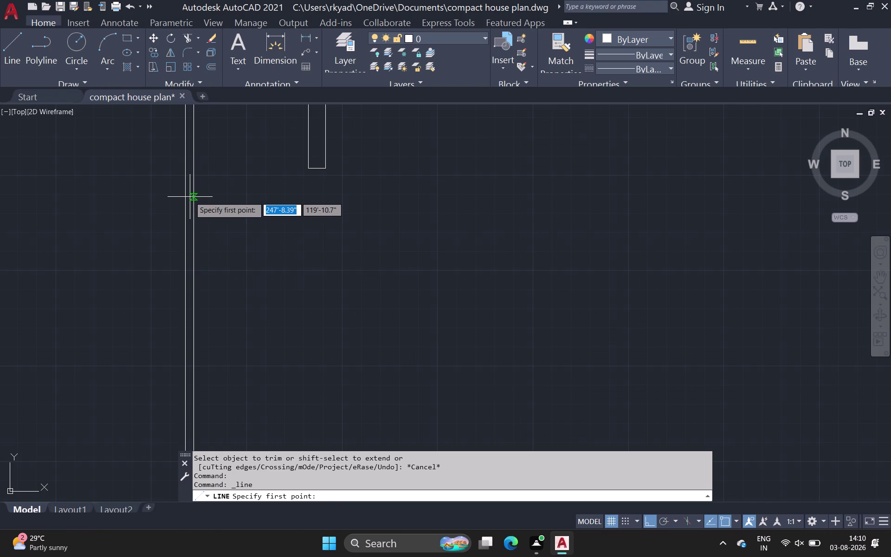
click(194, 197)
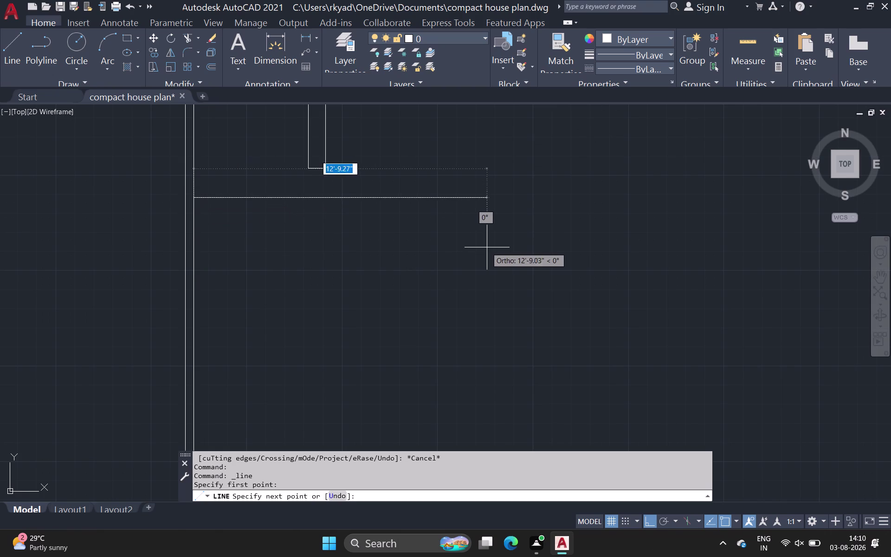
middle_drag(492, 248, 228, 262)
scroll(down, 3)
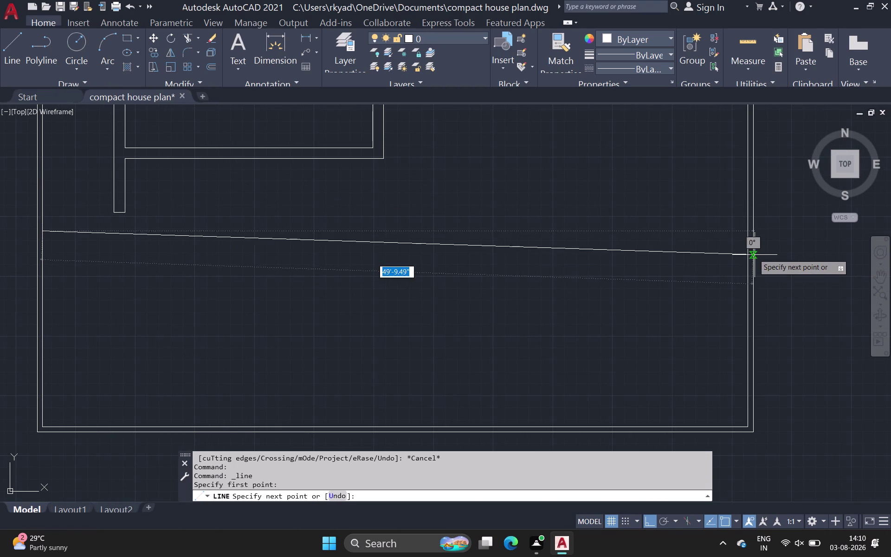
scroll(up, 3)
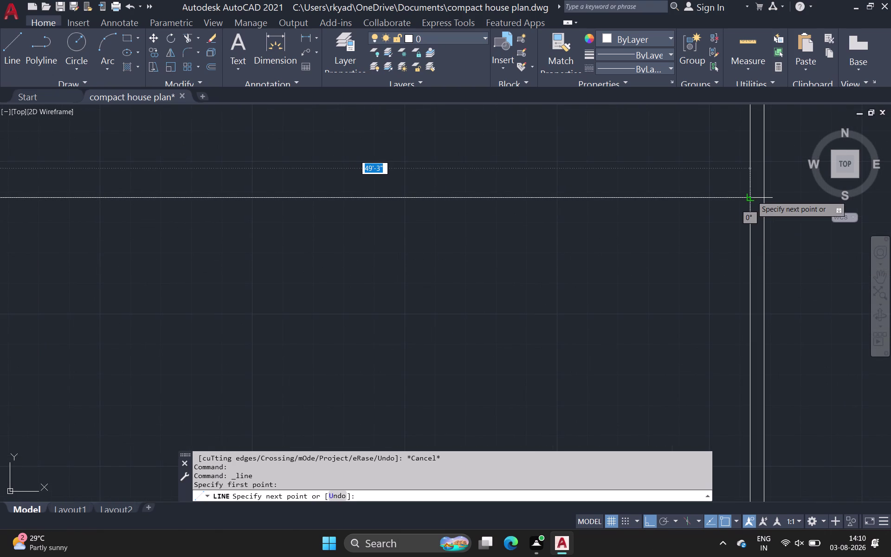
click(752, 196)
key(space)
Pan along the new dividing line to check the lower front strip.
scroll(down, 3)
middle_drag(630, 249, 631, 249)
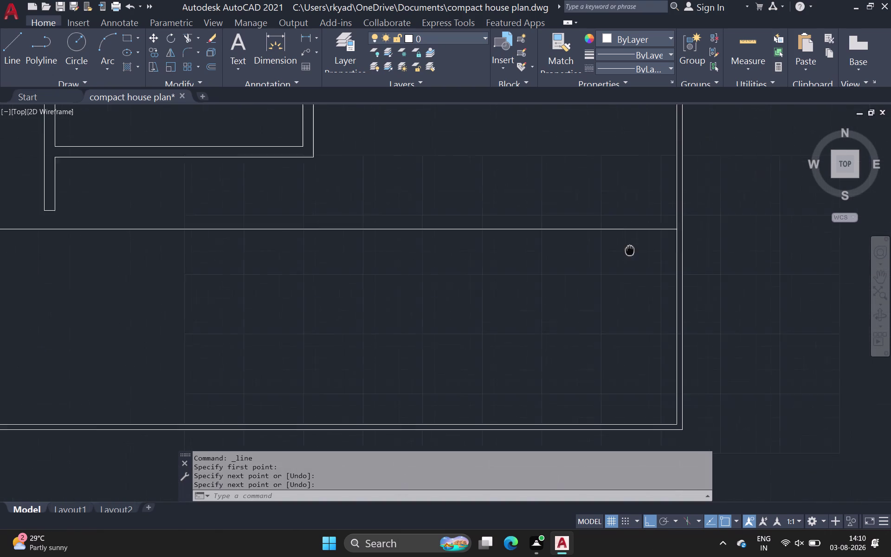
middle_drag(632, 249, 631, 180)
scroll(down, 3)
middle_drag(494, 232, 511, 221)
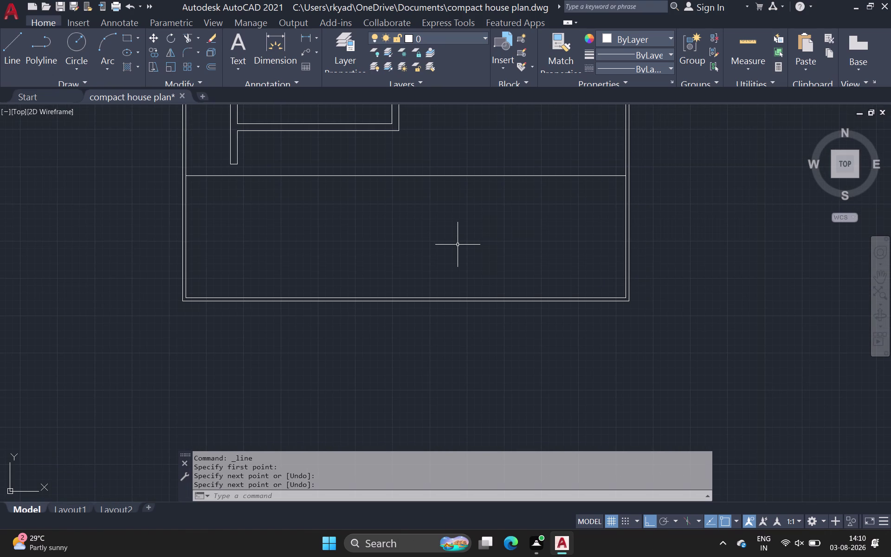
scroll(down, 3)
middle_drag(382, 272, 332, 368)
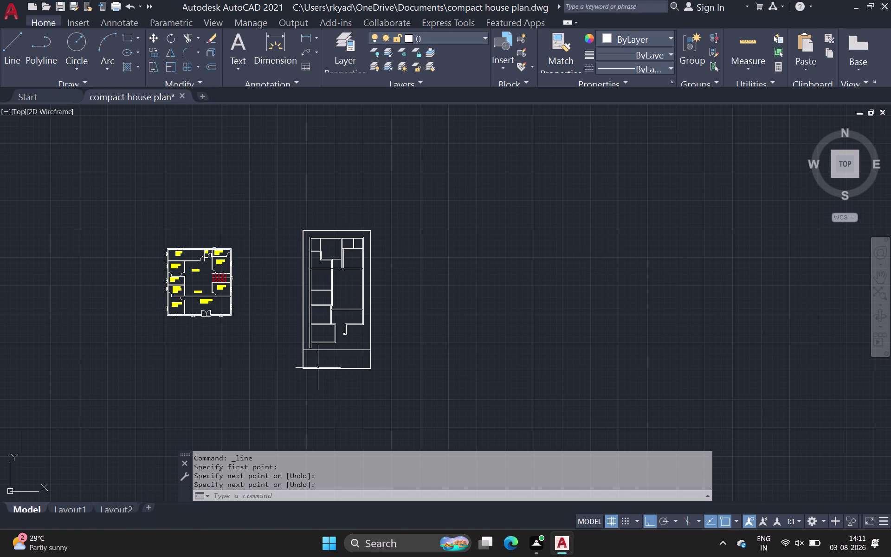
Zoom and pan onto the reference plan's bed room and staircase.
scroll(up, 3)
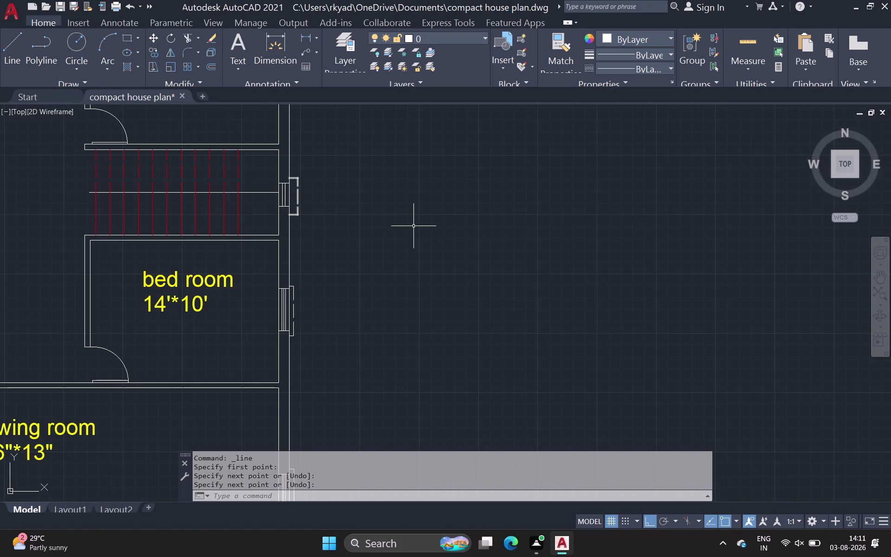
middle_drag(418, 219, 482, 231)
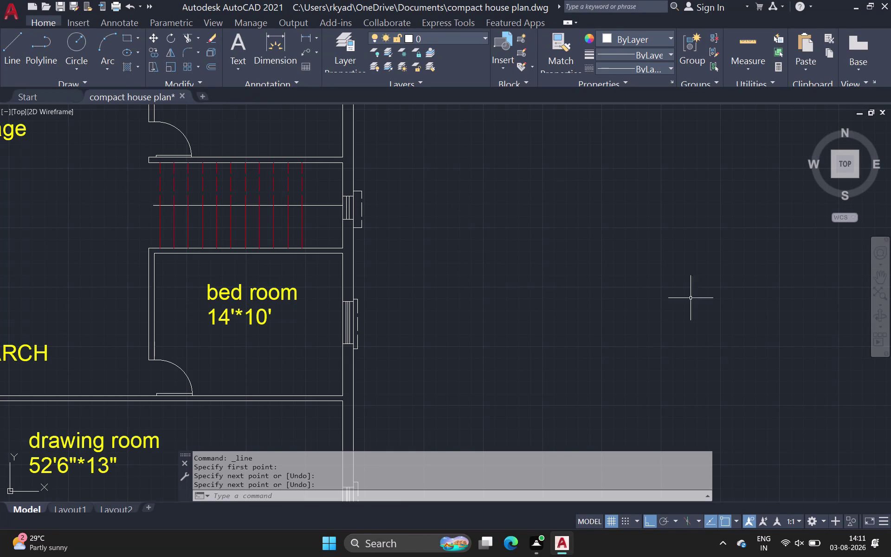
Zoom out and pan across both plans to bring the new house outline into view.
scroll(down, 3)
scroll(down, 3)
middle_drag(520, 310, 271, 317)
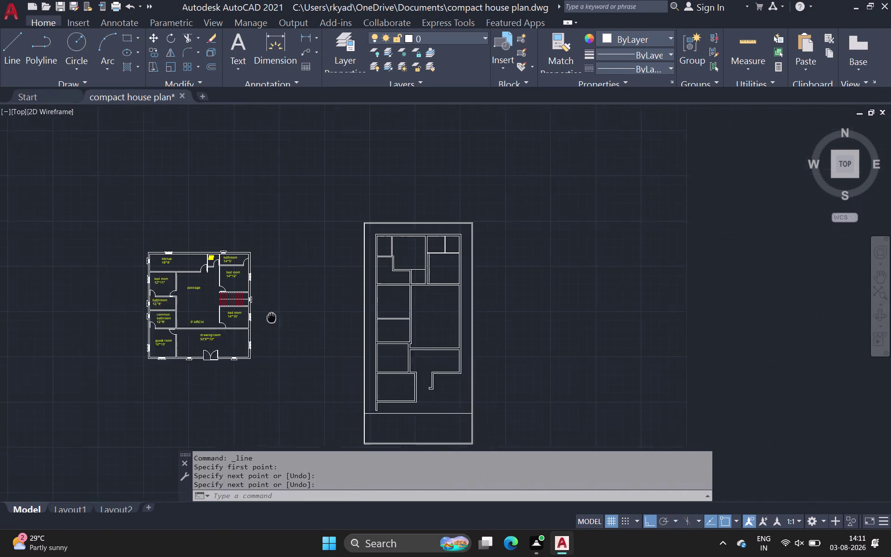
middle_drag(271, 317, 259, 313)
scroll(up, 3)
scroll(up, 3)
middle_drag(413, 305, 411, 293)
scroll(down, 3)
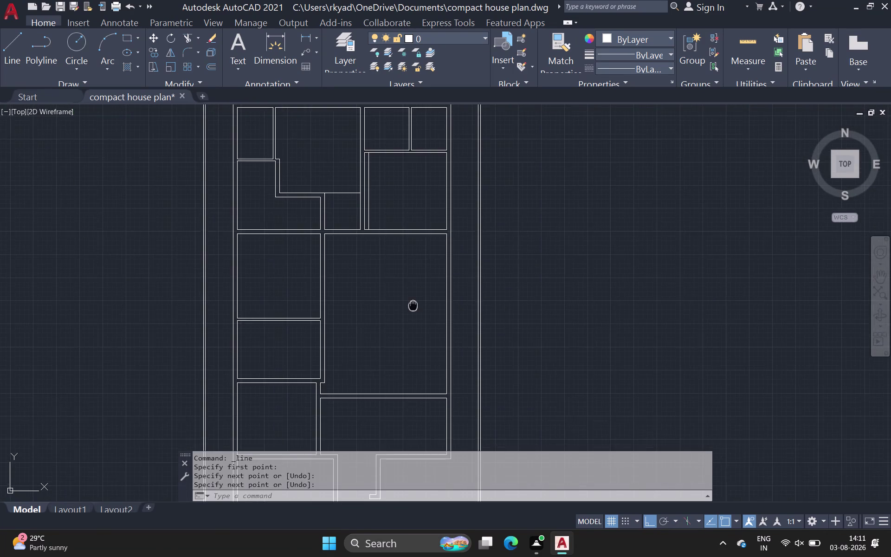
middle_drag(411, 293, 402, 146)
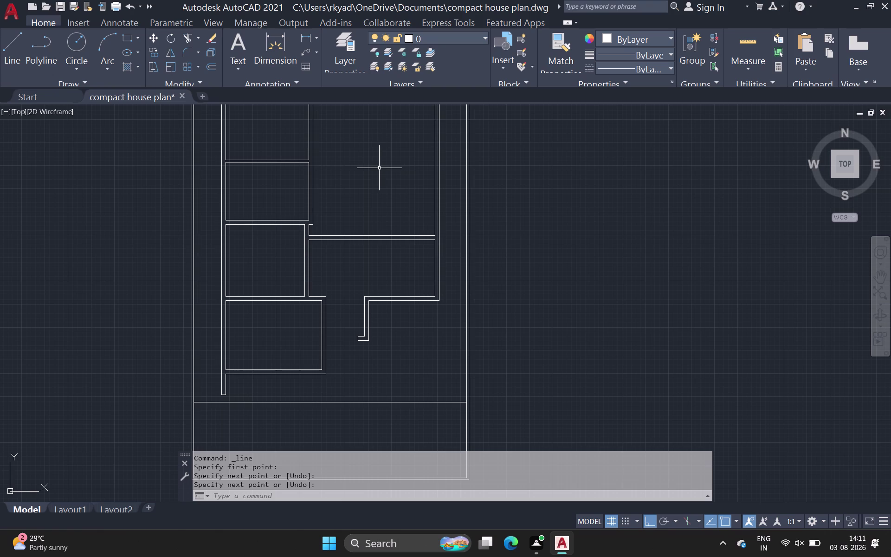
scroll(down, 3)
middle_drag(356, 202, 257, 232)
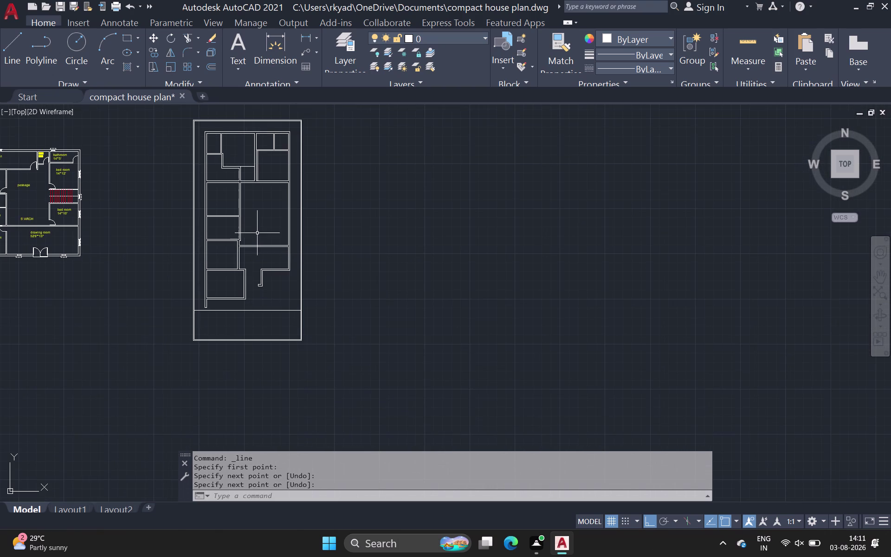
scroll(up, 3)
middle_drag(317, 213, 310, 225)
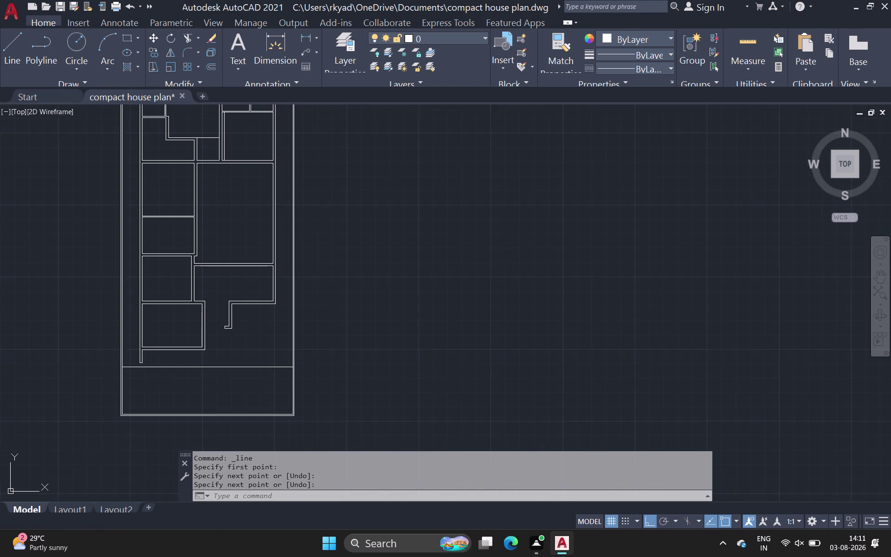
middle_drag(310, 225, 246, 260)
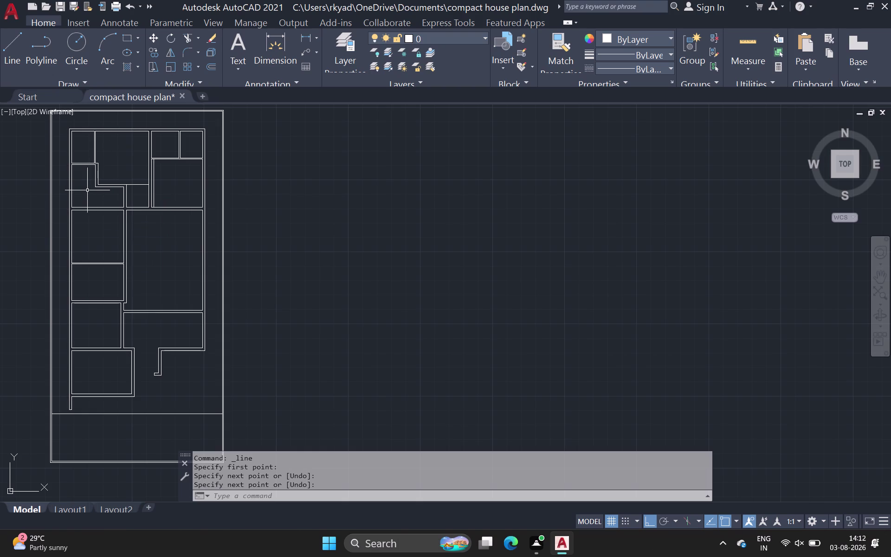
Zoom into the top row of rooms of the new outline.
scroll(up, 3)
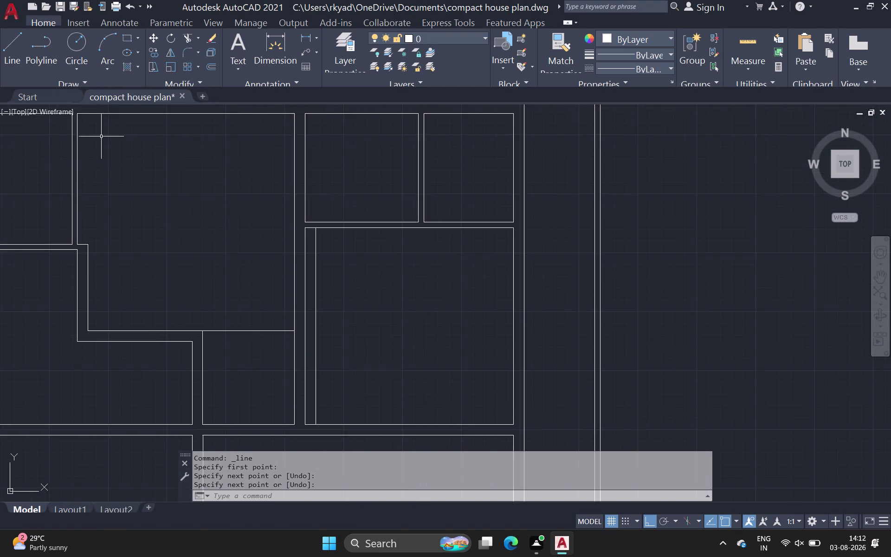
middle_drag(104, 139, 154, 246)
scroll(down, 3)
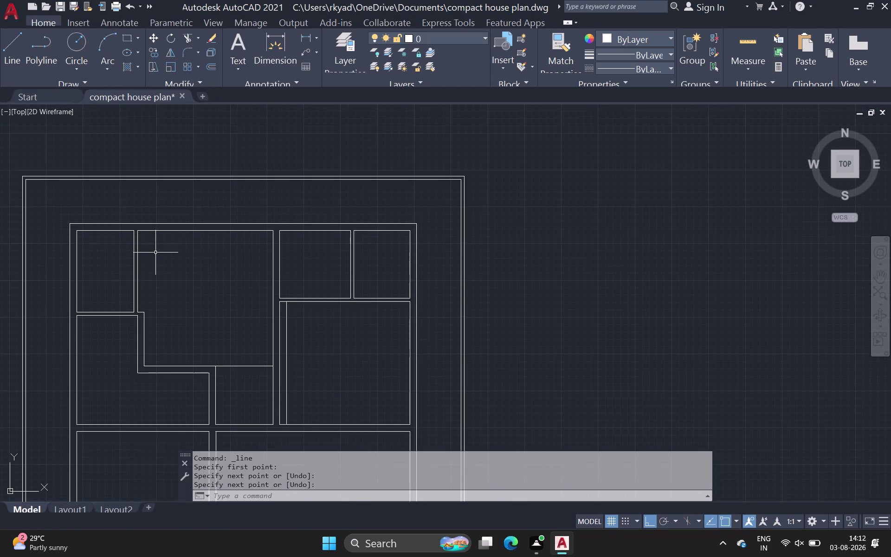
scroll(up, 3)
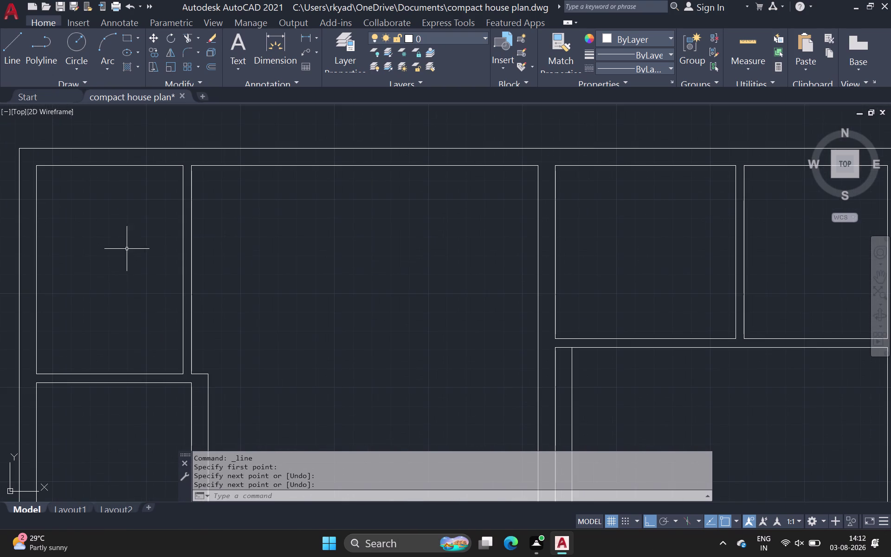
middle_drag(127, 249, 81, 267)
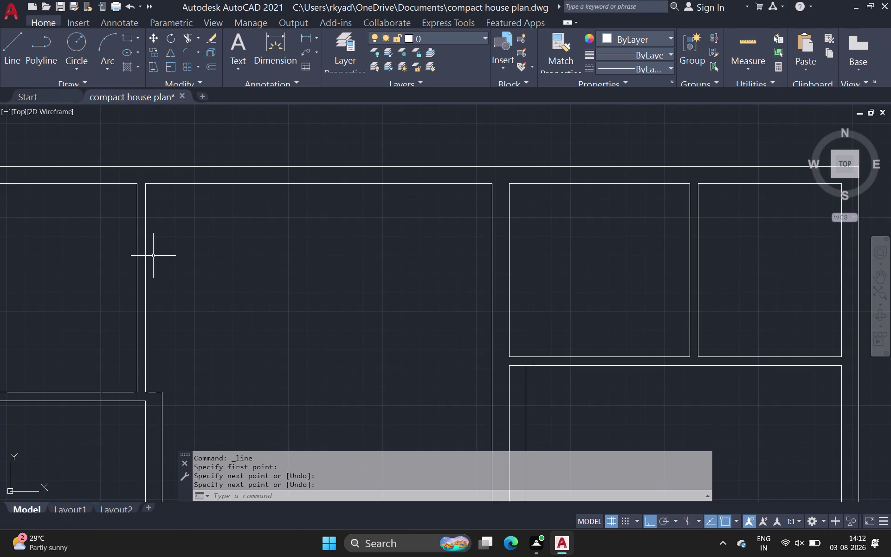
scroll(down, 3)
middle_click(173, 240)
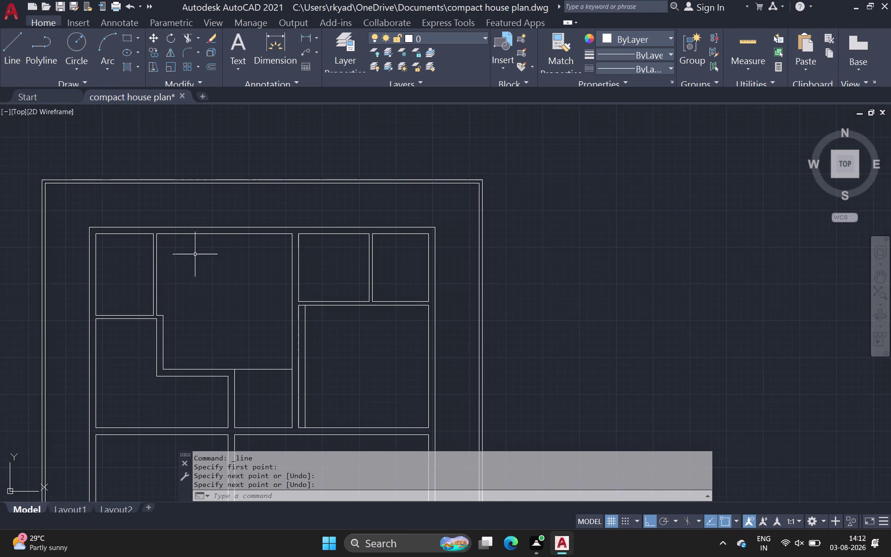
click(9, 46)
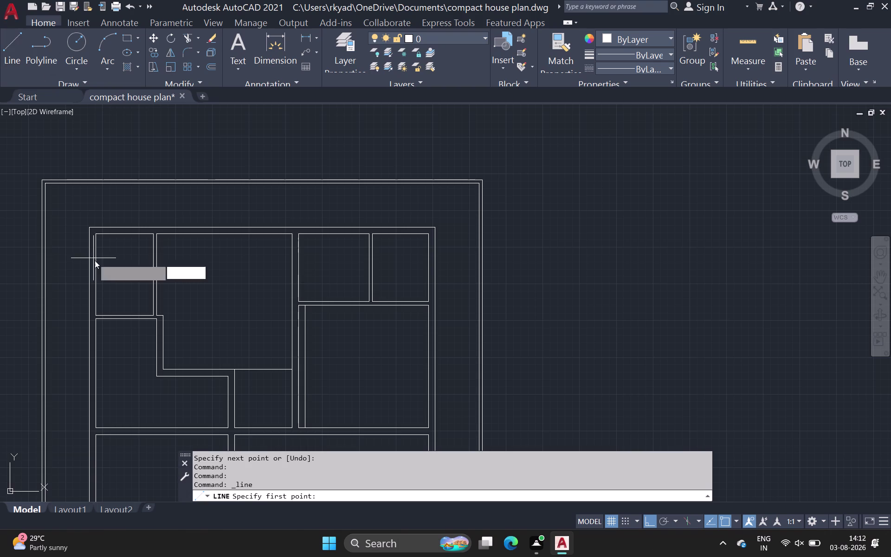
scroll(up, 3)
click(175, 336)
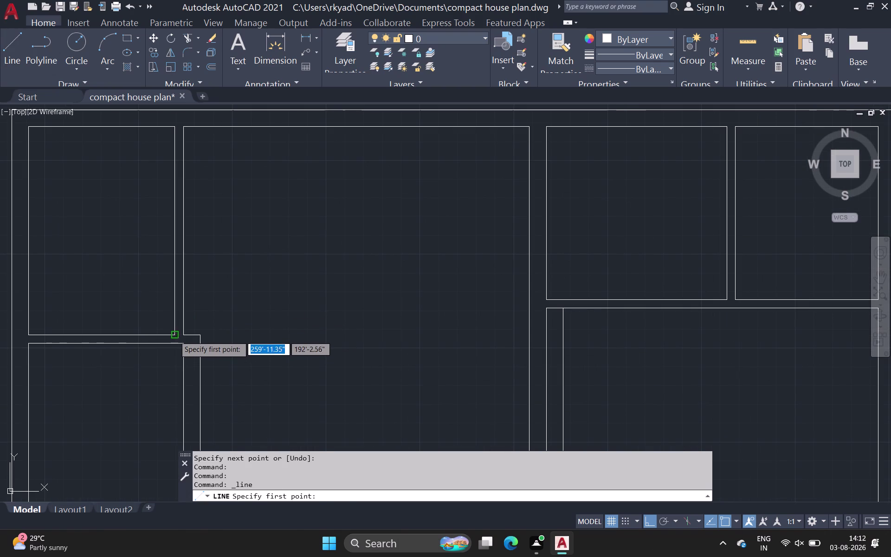
click(184, 336)
key(space)
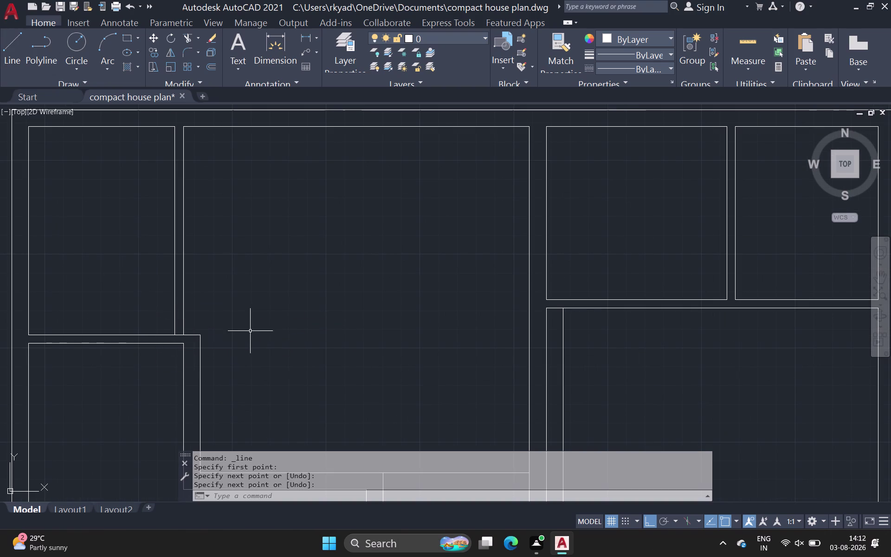
middle_drag(251, 330, 207, 252)
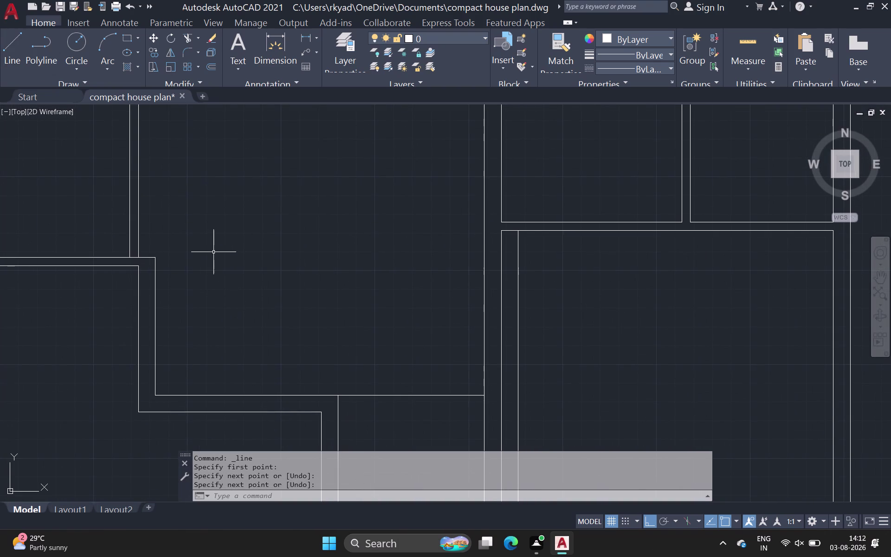
key(space)
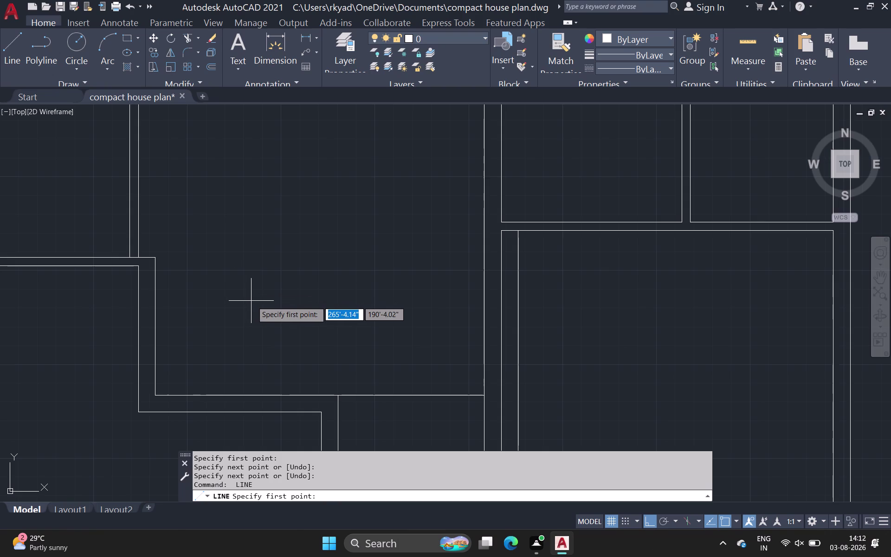
middle_drag(308, 315, 274, 206)
scroll(up, 3)
scroll(down, 3)
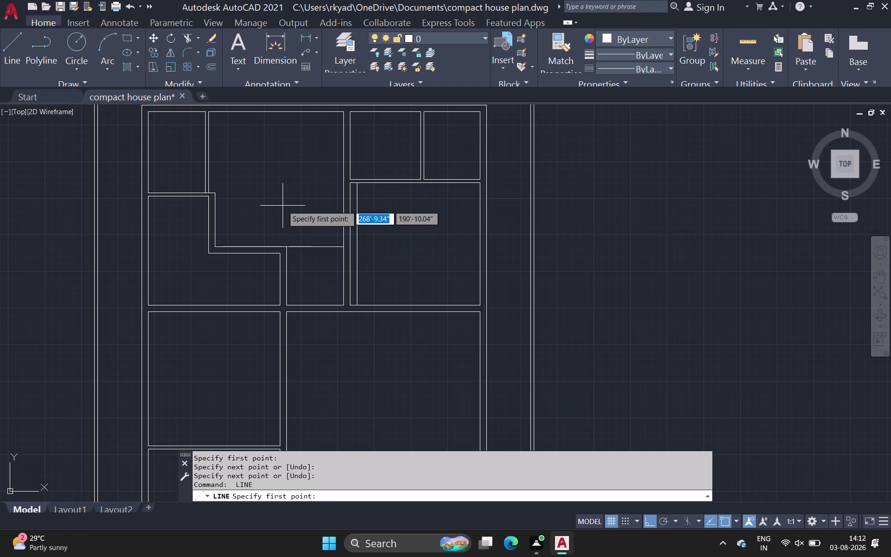
scroll(up, 3)
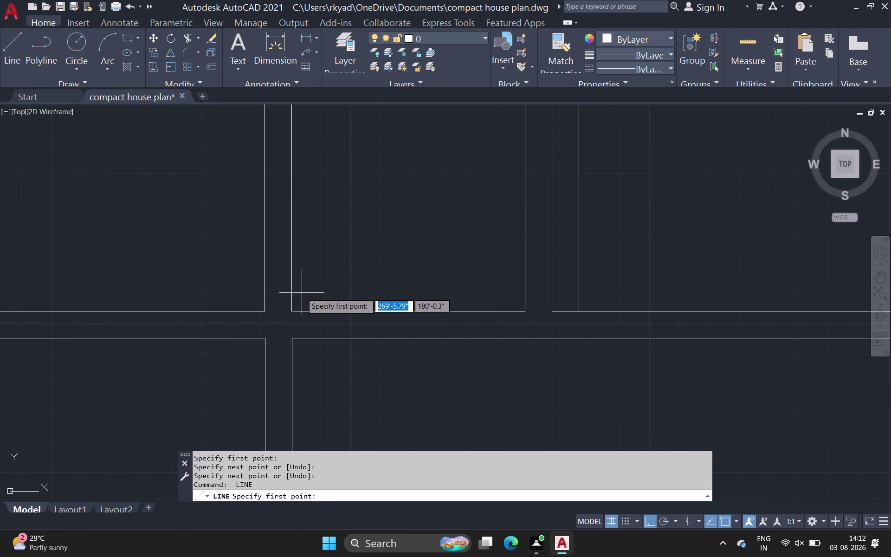
scroll(down, 3)
middle_drag(312, 251, 316, 299)
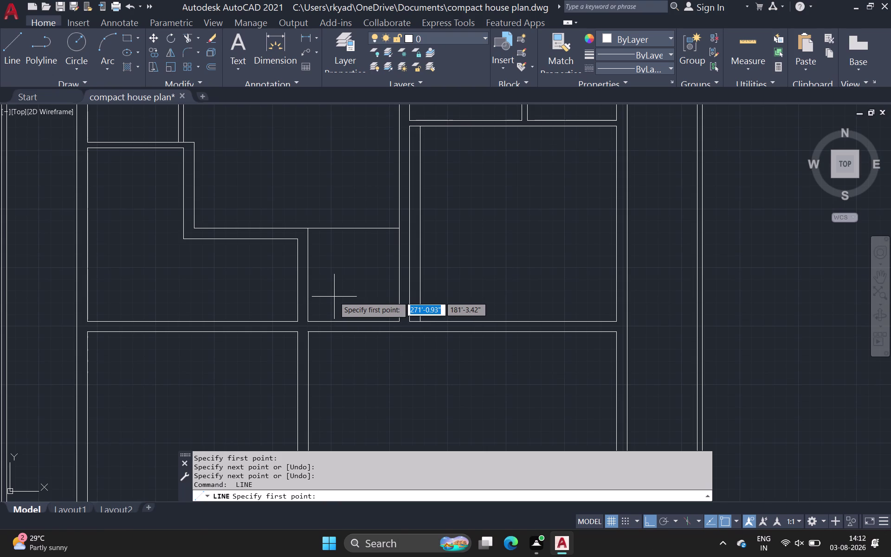
key(Escape)
scroll(down, 3)
middle_drag(320, 247, 315, 279)
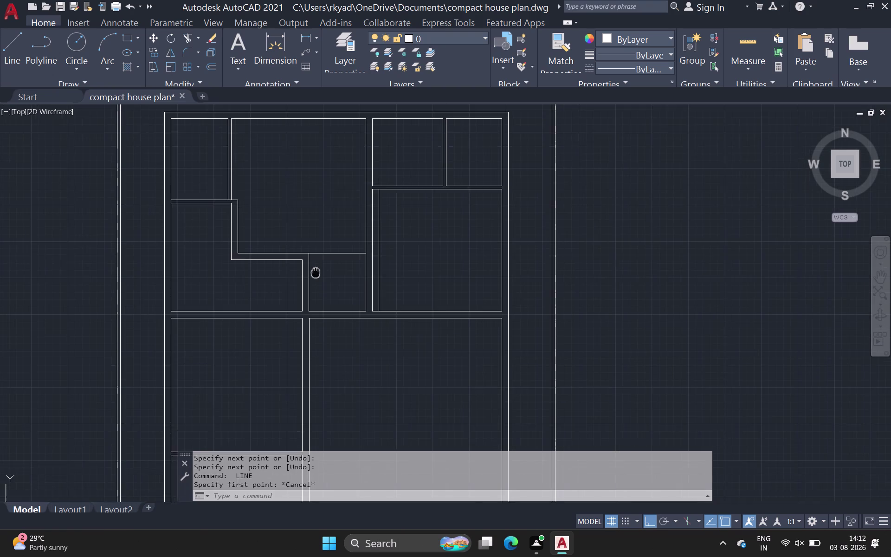
middle_drag(316, 278, 314, 310)
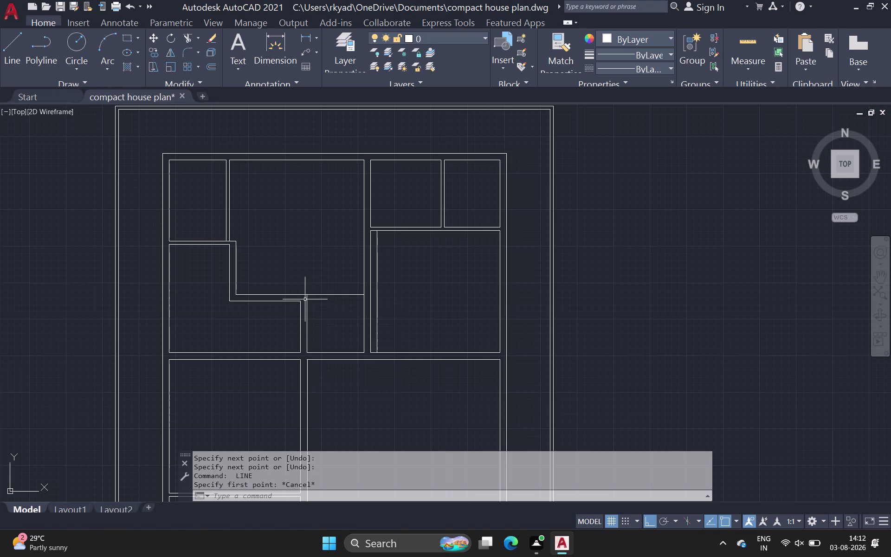
scroll(down, 3)
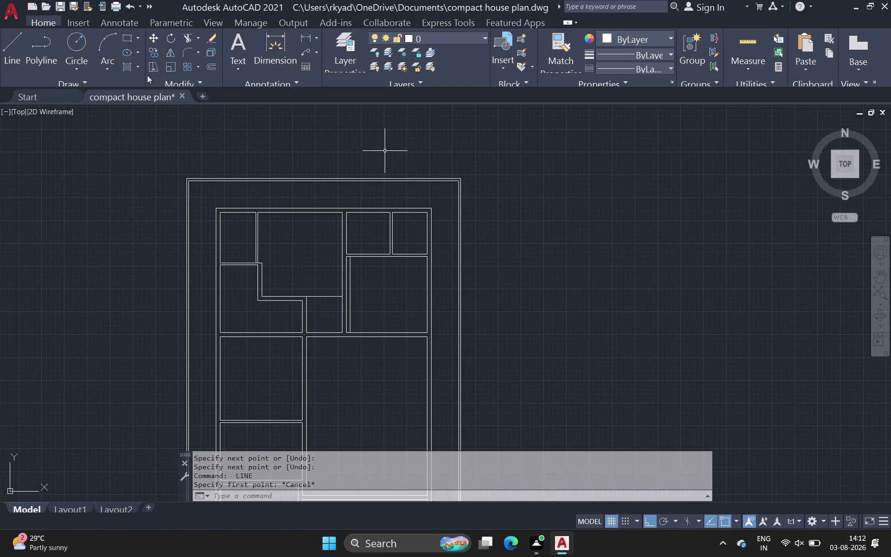
click(127, 65)
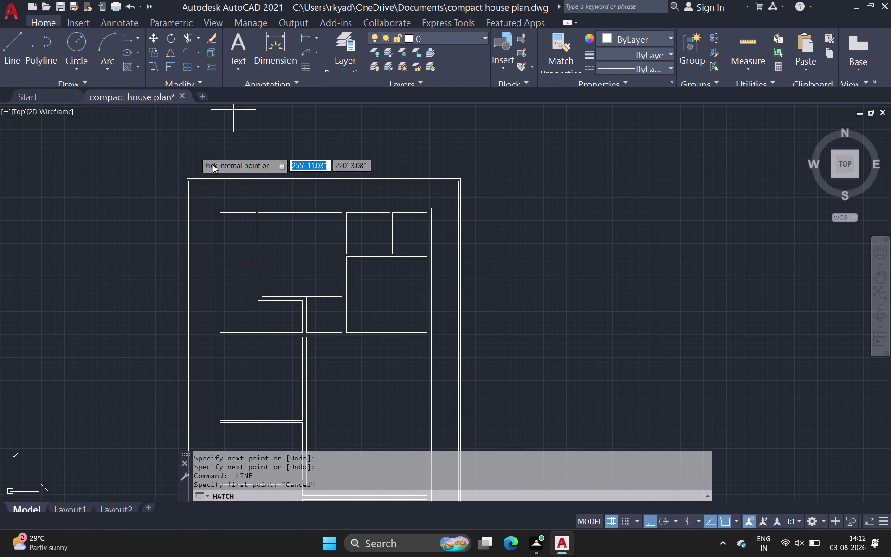
click(123, 52)
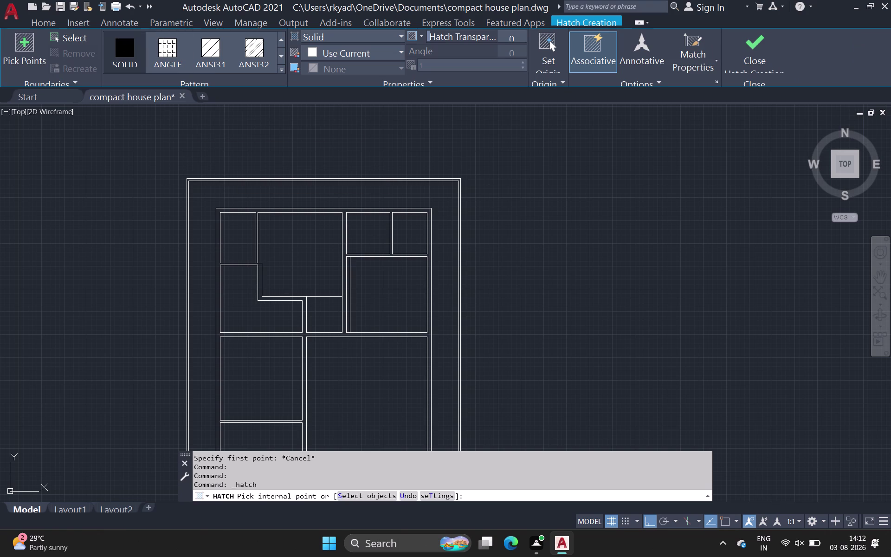
scroll(up, 3)
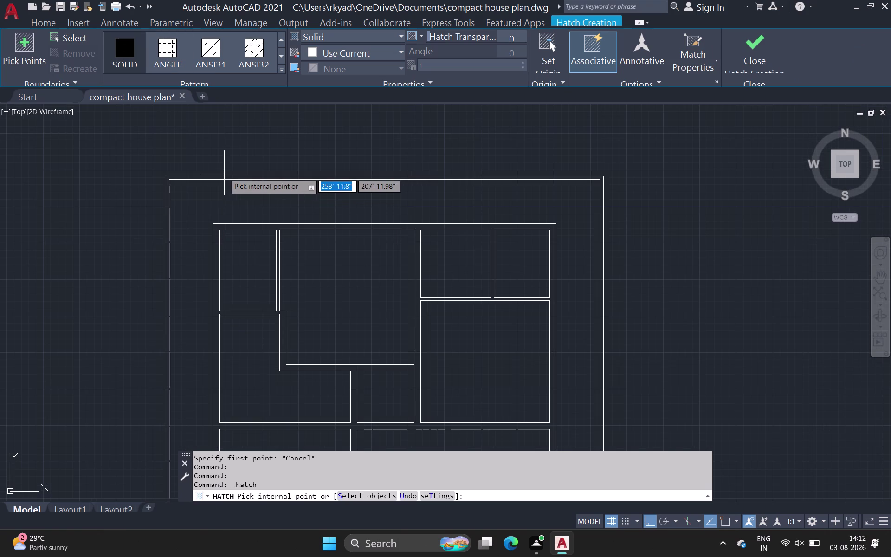
scroll(up, 3)
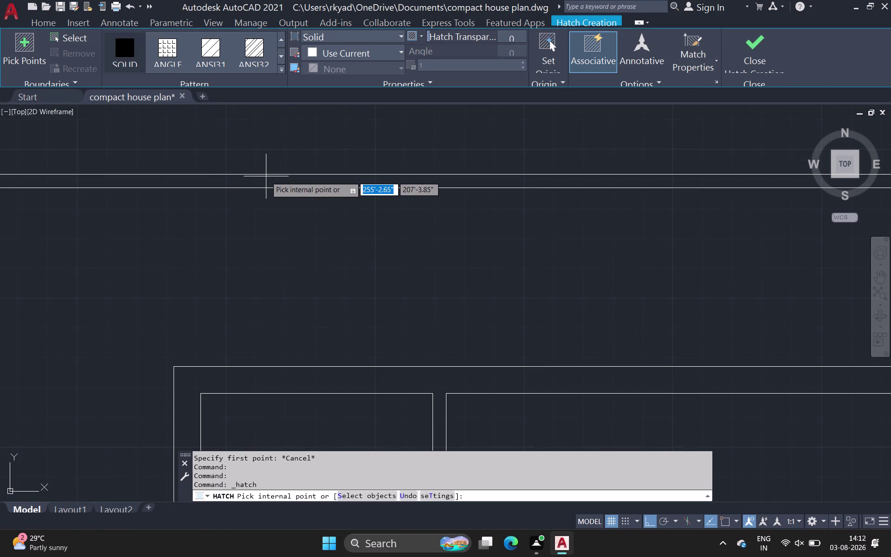
scroll(down, 3)
middle_drag(268, 238, 208, 171)
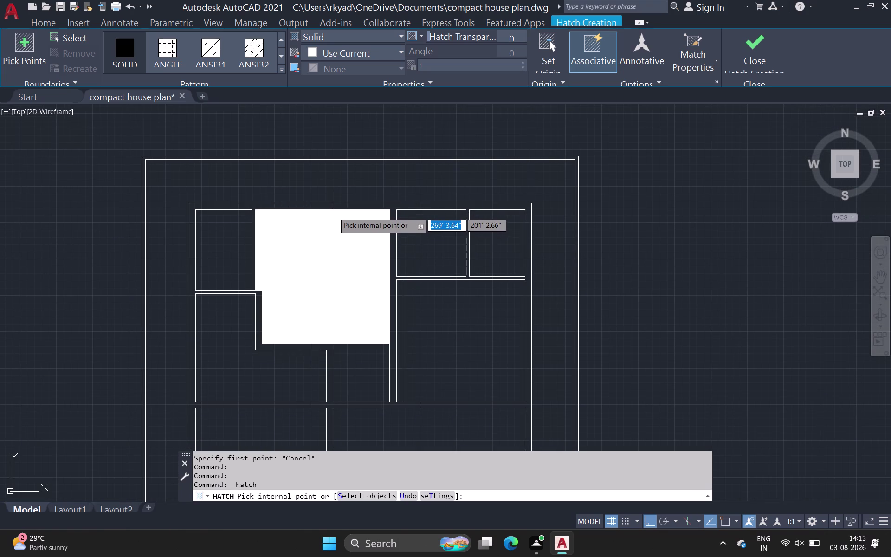
scroll(up, 3)
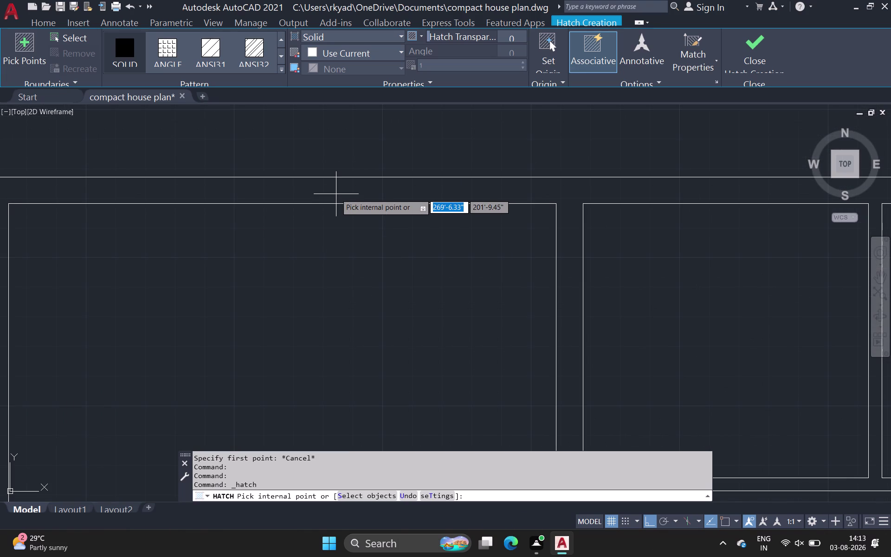
scroll(up, 3)
scroll(down, 3)
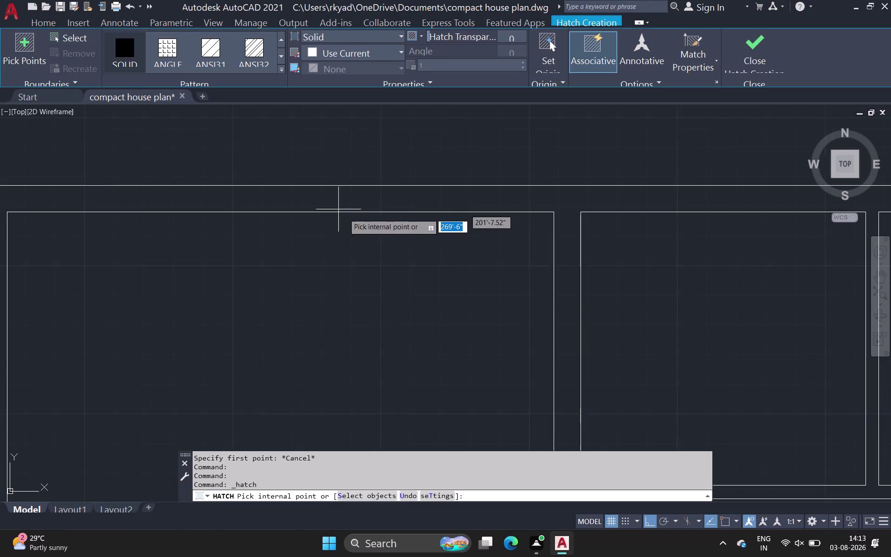
scroll(down, 3)
middle_drag(395, 206, 362, 192)
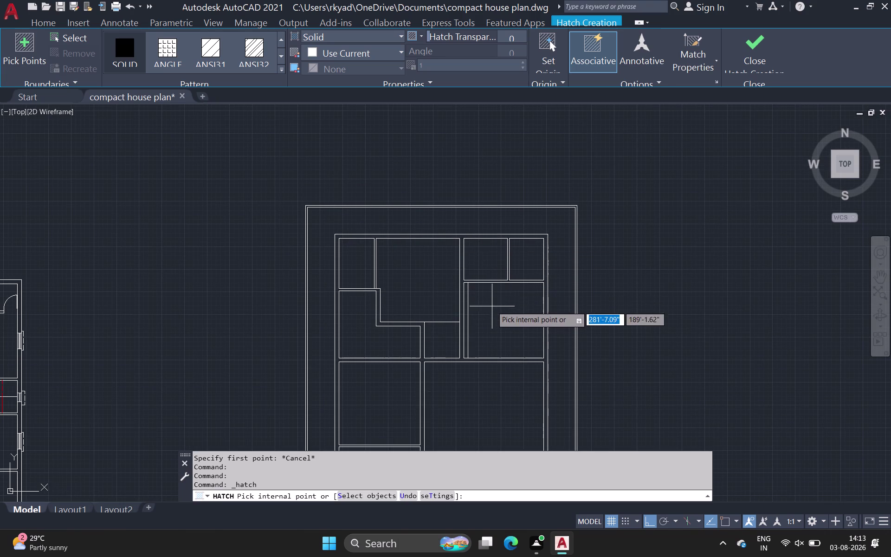
middle_drag(491, 299, 397, 161)
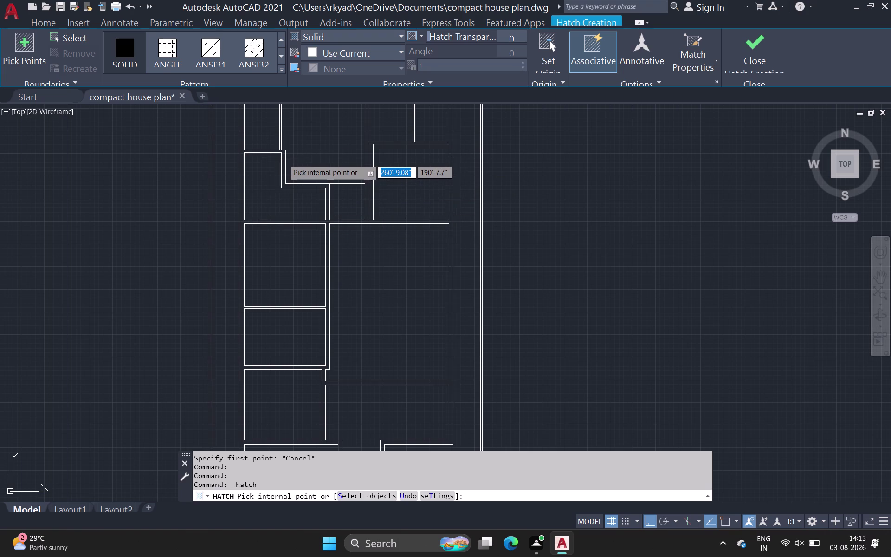
scroll(up, 3)
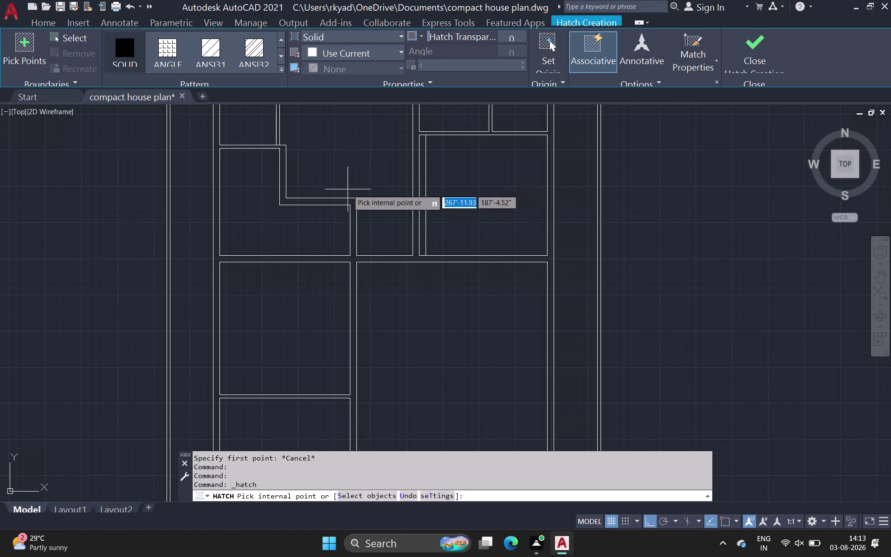
key(Escape)
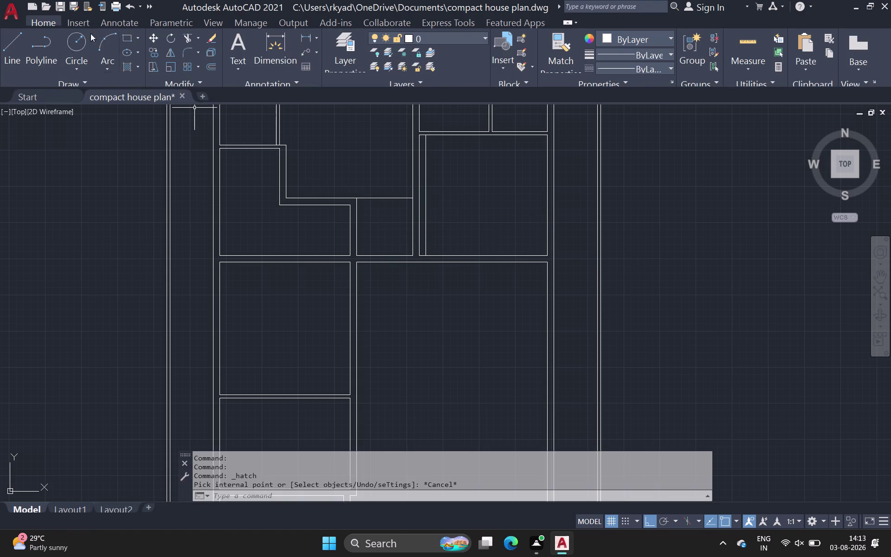
Pan to the central rooms and start a line at a wall corner, then cancel it.
drag(13, 47, 19, 54)
middle_drag(377, 216, 377, 232)
scroll(down, 3)
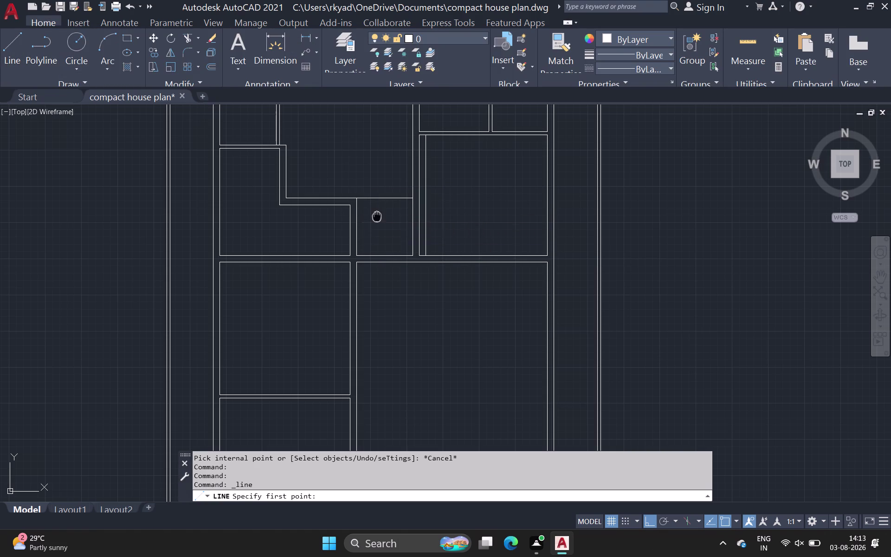
middle_drag(377, 232, 375, 283)
scroll(up, 3)
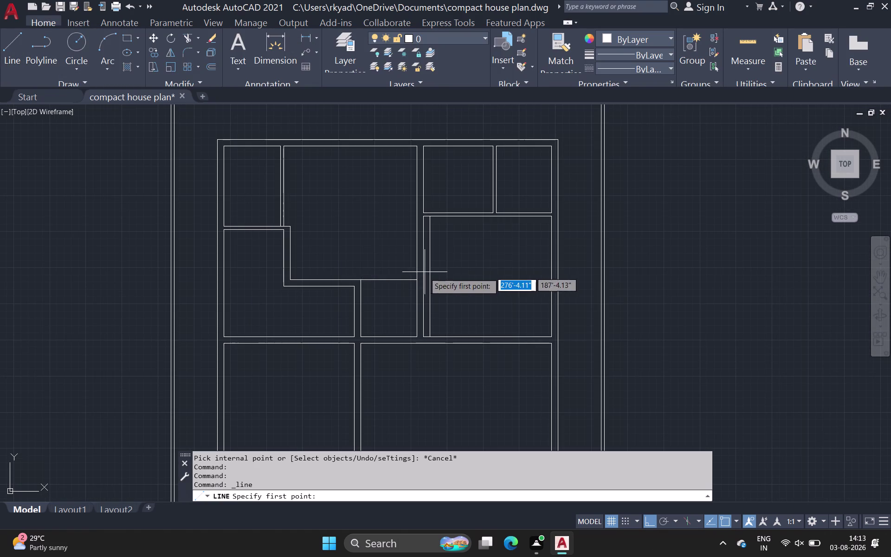
scroll(up, 3)
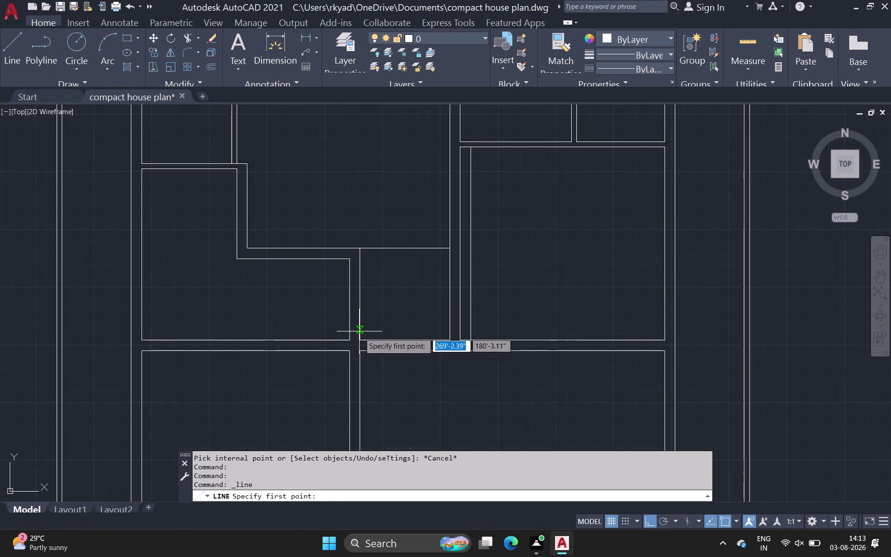
scroll(up, 3)
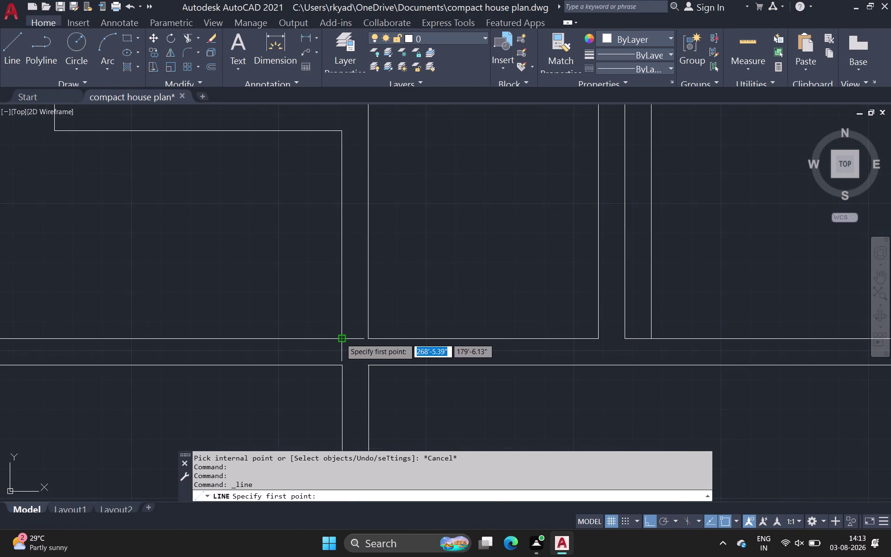
click(340, 338)
click(372, 341)
key(Escape)
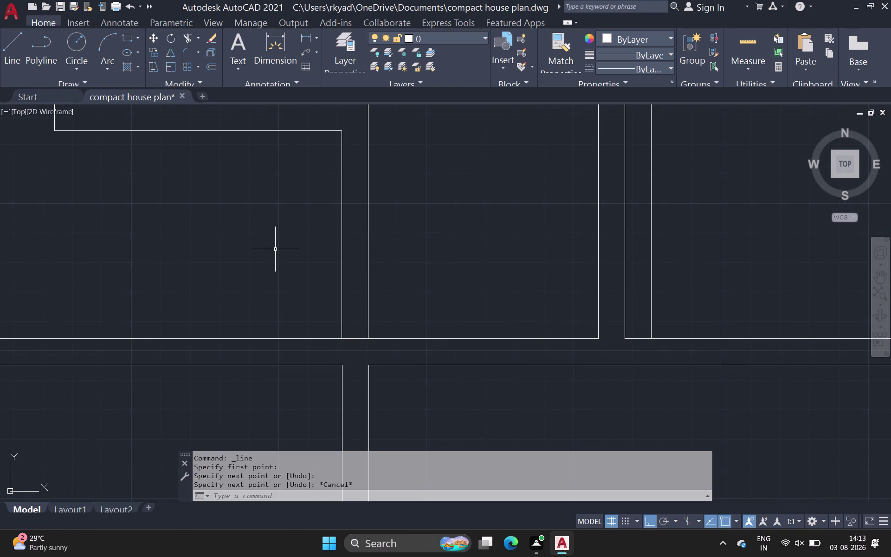
Draw a short vertical line at a wall corner of the left-side rooms.
drag(7, 58, 7, 66)
scroll(down, 3)
middle_drag(221, 295, 236, 324)
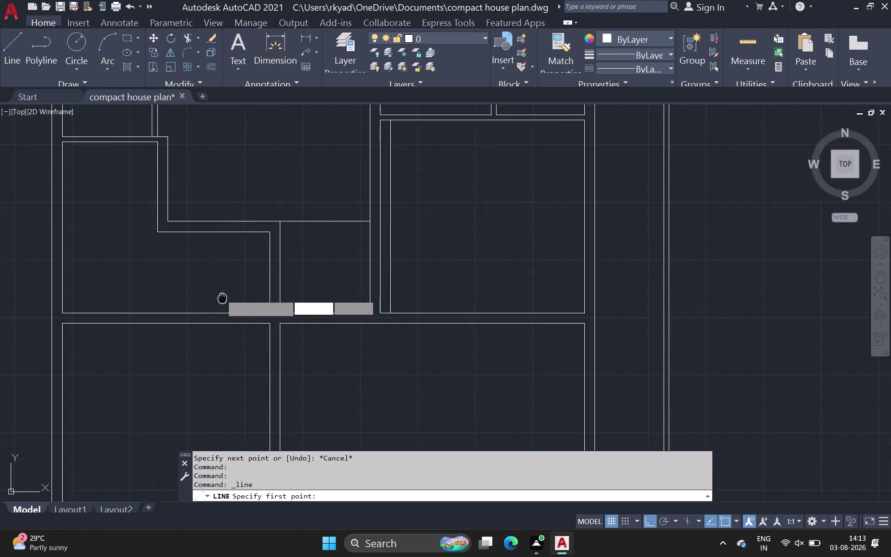
middle_drag(236, 324, 253, 348)
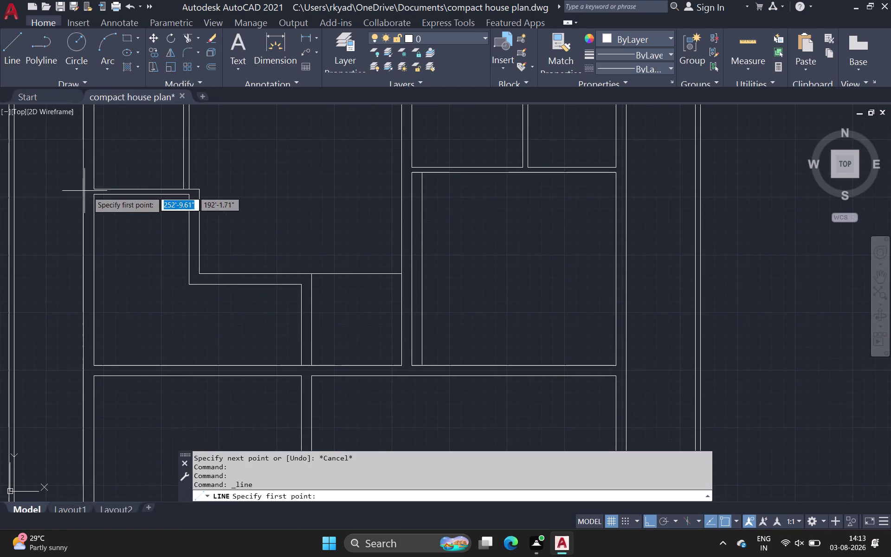
scroll(up, 3)
click(99, 199)
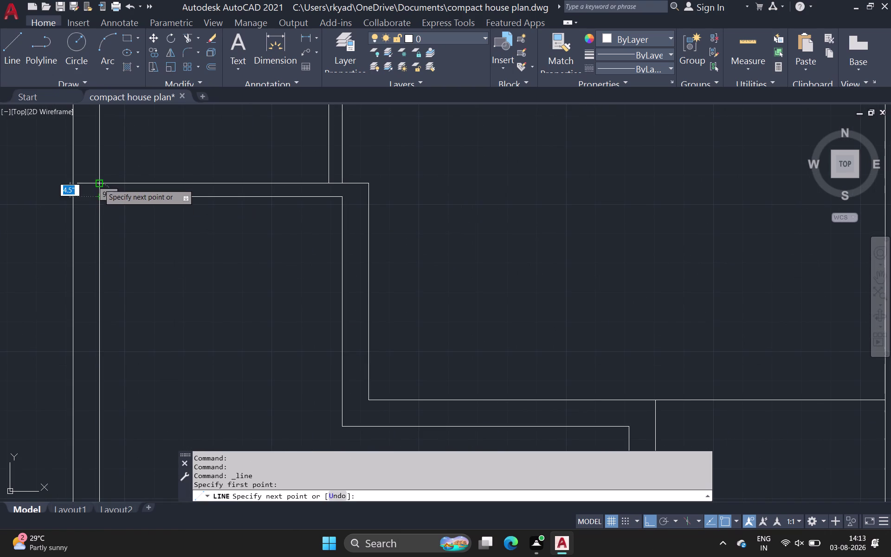
click(99, 182)
scroll(down, 3)
middle_drag(162, 292, 158, 271)
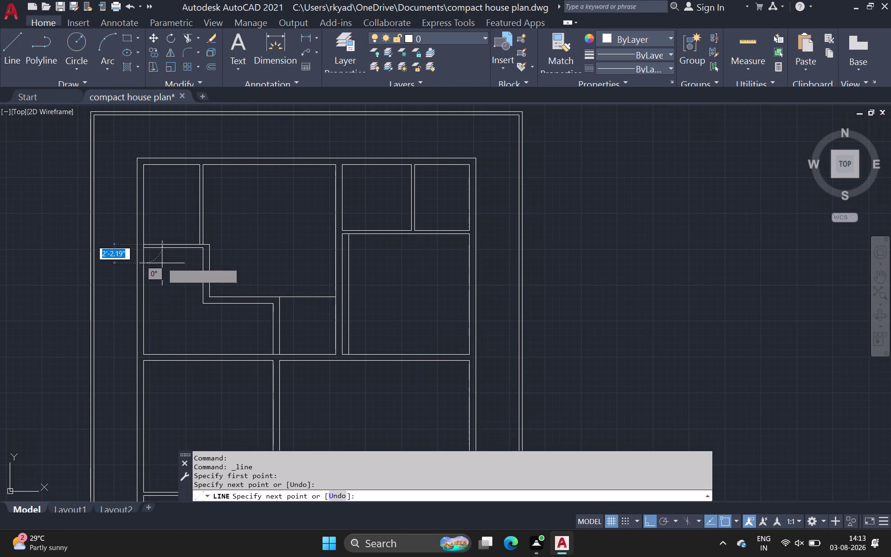
key(space)
key(space)
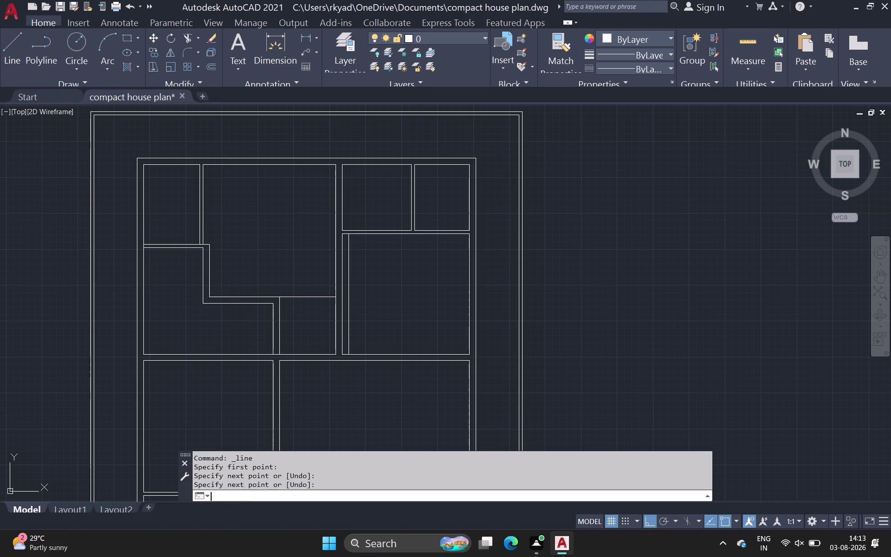
Draw the one-foot vertical line straight down across the gap between rooms.
middle_drag(243, 334, 166, 264)
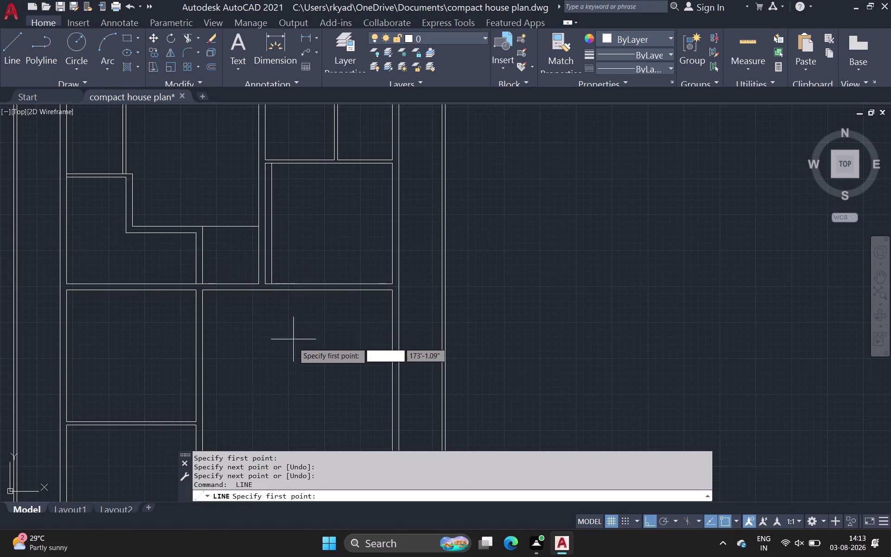
middle_drag(286, 348, 268, 304)
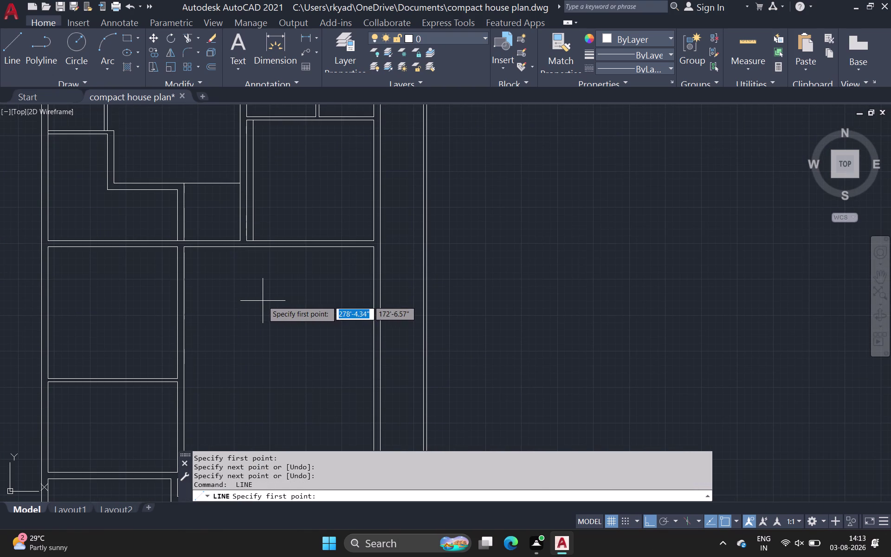
scroll(up, 3)
scroll(up, 3)
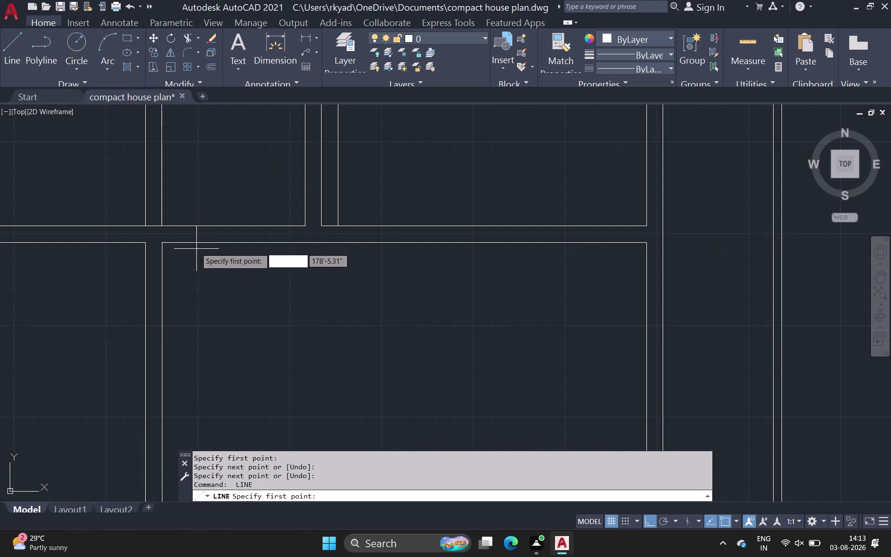
click(187, 242)
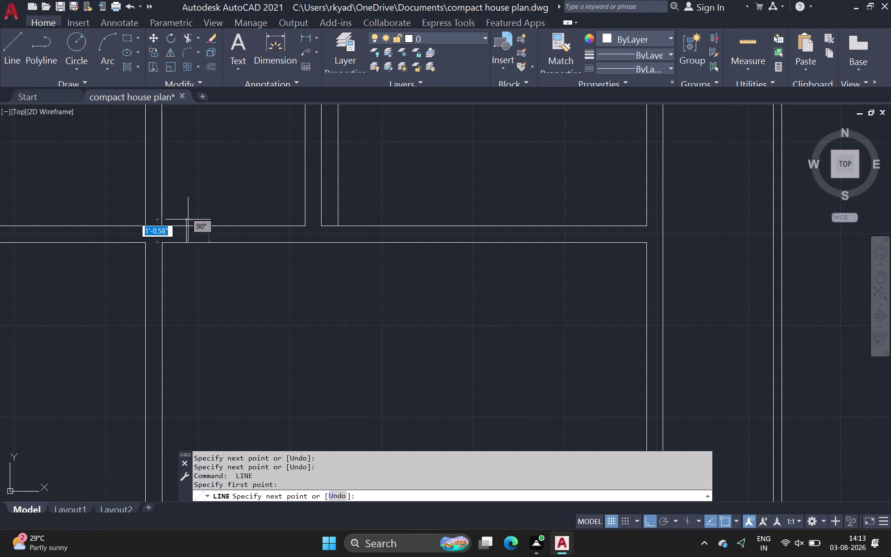
click(187, 226)
key(space)
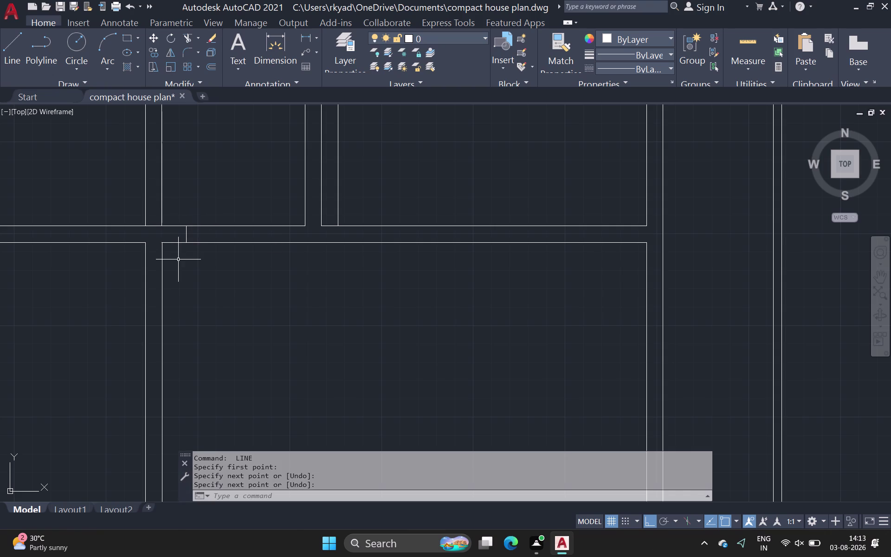
Zoom out and pan to centre the whole floor plan.
middle_drag(172, 297, 241, 267)
scroll(down, 3)
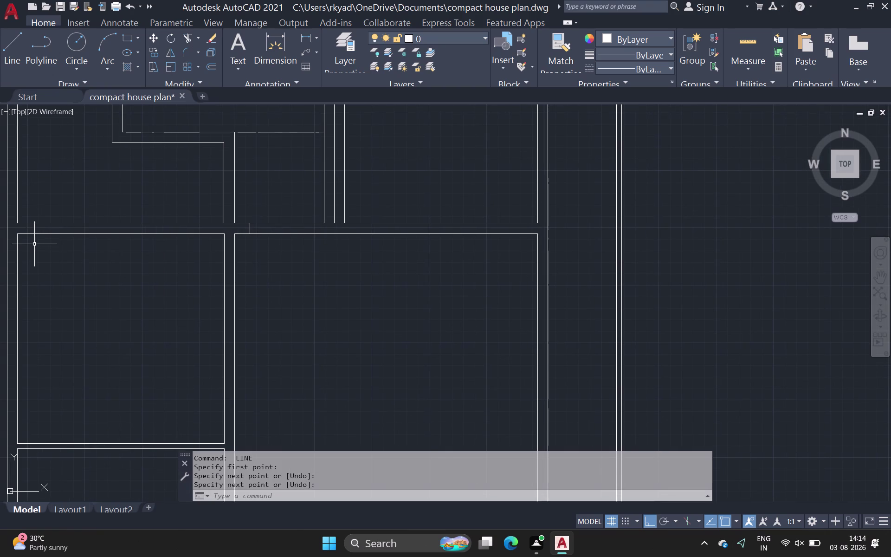
scroll(down, 3)
middle_drag(42, 254, 67, 245)
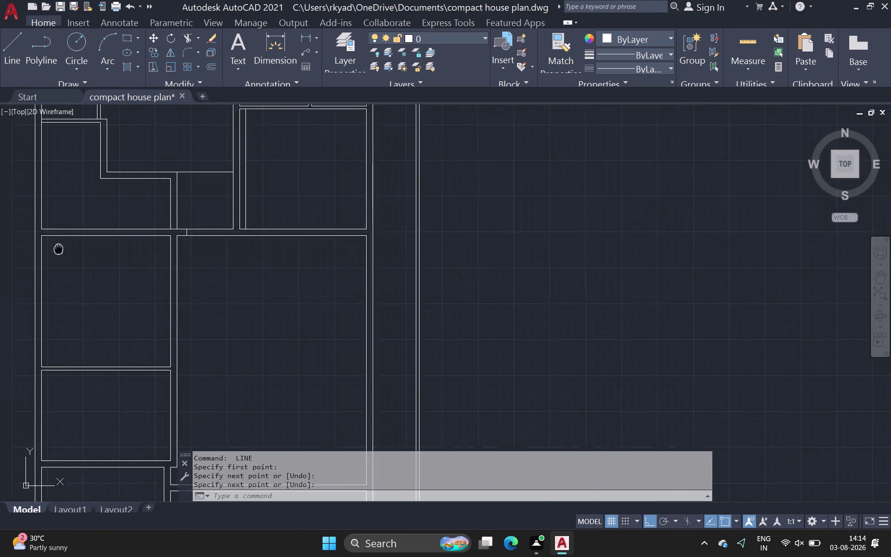
middle_drag(67, 246, 82, 242)
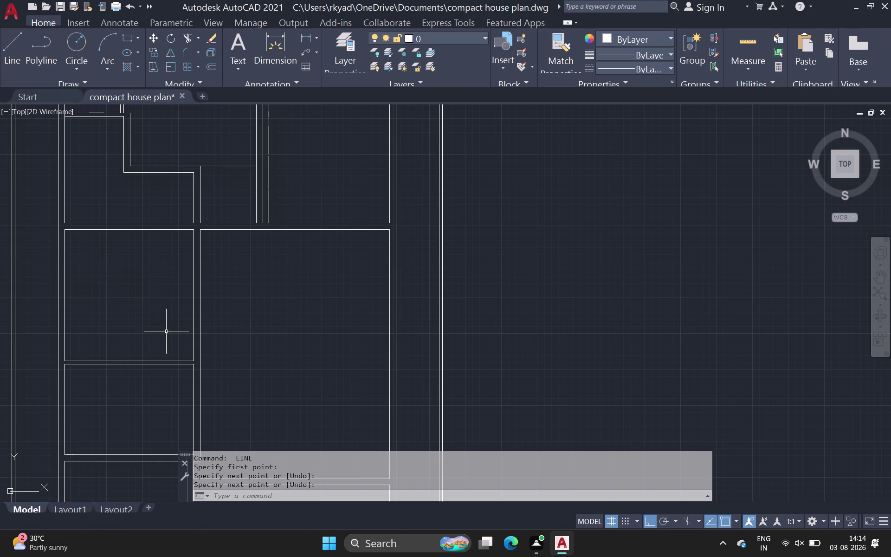
scroll(down, 3)
middle_drag(151, 325, 155, 284)
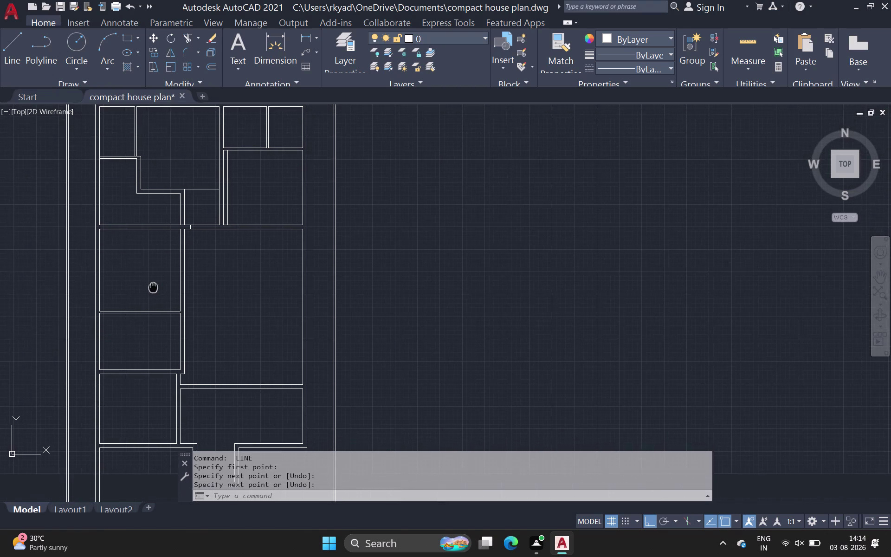
middle_drag(154, 285, 157, 276)
scroll(down, 3)
middle_drag(154, 290, 153, 246)
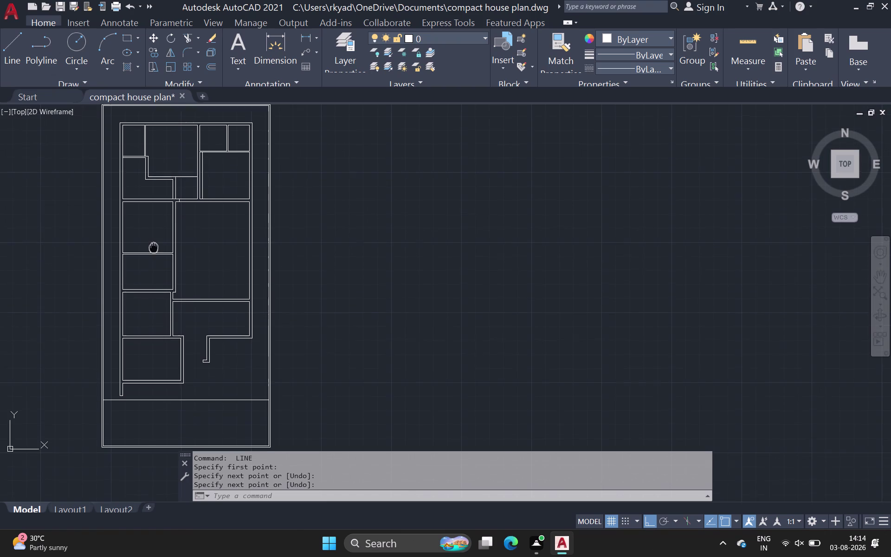
Undo the last five drawing changes with Ctrl+Z, removing the recent short lines.
middle_drag(154, 247, 154, 246)
middle_drag(158, 301, 159, 264)
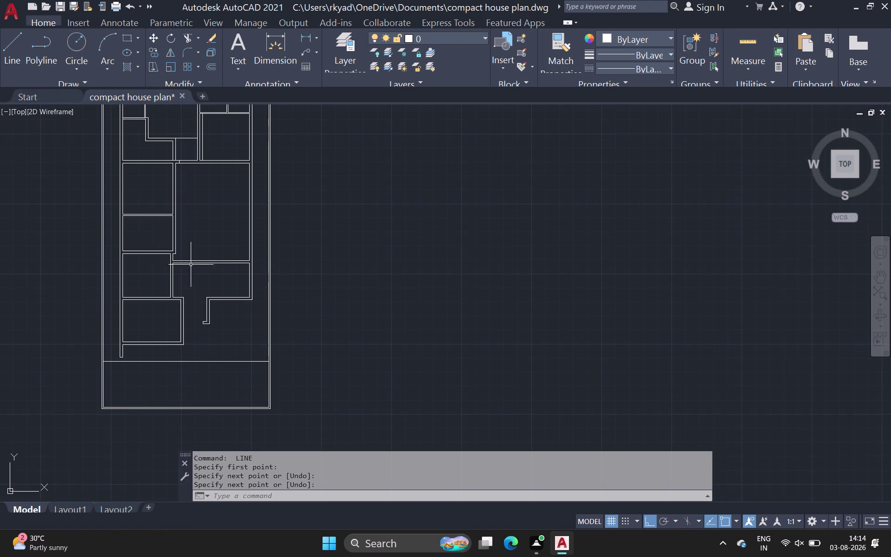
scroll(up, 3)
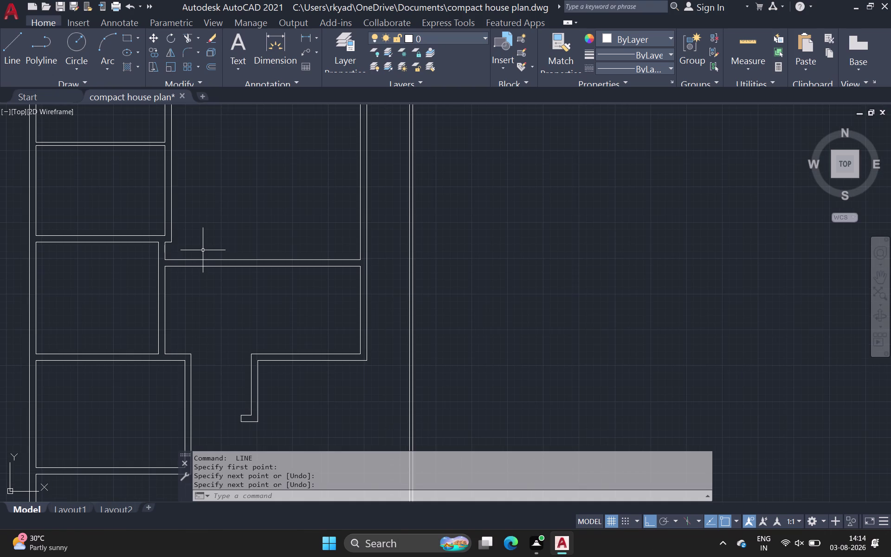
key(ctrl+z)
key(ctrl+z)
key(ctrl+z)
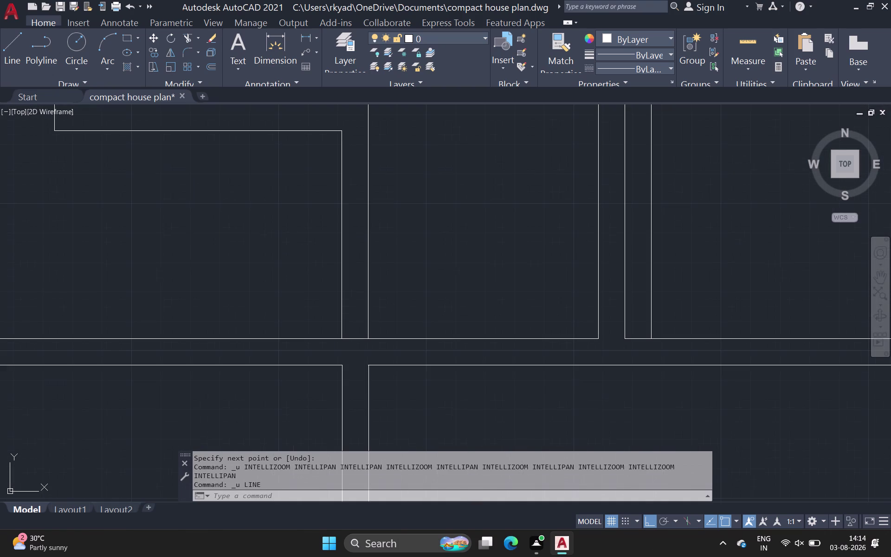
scroll(down, 3)
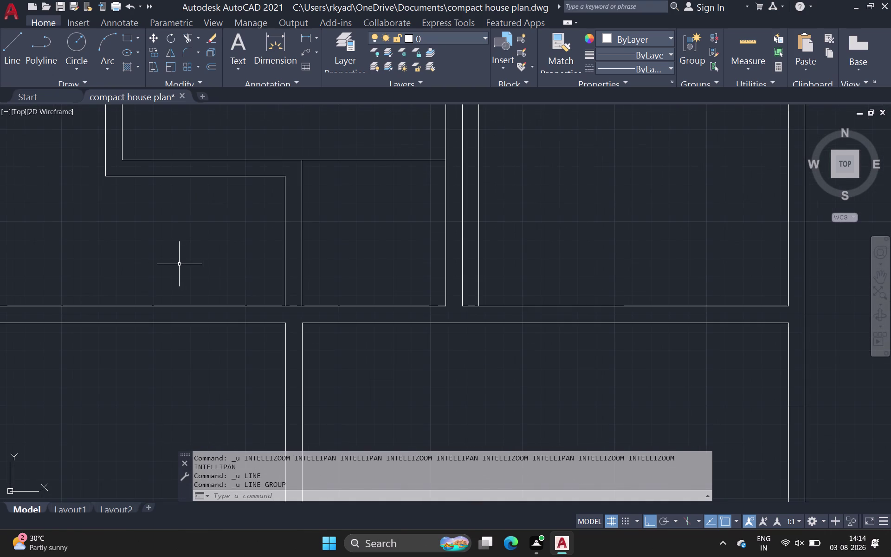
key(ctrl+z)
key(ctrl+z)
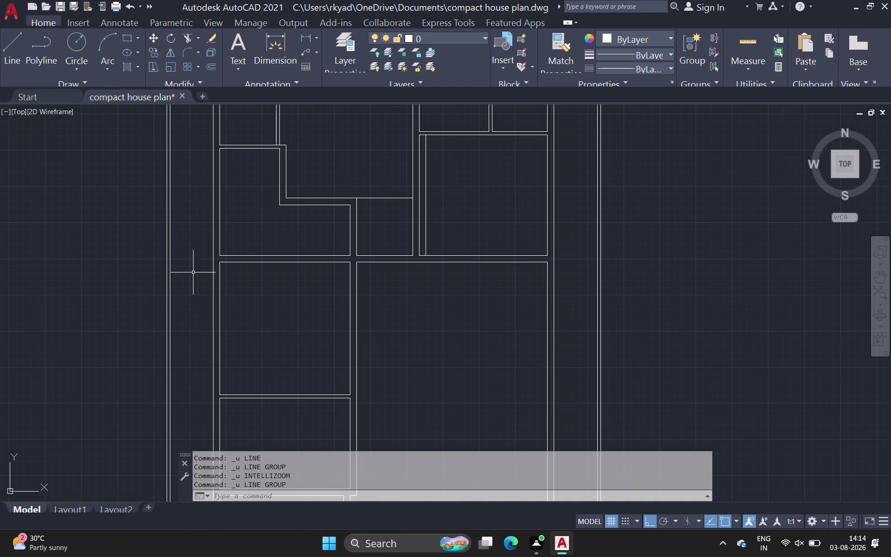
scroll(down, 3)
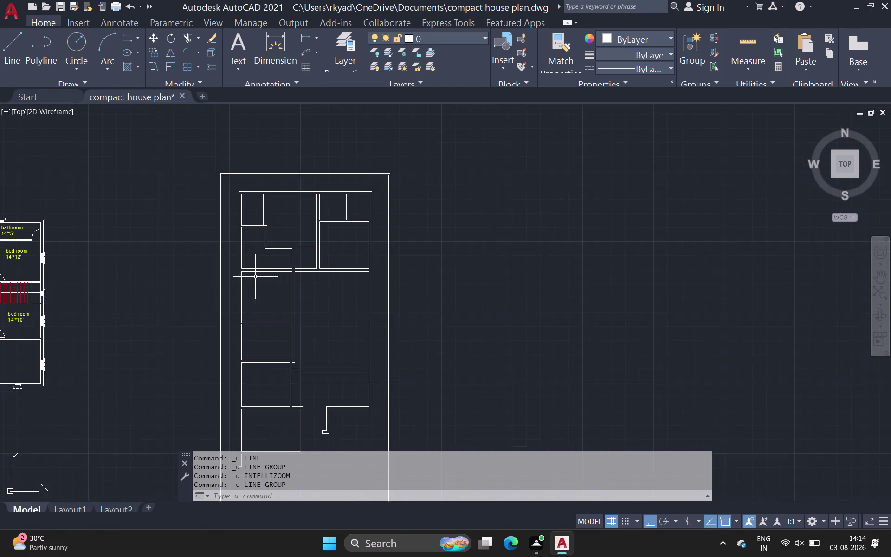
middle_drag(251, 278, 190, 263)
scroll(down, 3)
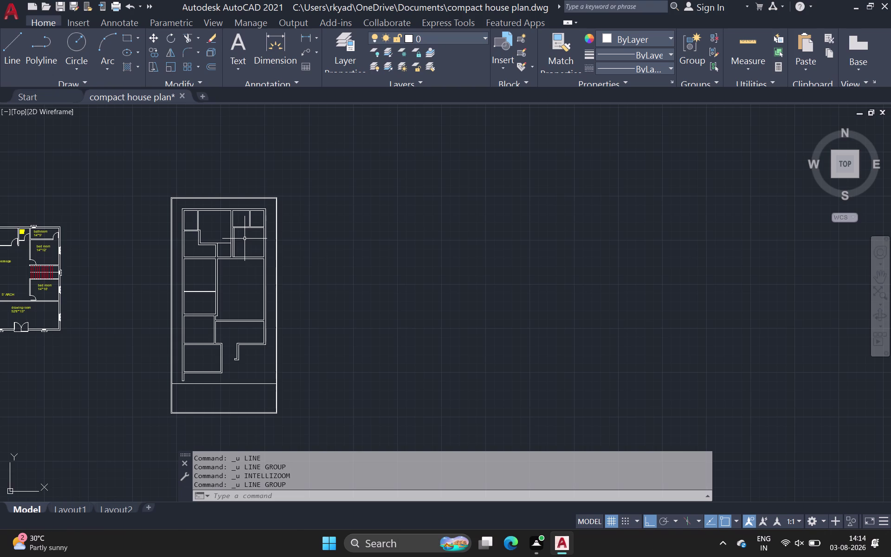
Zoom and pan until the plan's top row of rooms fills the viewport.
scroll(up, 3)
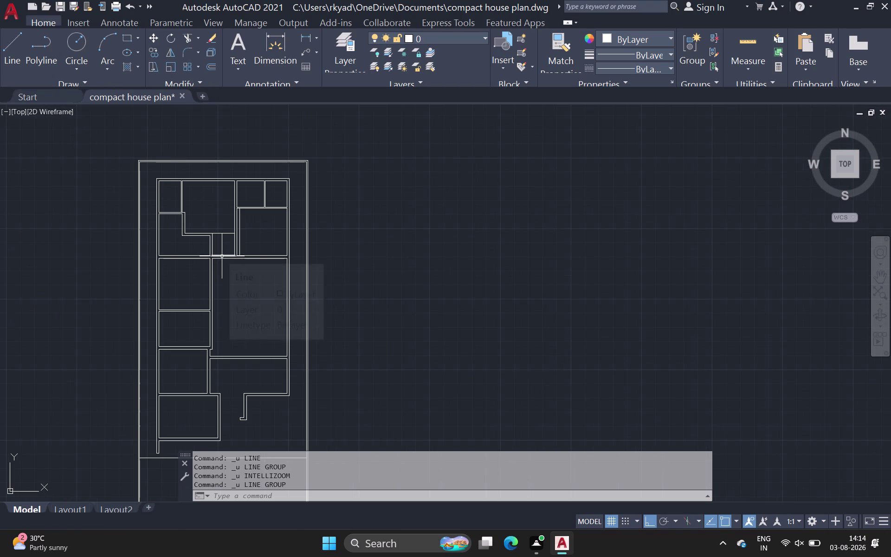
scroll(up, 3)
scroll(up, 3)
scroll(down, 3)
middle_drag(188, 210, 254, 298)
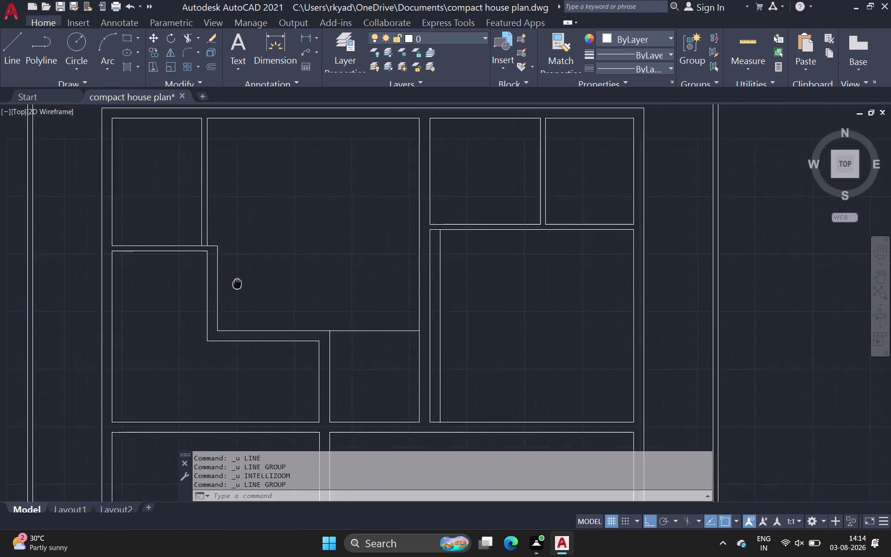
middle_drag(254, 298, 306, 371)
scroll(up, 3)
middle_drag(207, 243, 187, 256)
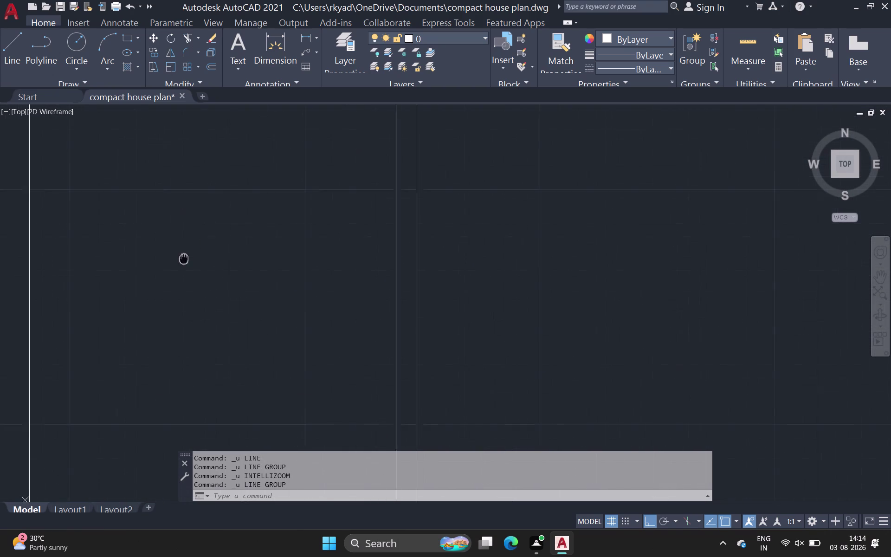
middle_drag(187, 255, 106, 274)
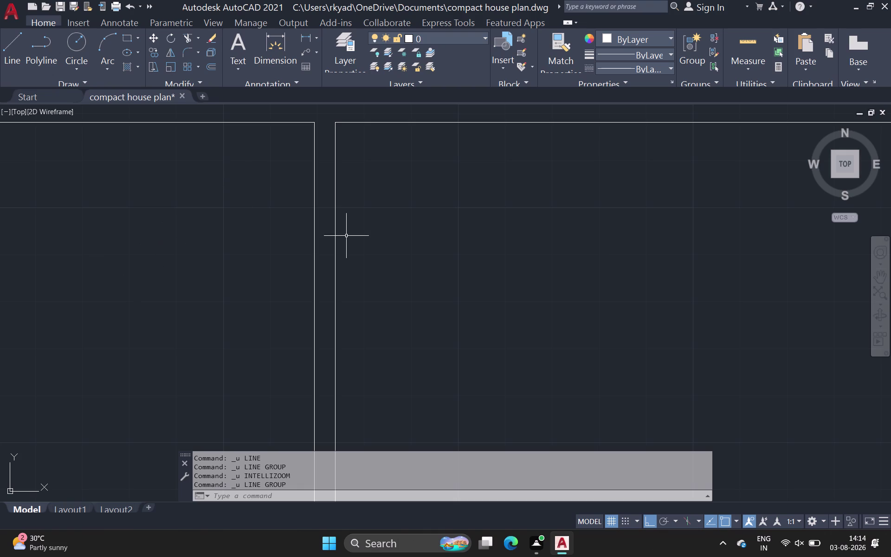
scroll(down, 3)
scroll(down, 3)
middle_drag(496, 278, 330, 248)
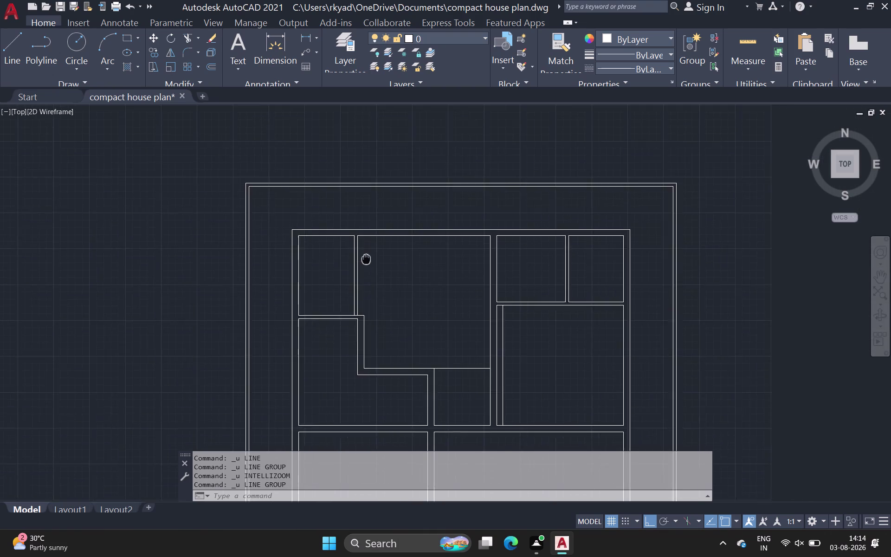
middle_drag(330, 249, 286, 227)
scroll(up, 3)
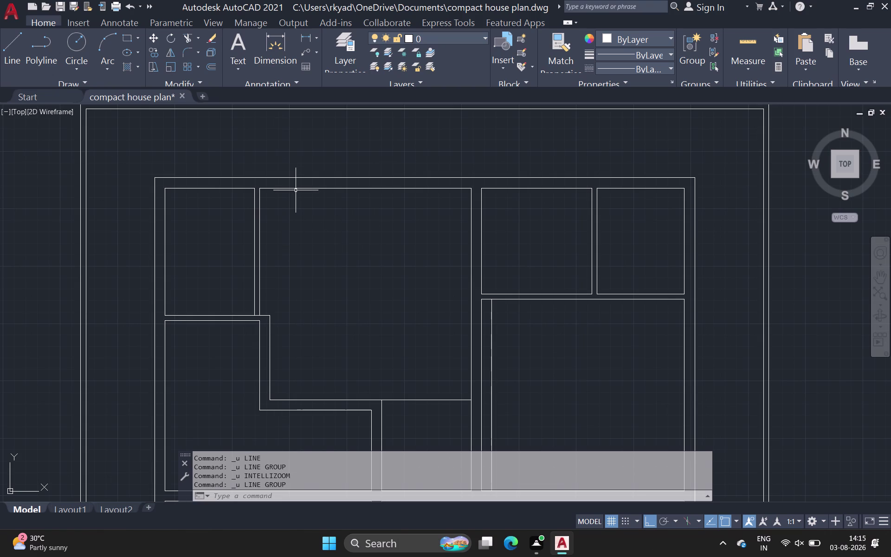
In DesignCenter (DC), insert Bed - Queen from Home - Space Planner.dwg's Blocks.
text(dc)
key(Return)
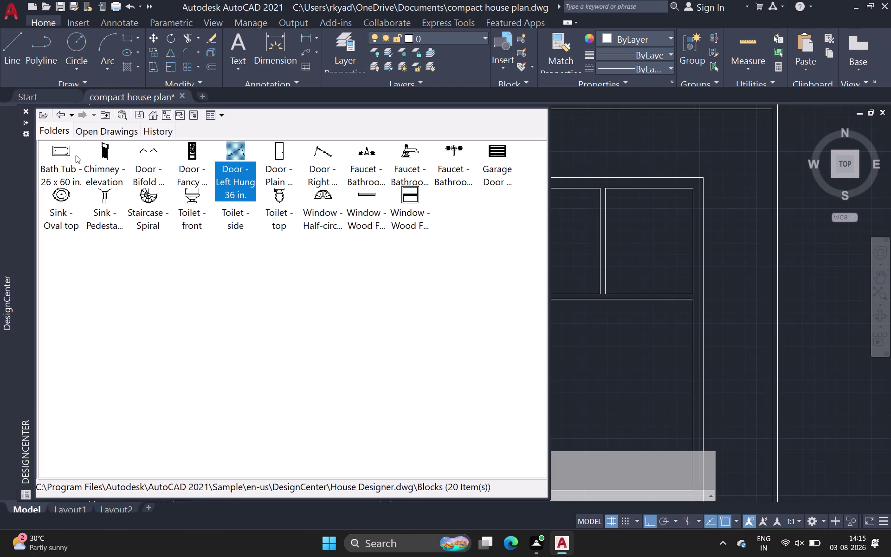
click(57, 114)
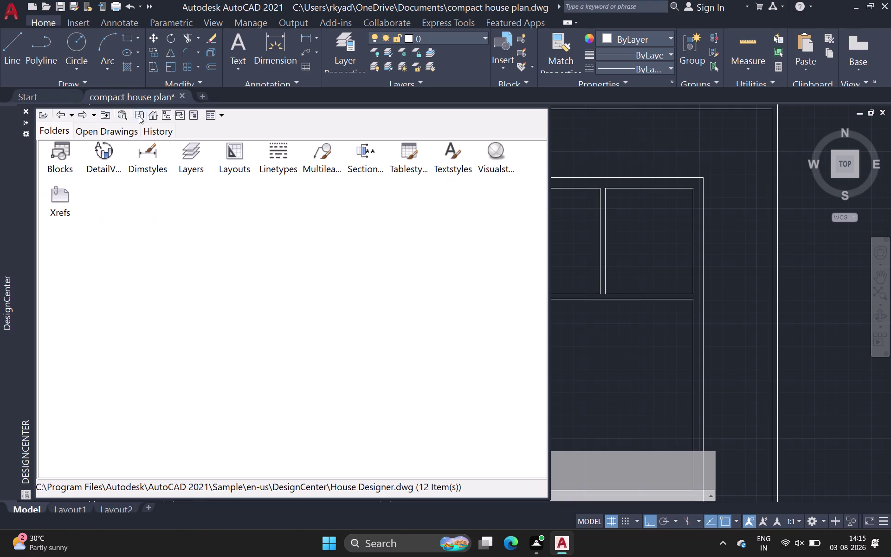
click(155, 115)
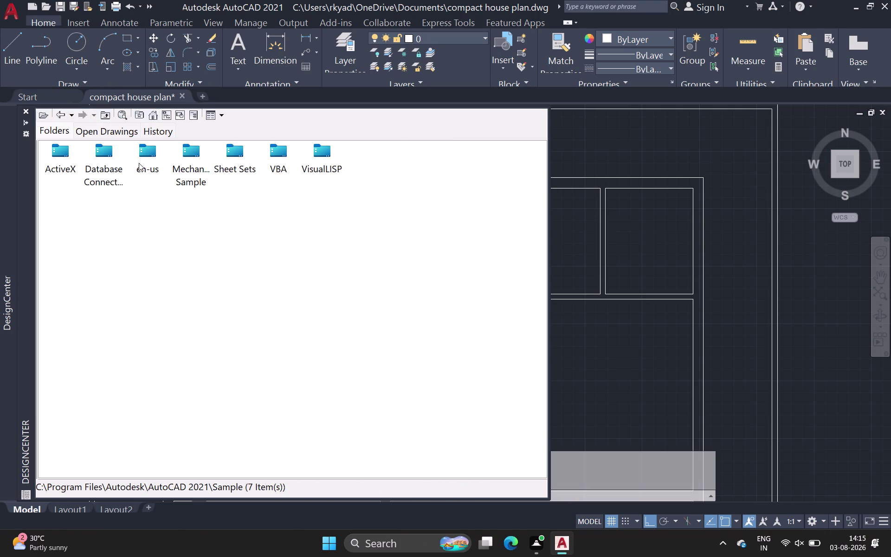
double_click(148, 155)
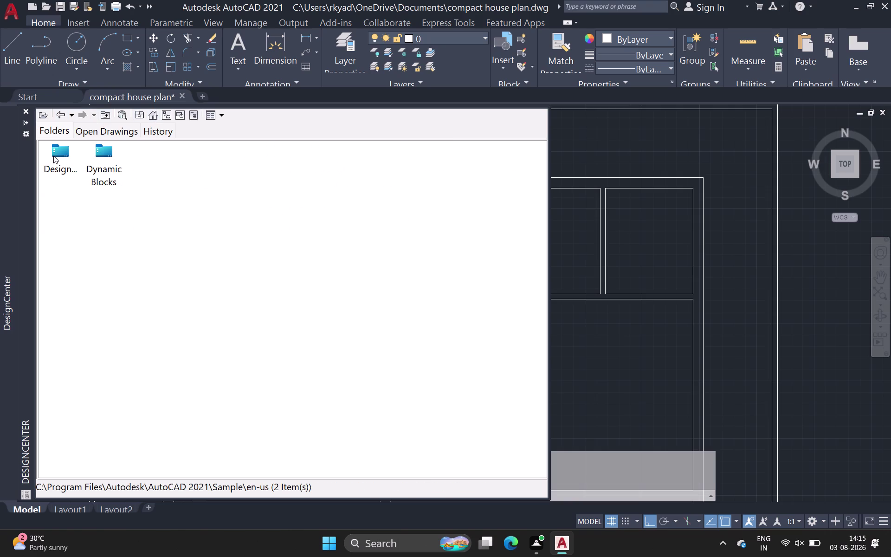
double_click(53, 155)
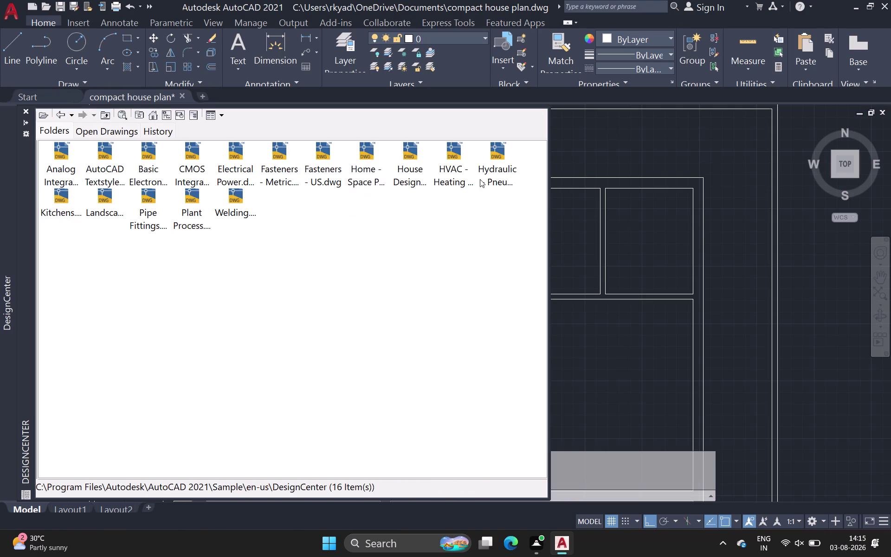
double_click(375, 170)
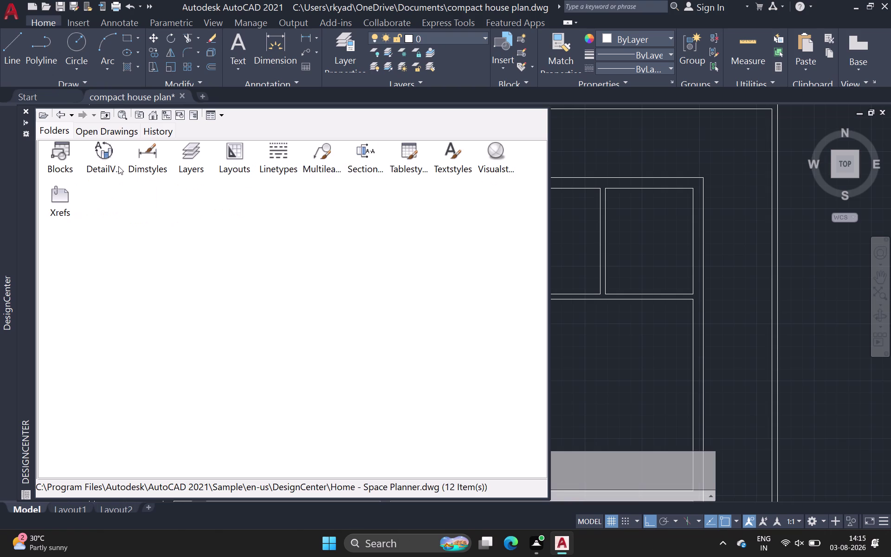
double_click(52, 152)
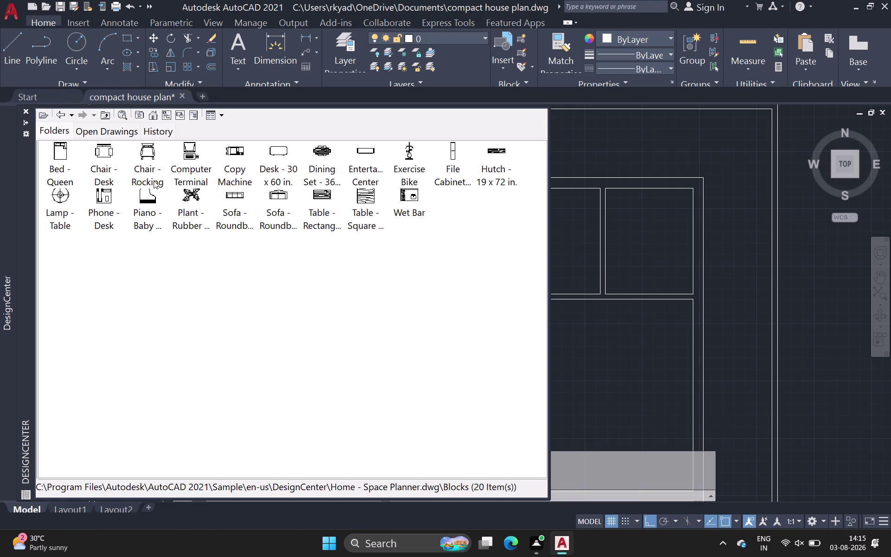
click(58, 152)
double_click(58, 152)
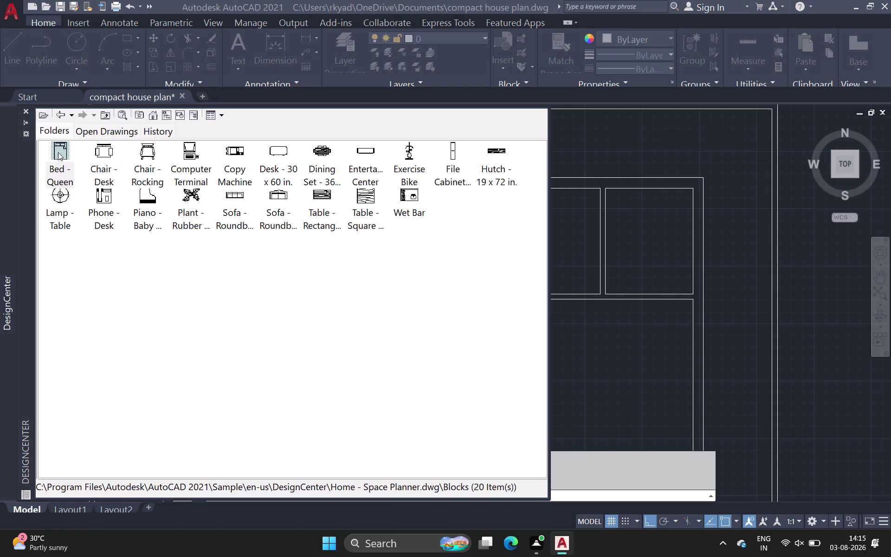
click(521, 344)
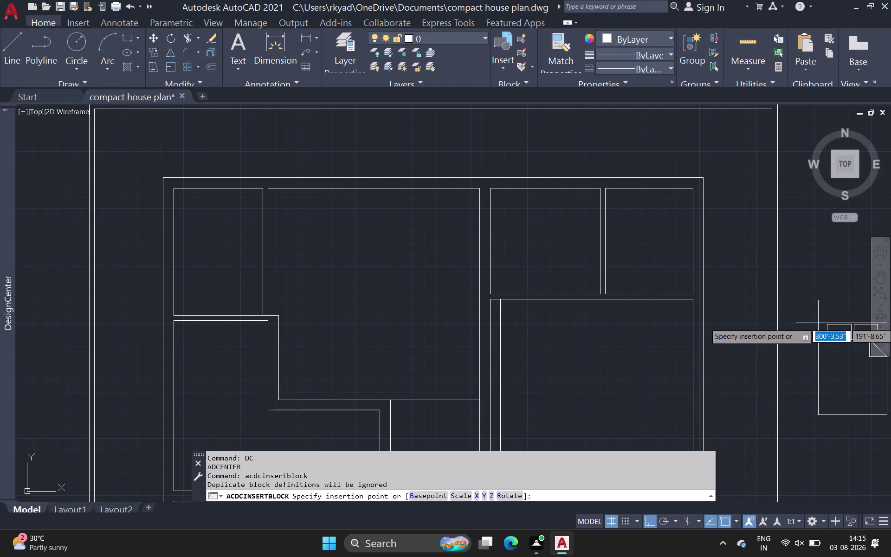
Cancel the queen bed insertion and open the Layer Properties Manager.
key(Escape)
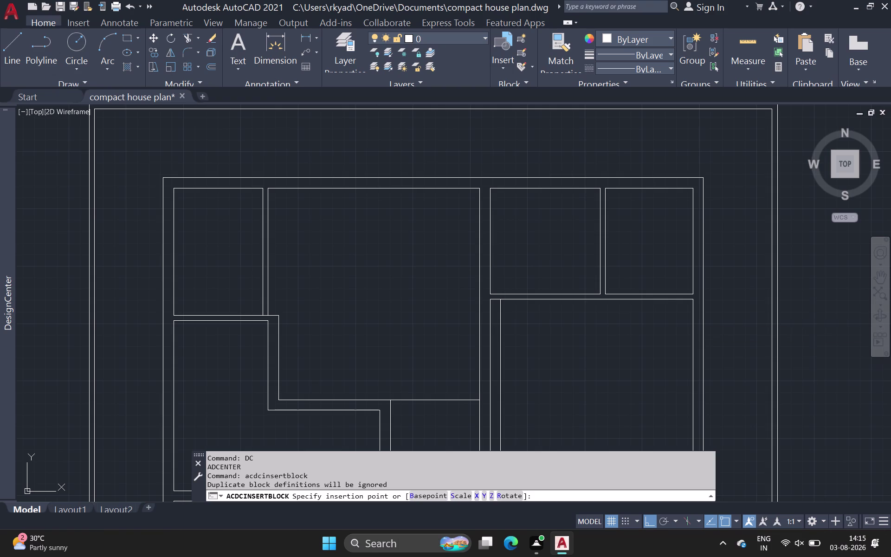
click(425, 37)
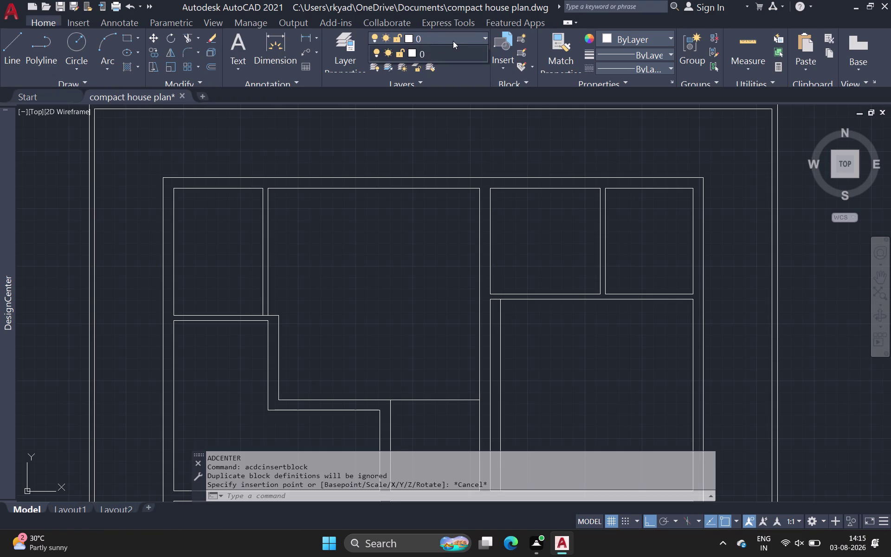
click(350, 61)
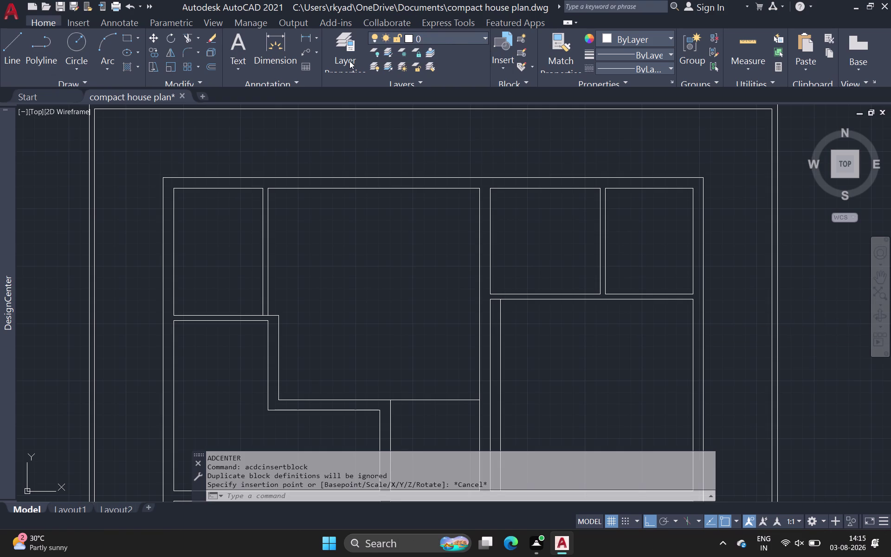
click(348, 61)
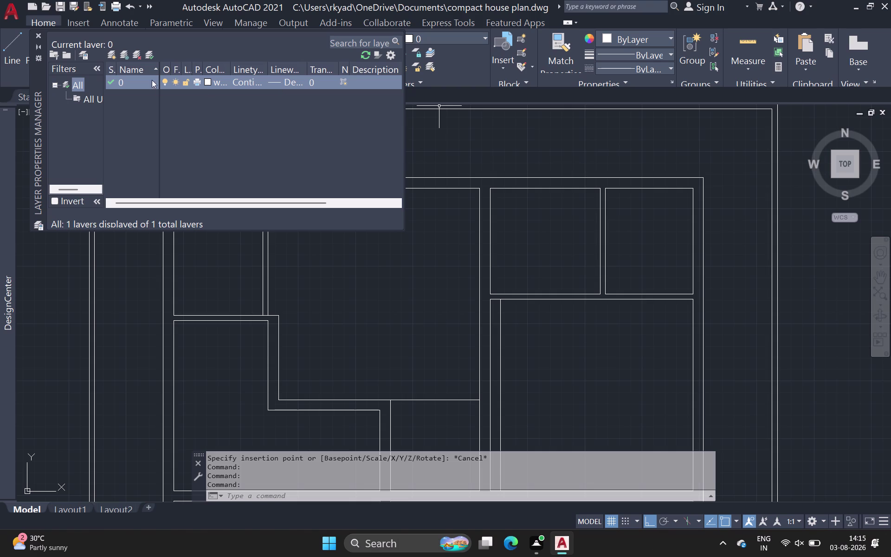
Create a new layer named 'founiture'.
click(109, 51)
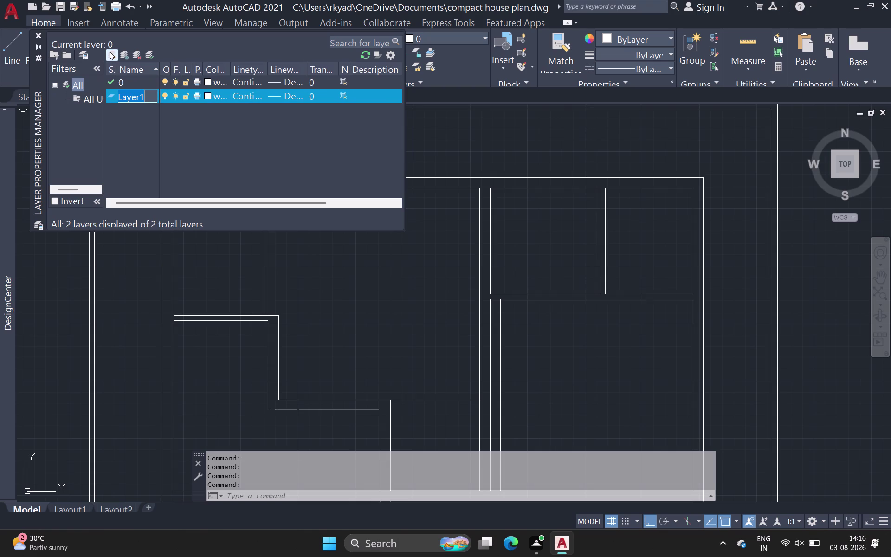
key(Delete)
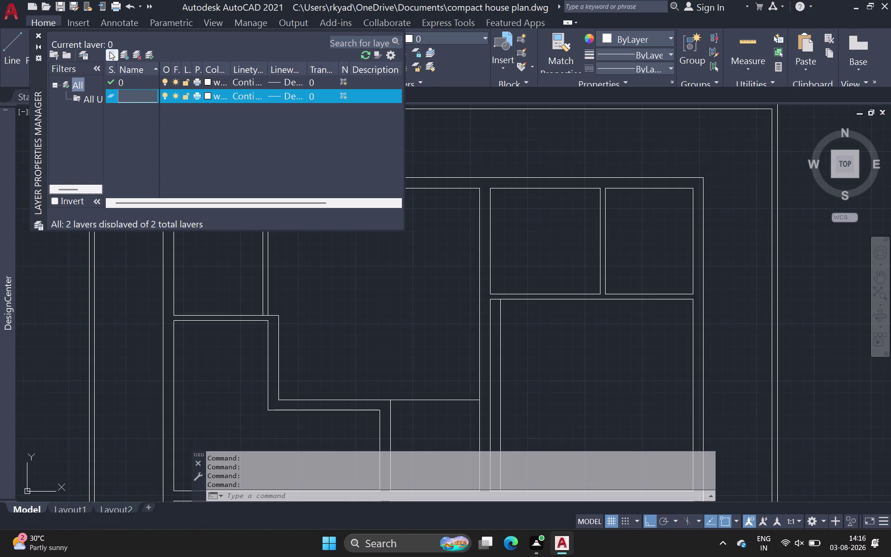
text(fo)
key(u)
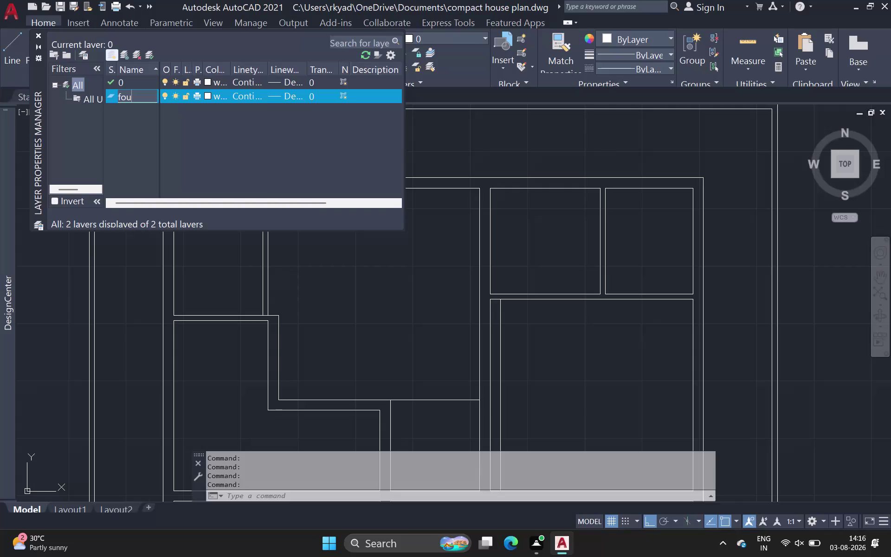
text(ni)
text(ture)
click(210, 94)
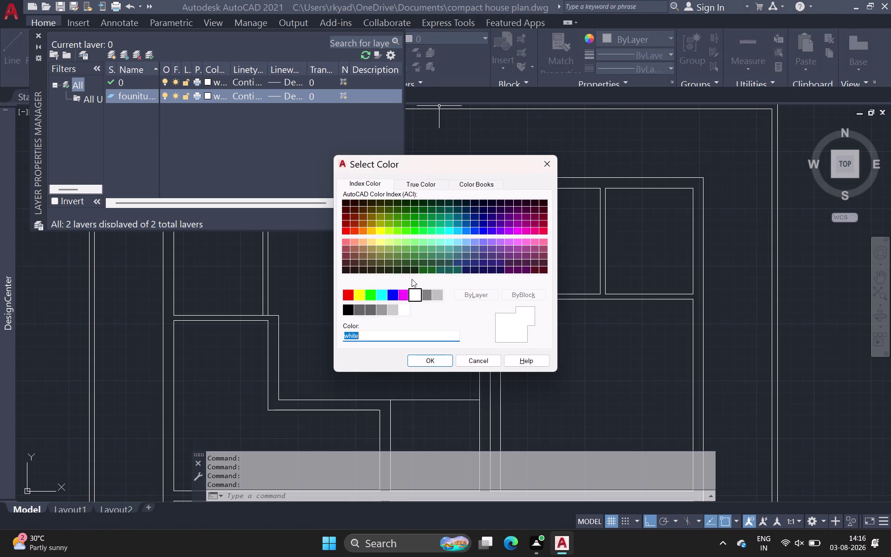
Give the founiture layer dark red colour 244 and make it current.
click(542, 217)
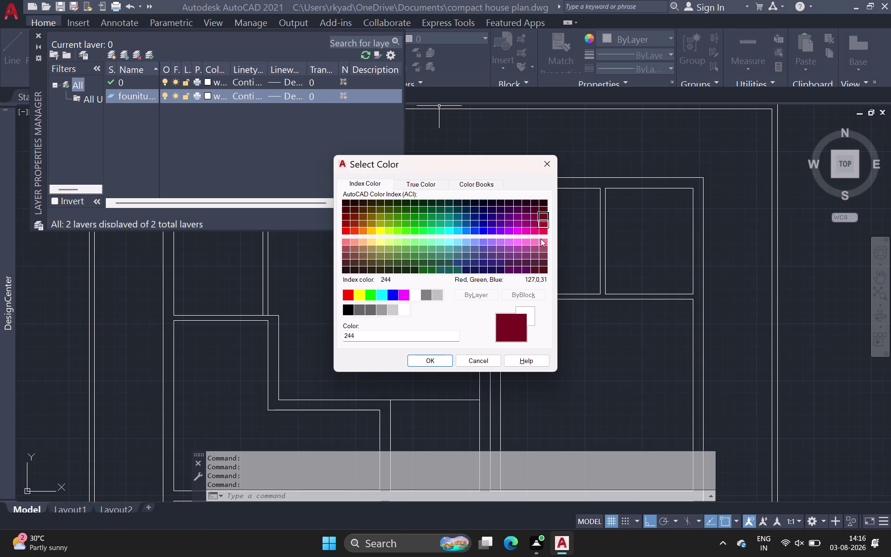
click(441, 360)
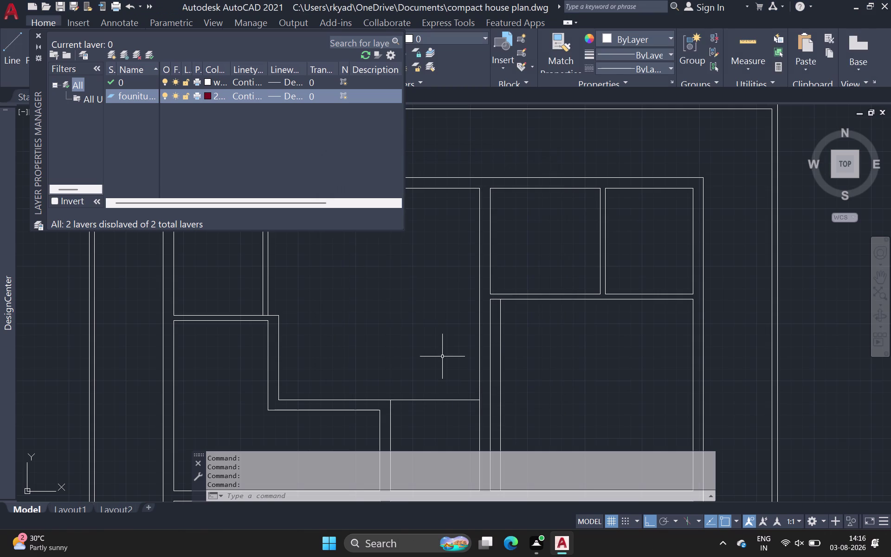
click(149, 56)
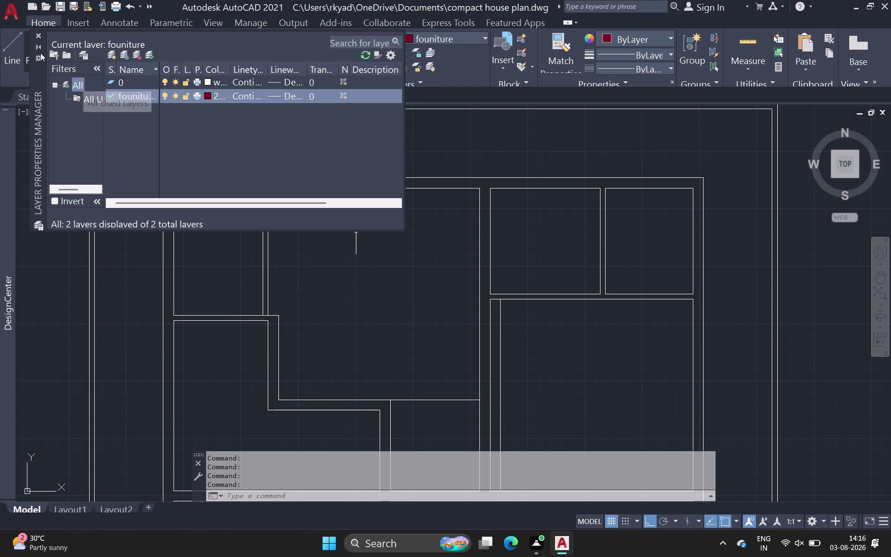
click(36, 34)
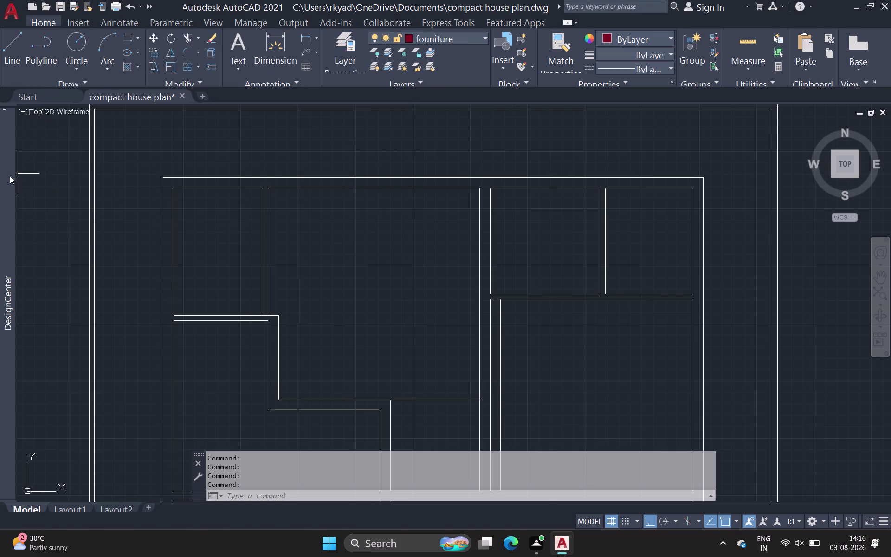
double_click(56, 150)
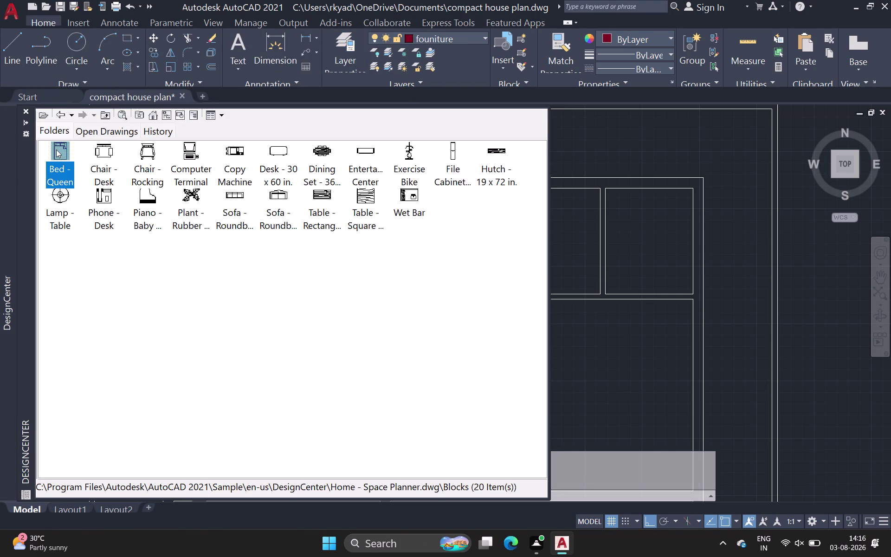
Insert the Bed - Queen block from DesignCenter and confirm the Insert dialog.
click(528, 347)
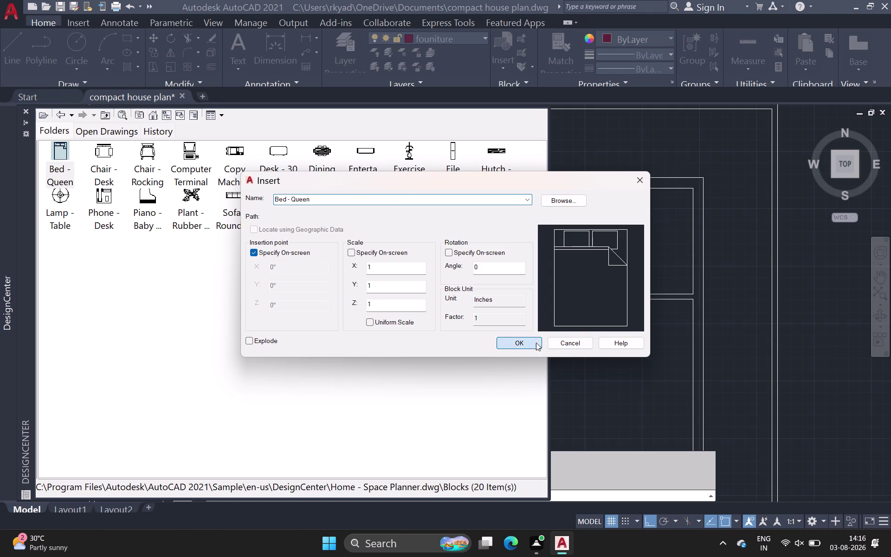
click(820, 272)
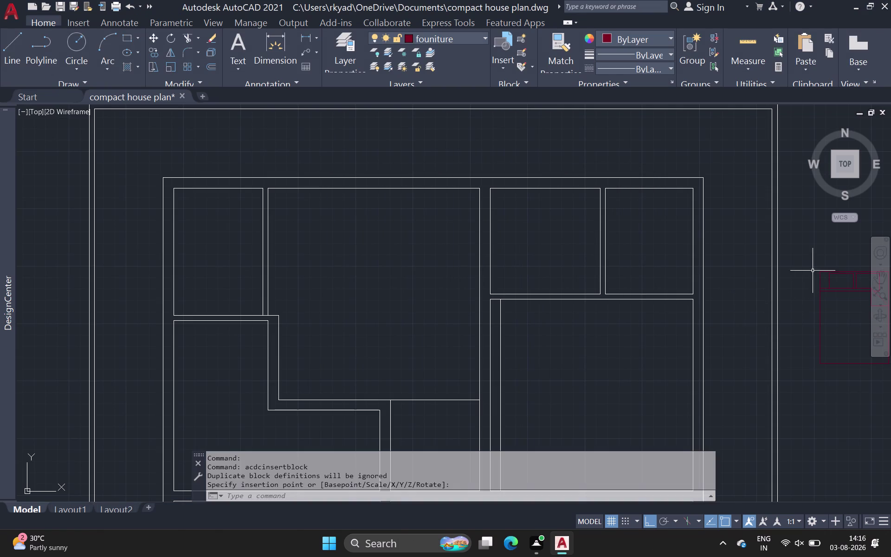
middle_drag(811, 272, 640, 224)
scroll(down, 3)
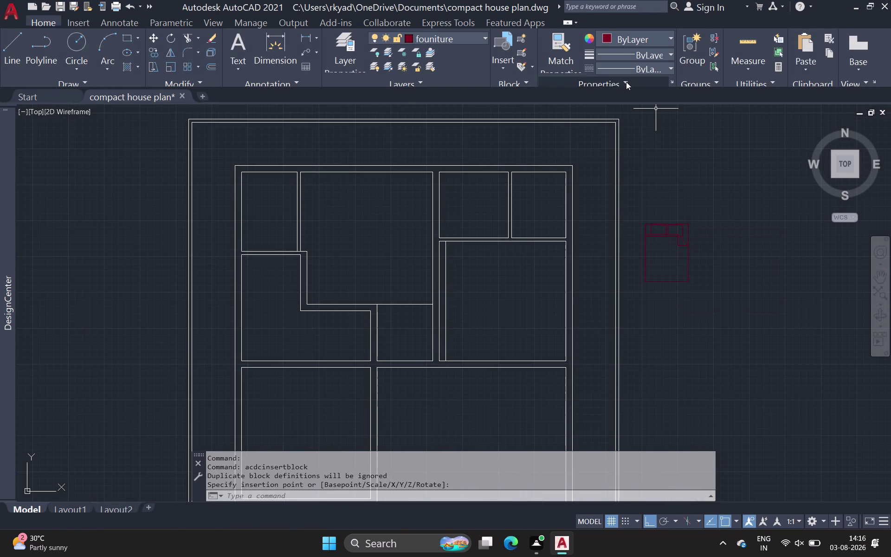
click(469, 38)
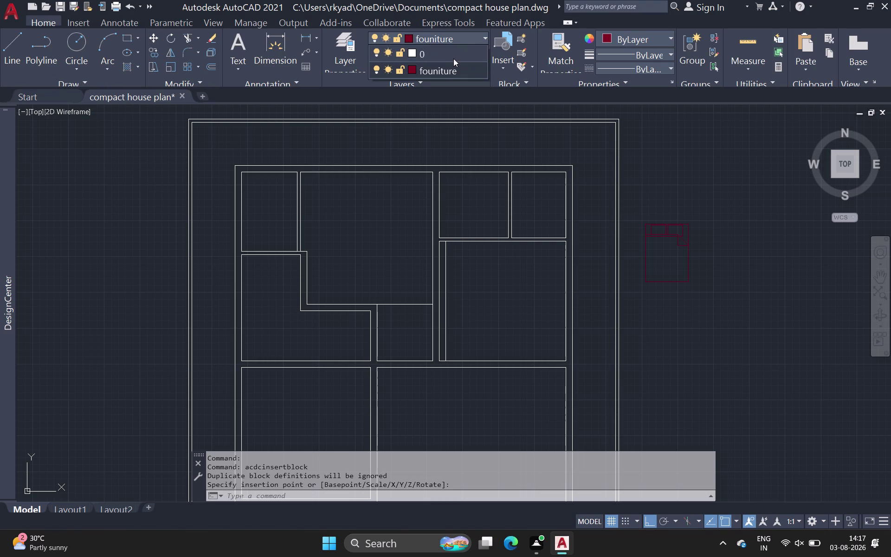
Set the founiture layer colour to dark brown, index 29.
click(414, 70)
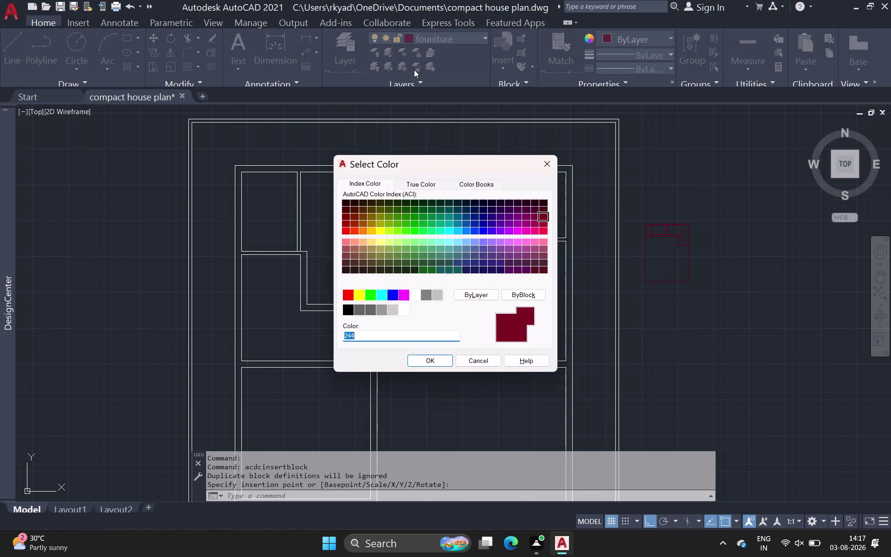
scroll(up, 3)
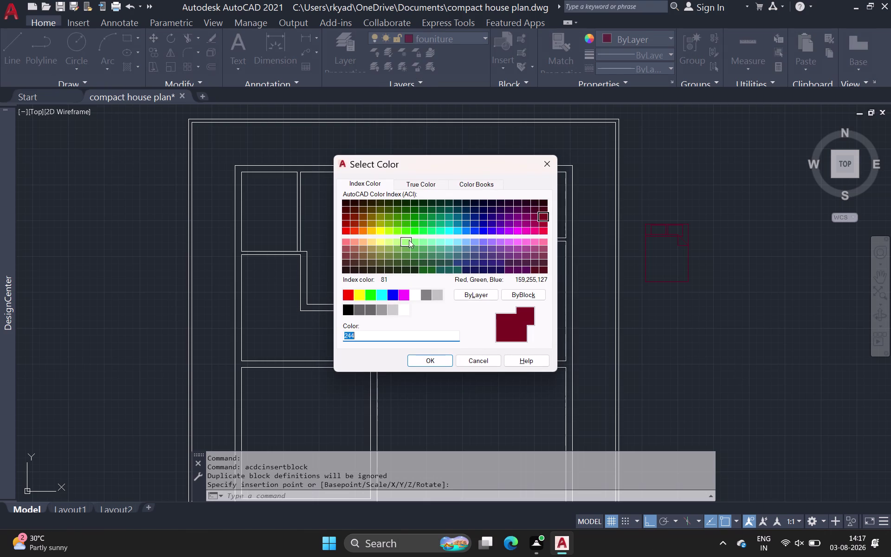
click(356, 268)
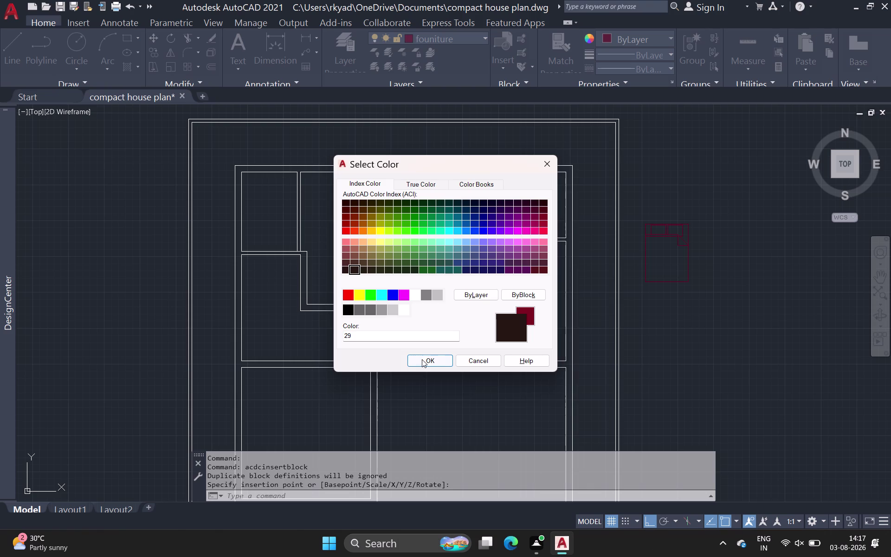
click(424, 360)
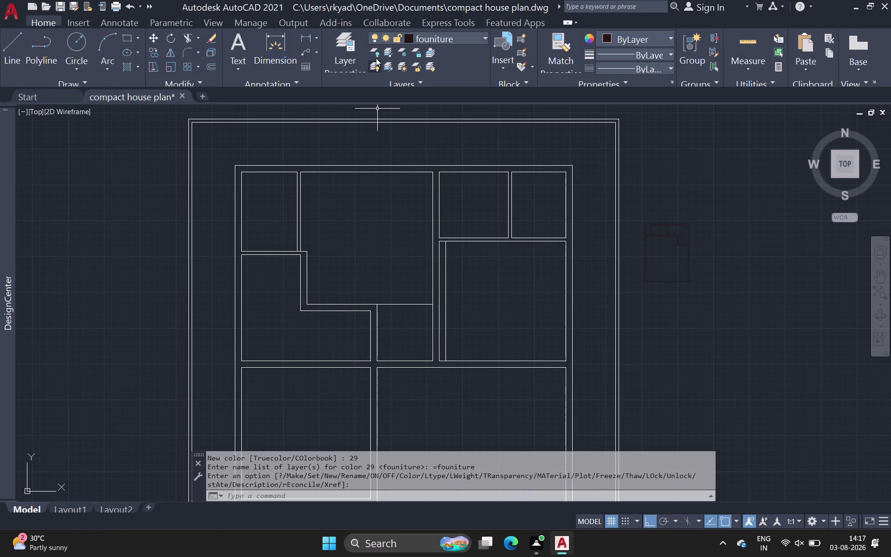
Change the founiture layer colour to light yellow, index 51.
click(423, 35)
click(426, 68)
click(454, 36)
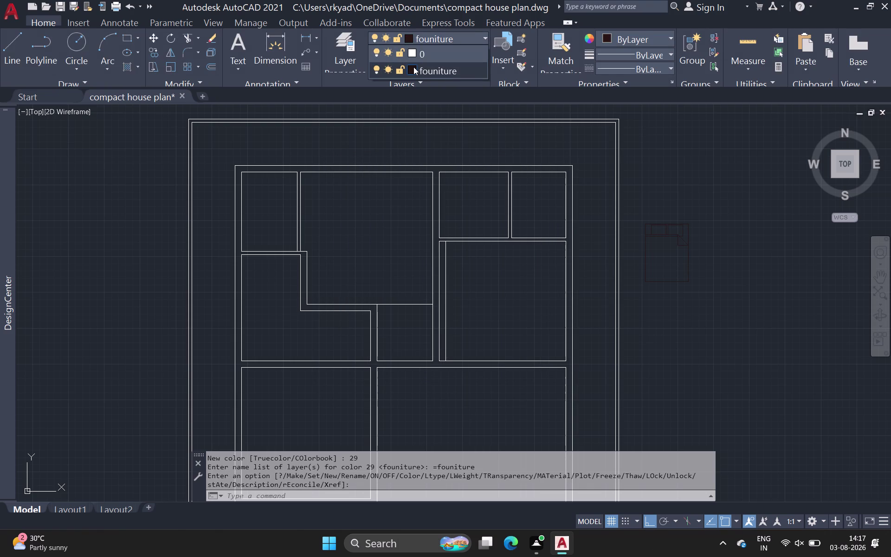
click(414, 66)
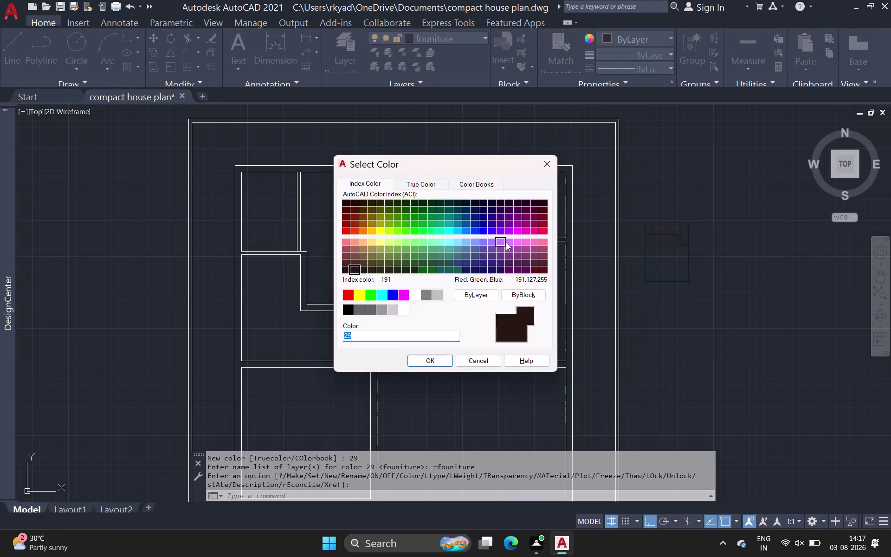
click(381, 239)
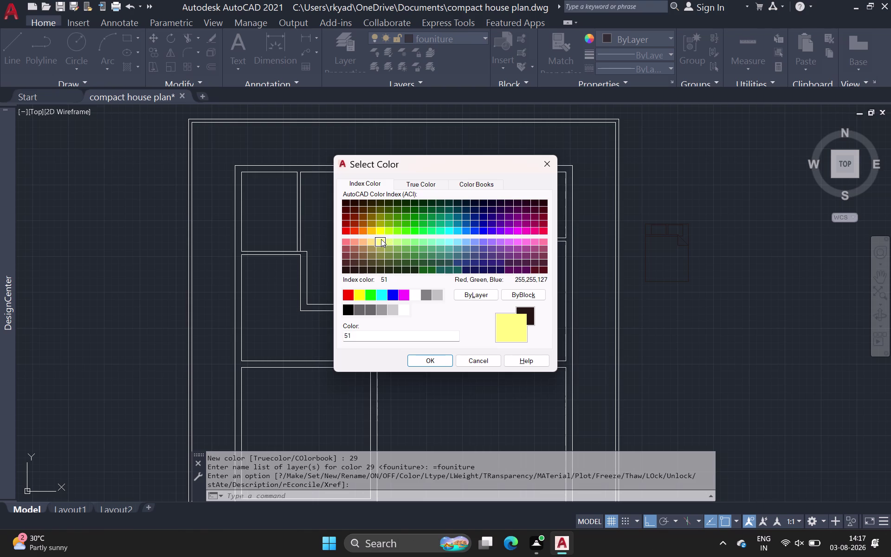
click(427, 360)
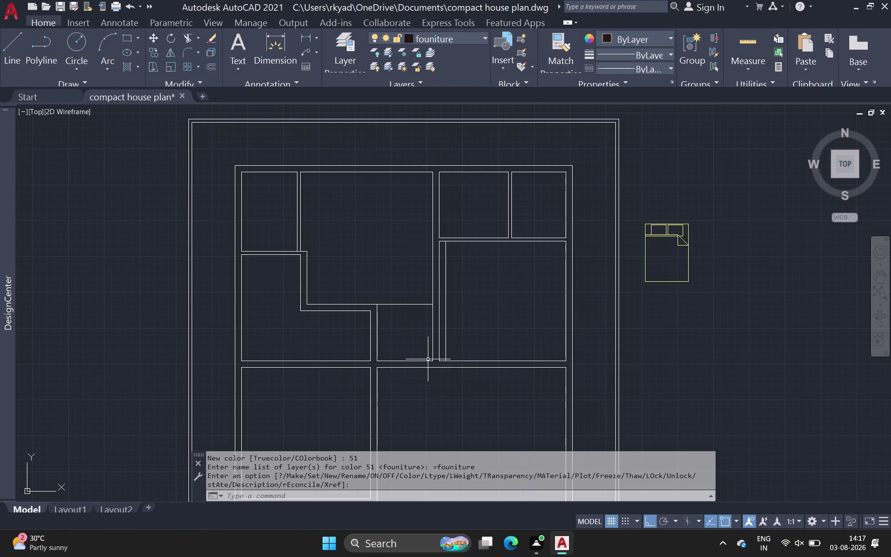
scroll(down, 3)
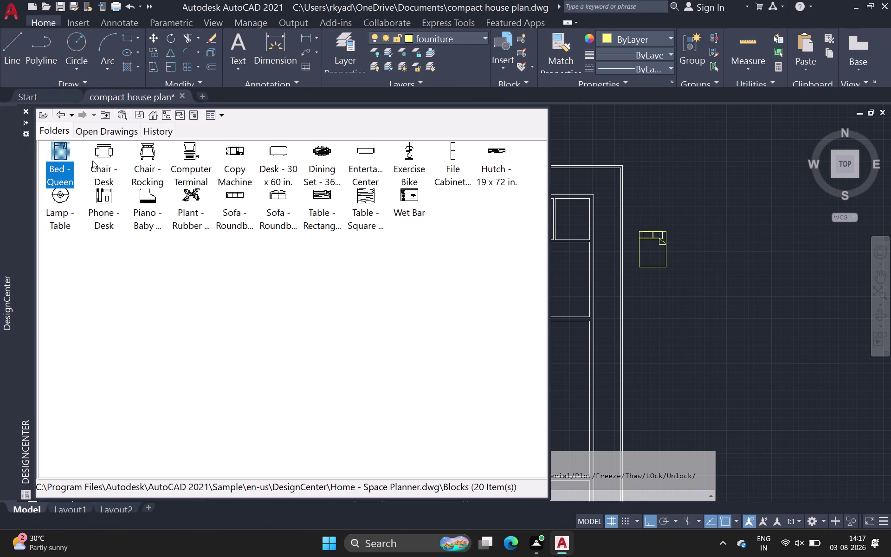
Insert the Chair - Desk and Chair - Rocking blocks right of the bed.
click(99, 154)
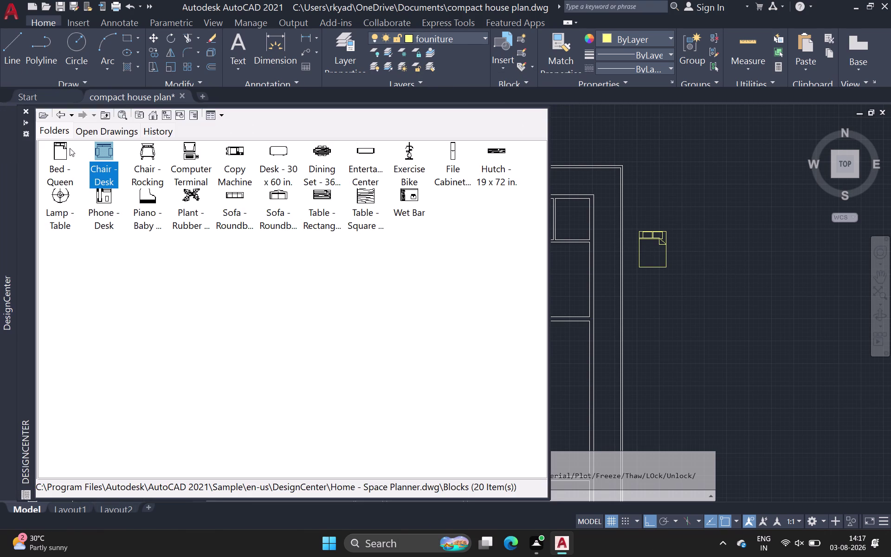
double_click(99, 148)
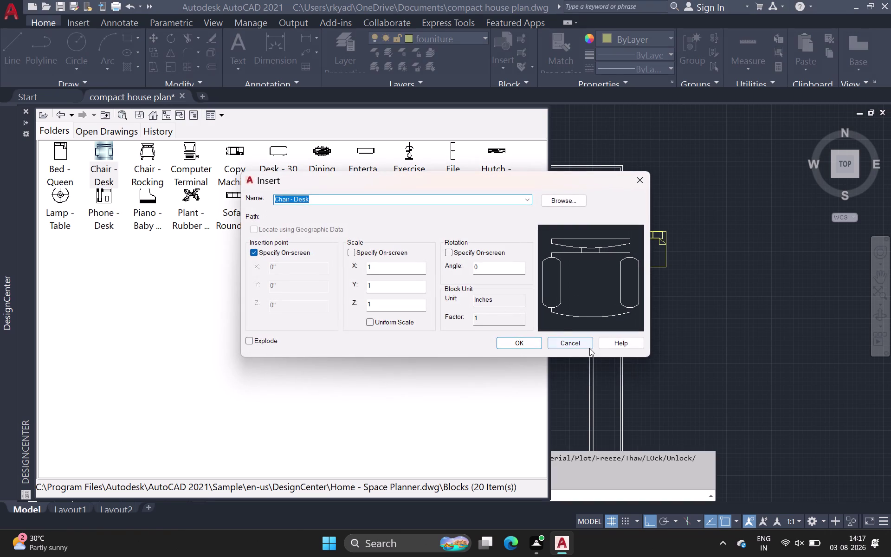
click(523, 342)
click(693, 246)
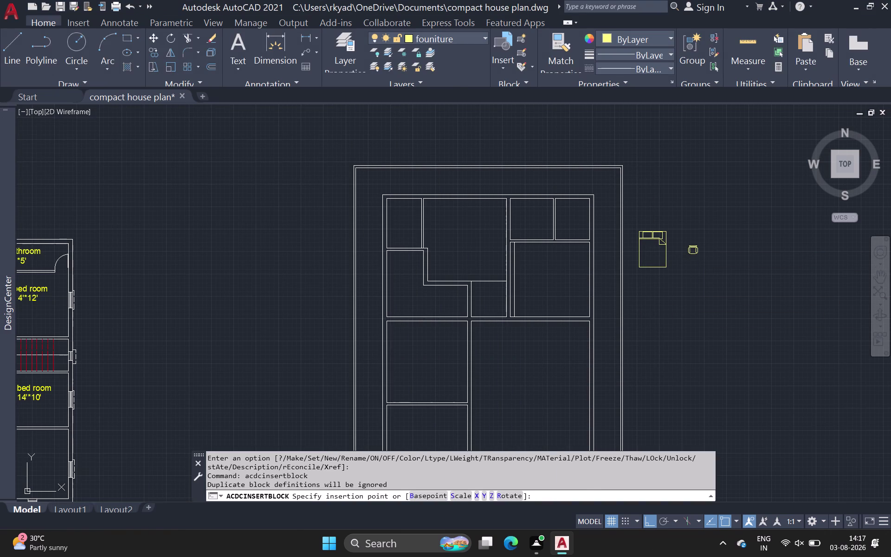
click(4, 159)
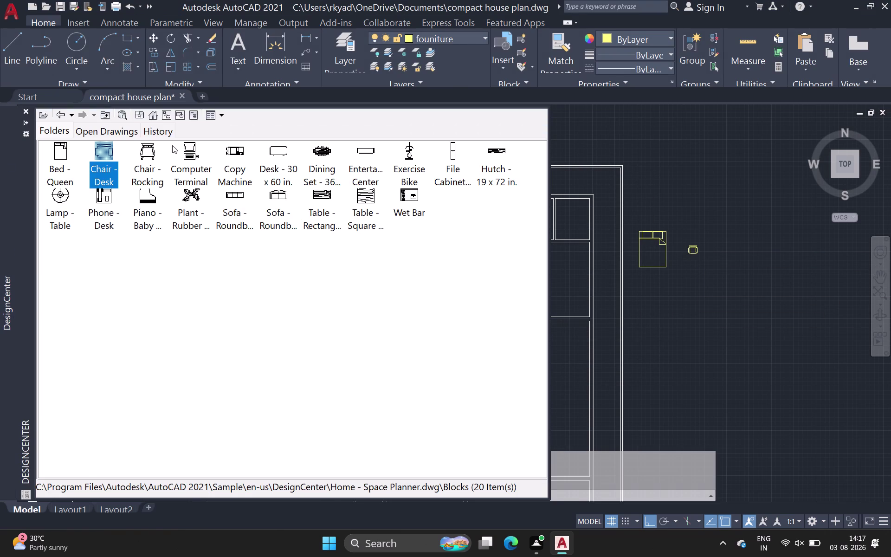
double_click(145, 156)
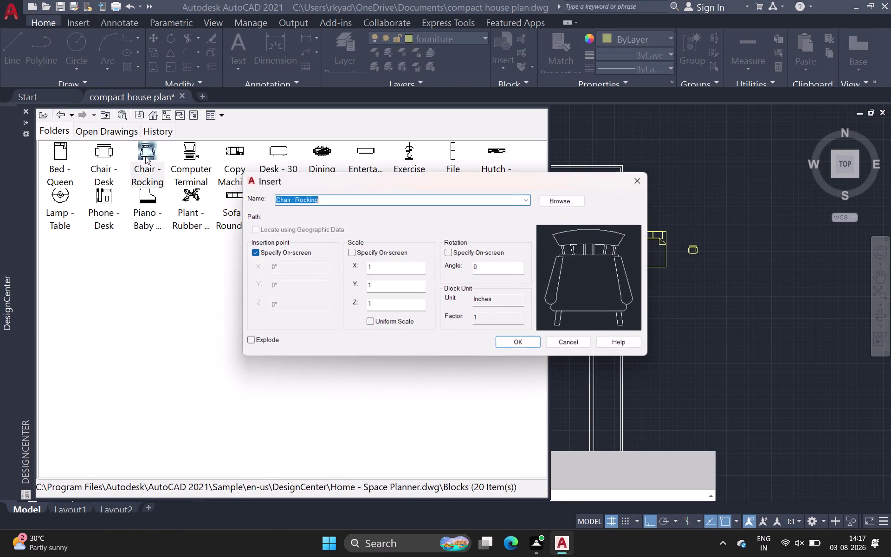
click(521, 338)
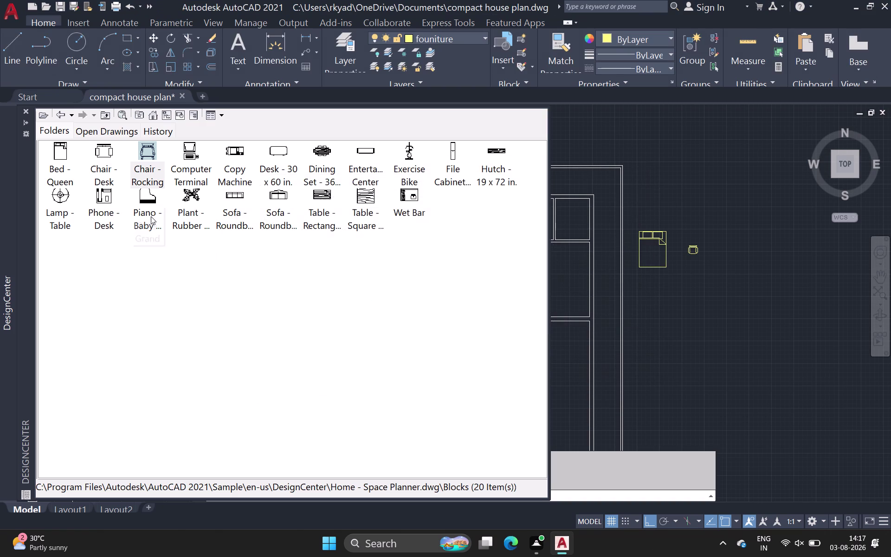
double_click(150, 150)
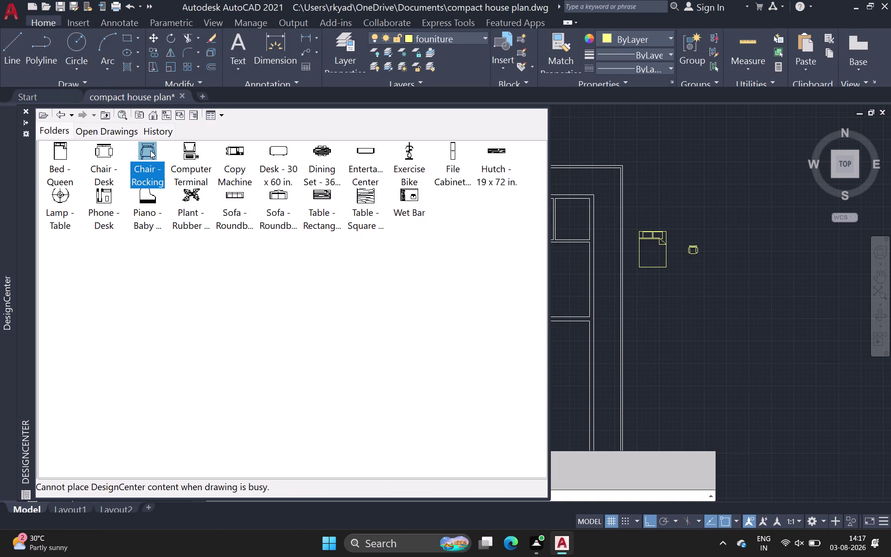
click(696, 272)
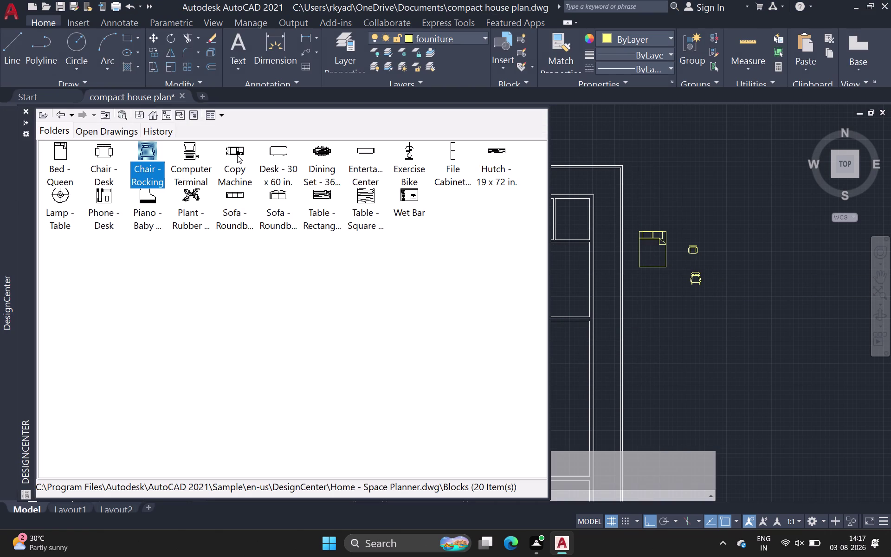
Insert the Copy Machine and Dining Set blocks beside the plan.
double_click(238, 154)
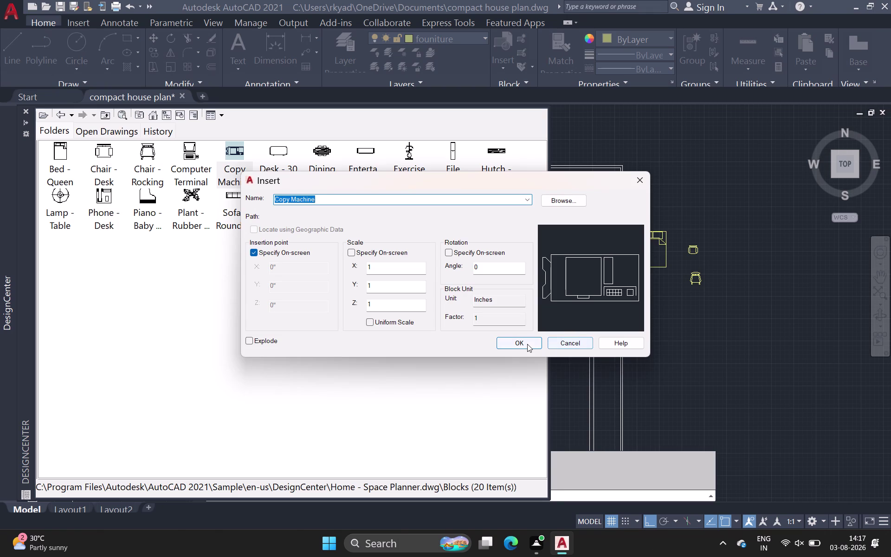
click(526, 343)
click(696, 312)
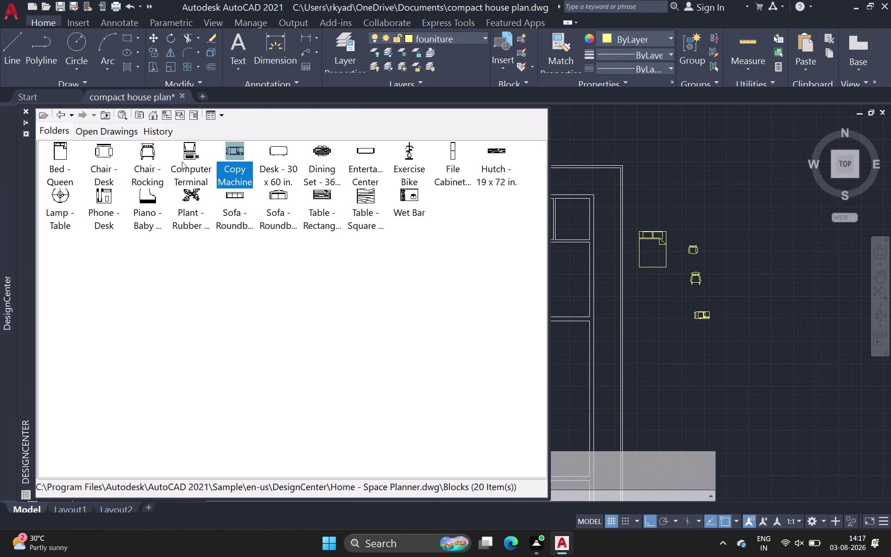
double_click(324, 148)
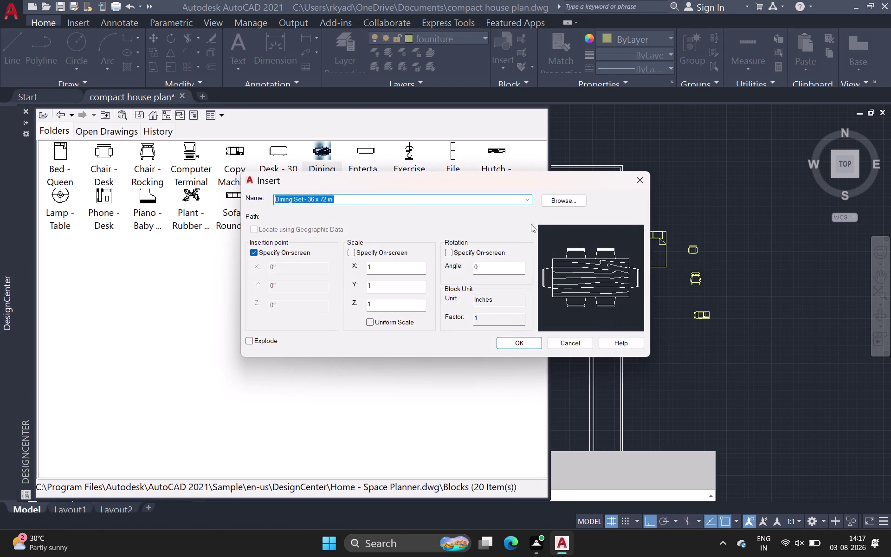
click(516, 339)
click(705, 201)
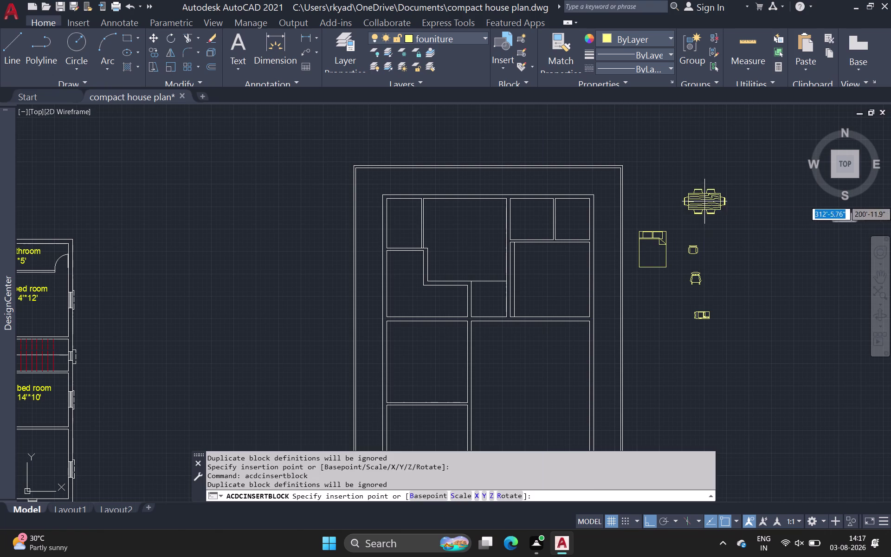
Insert the Exercise Bike block beside the other furniture.
double_click(2, 176)
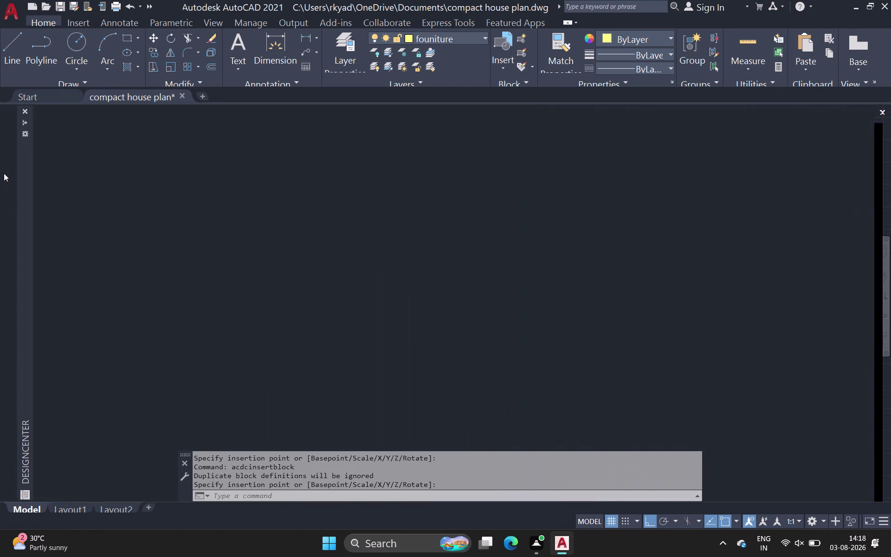
click(21, 168)
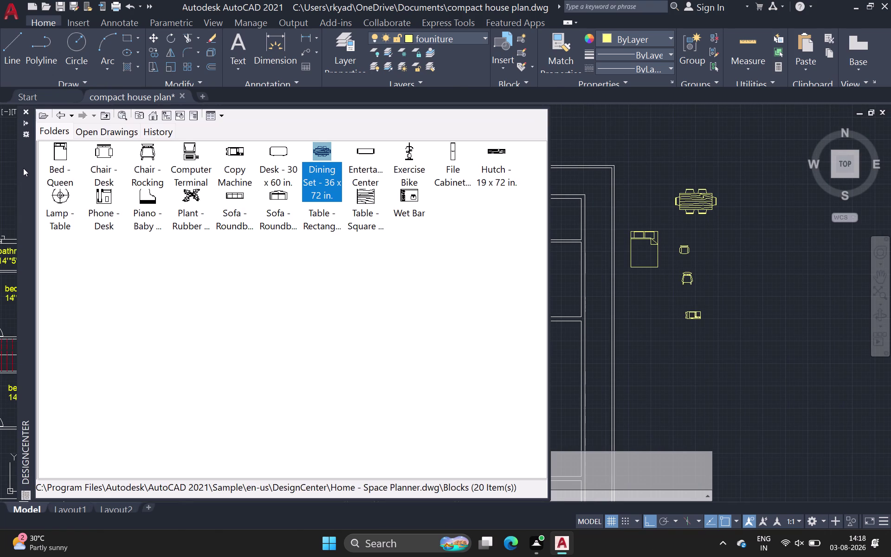
double_click(402, 156)
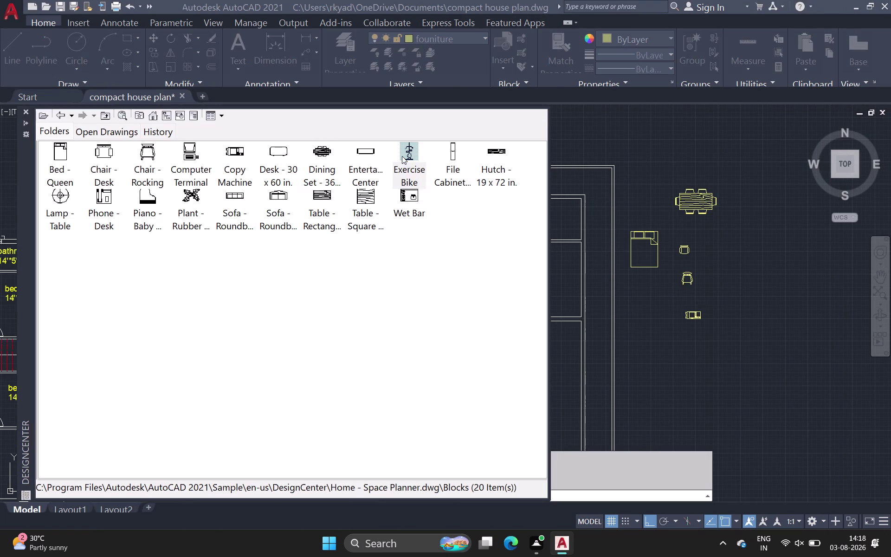
click(529, 344)
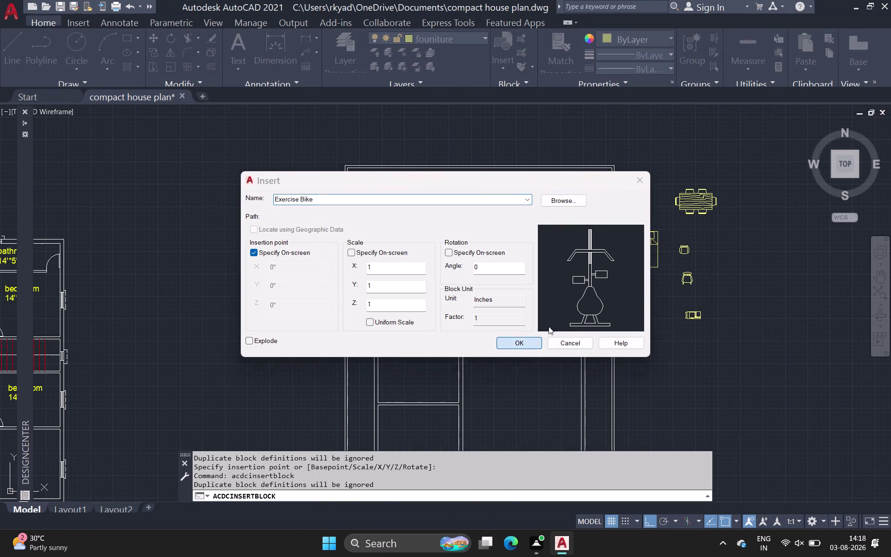
click(720, 261)
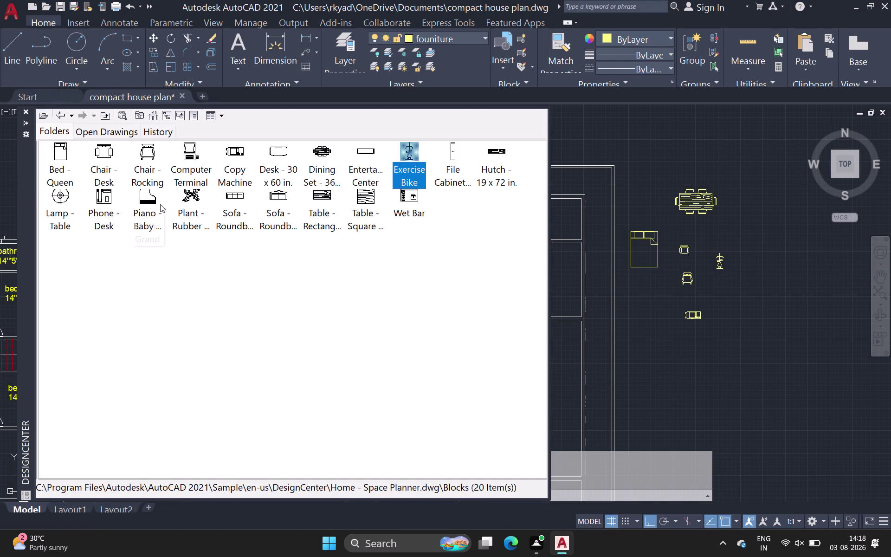
Insert the 7 ft roundback sofa and the roundback loveseat below the furniture.
double_click(233, 198)
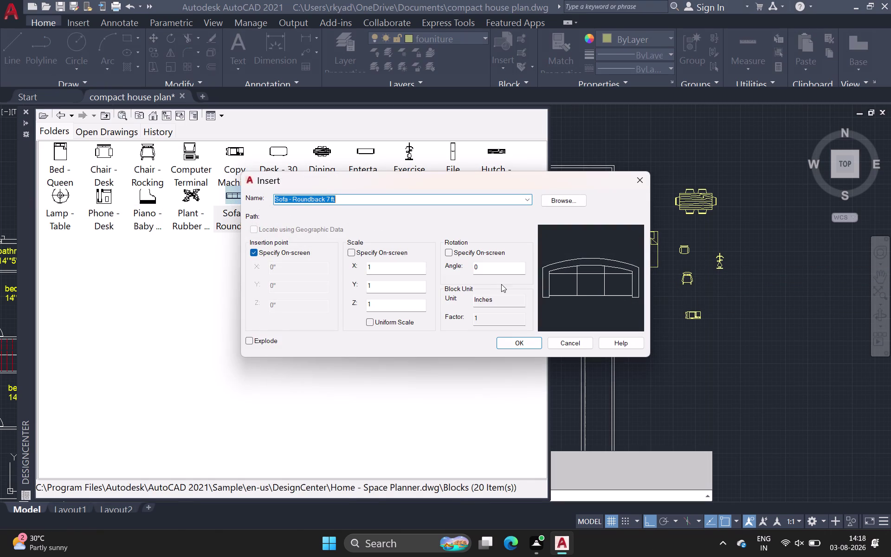
click(510, 339)
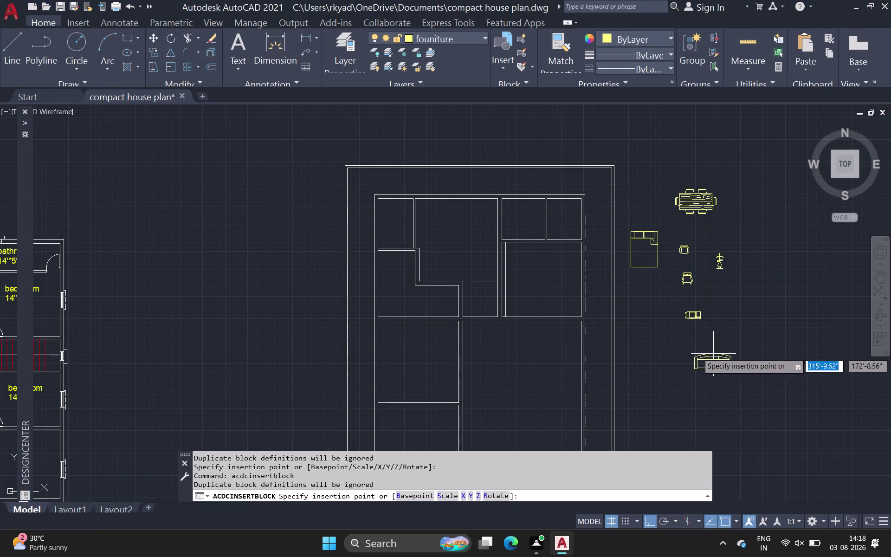
click(713, 346)
click(25, 213)
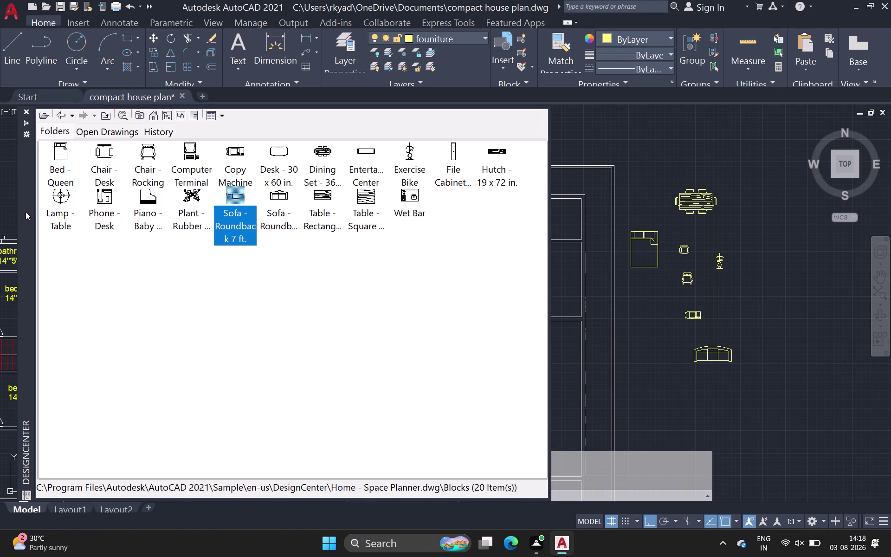
double_click(289, 201)
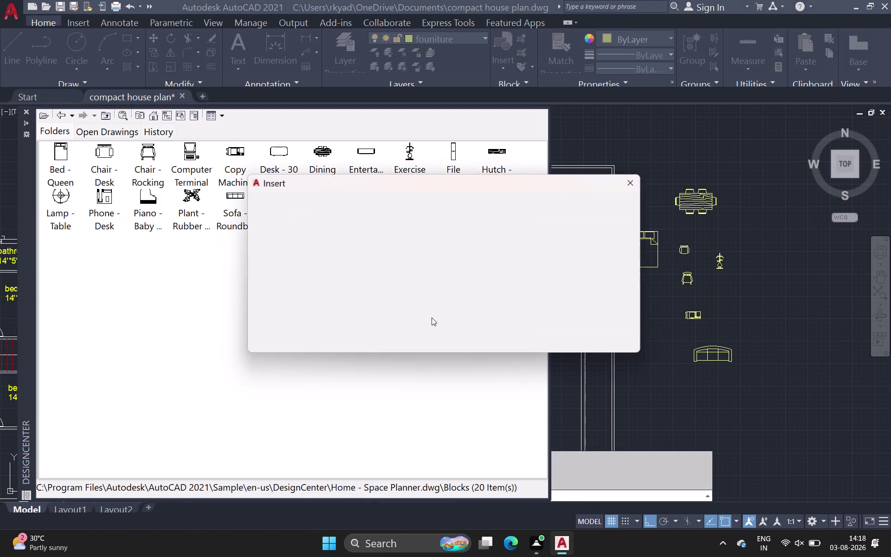
click(521, 343)
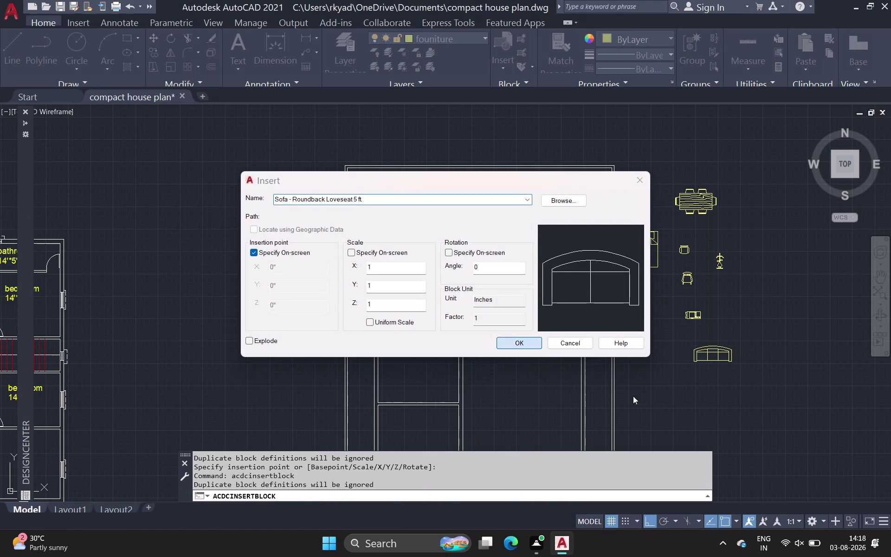
click(700, 389)
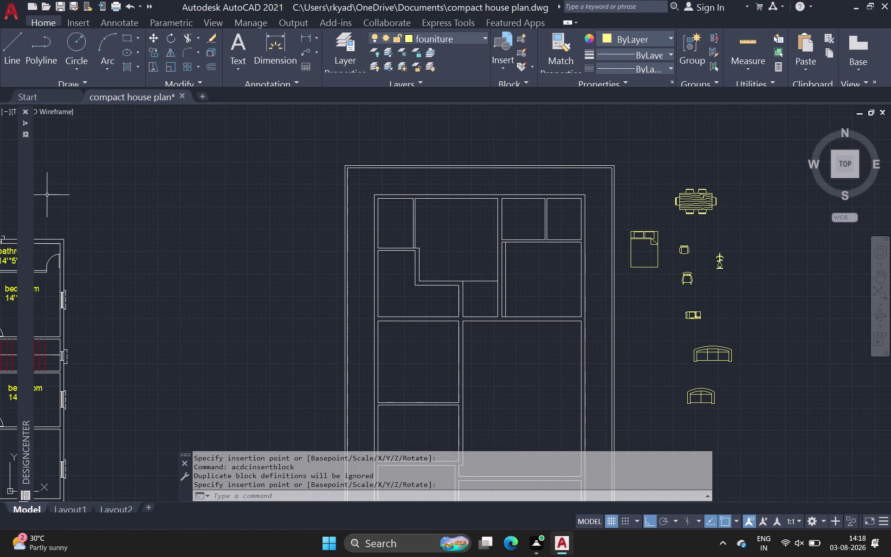
click(27, 196)
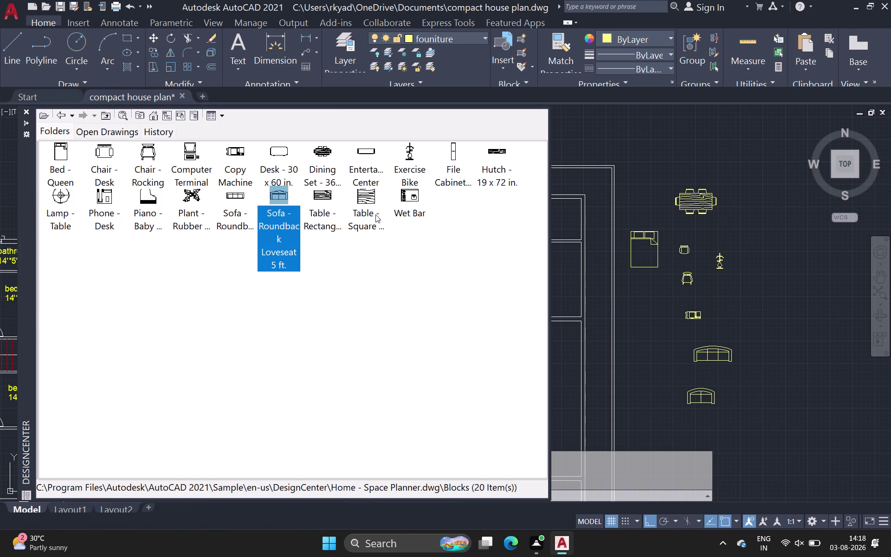
double_click(326, 195)
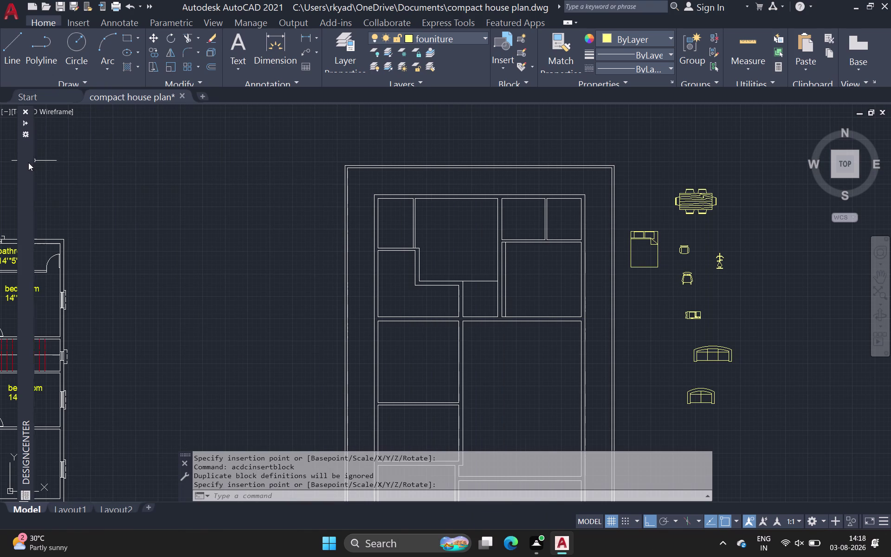
Insert the Table - Rectangular Woodgrain block, and try inserting the Wet Bar block.
click(28, 163)
double_click(327, 199)
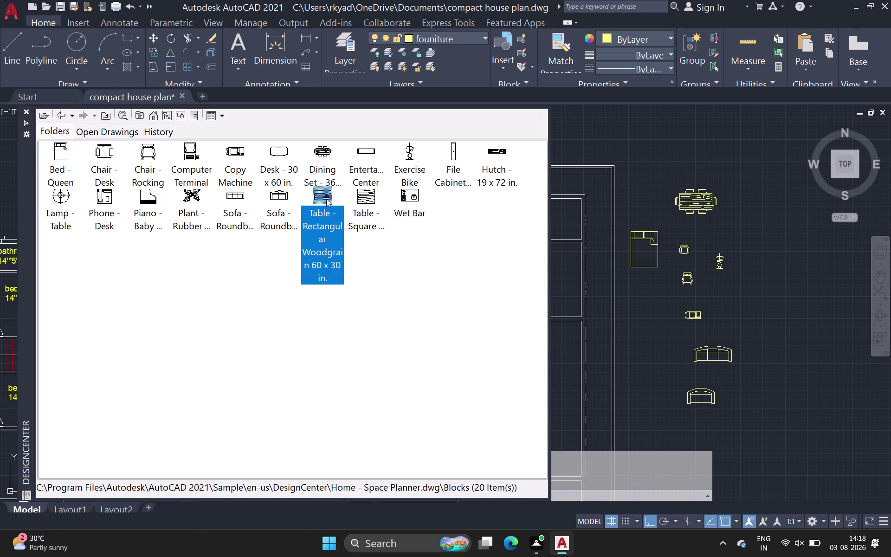
click(510, 342)
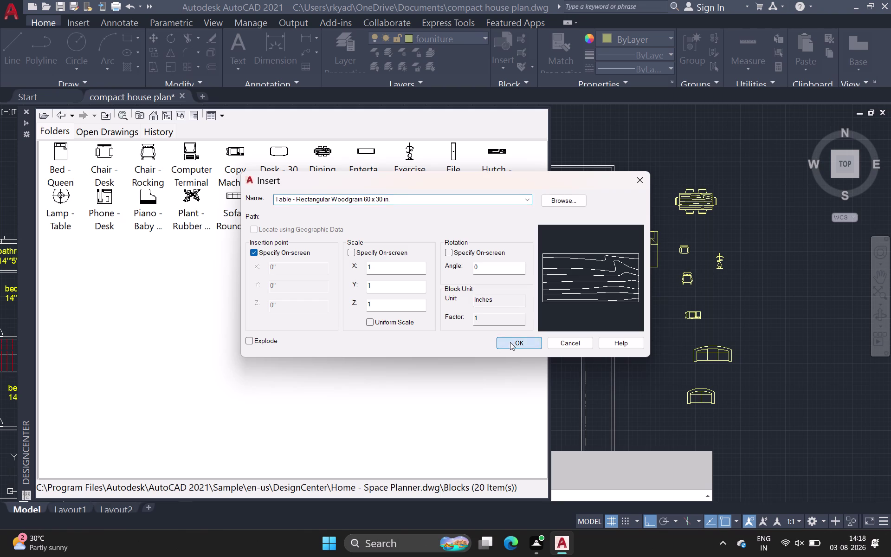
click(636, 325)
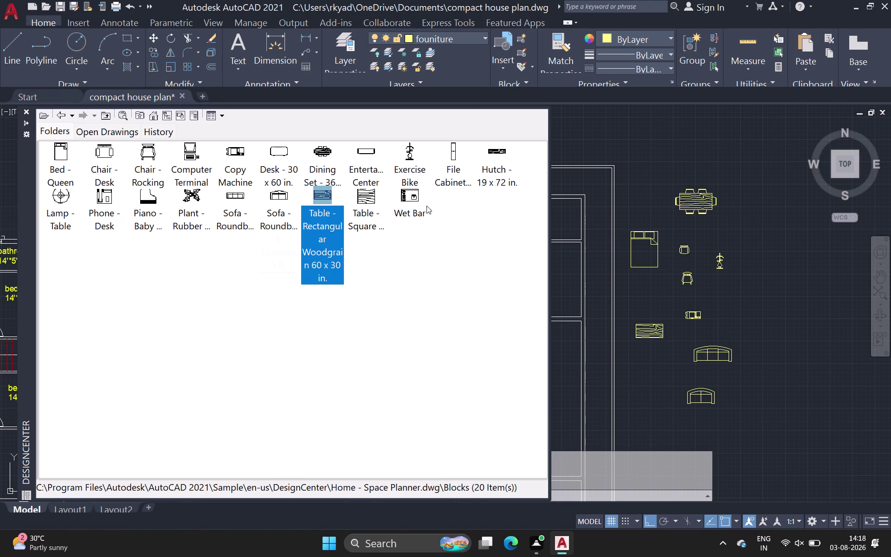
double_click(407, 200)
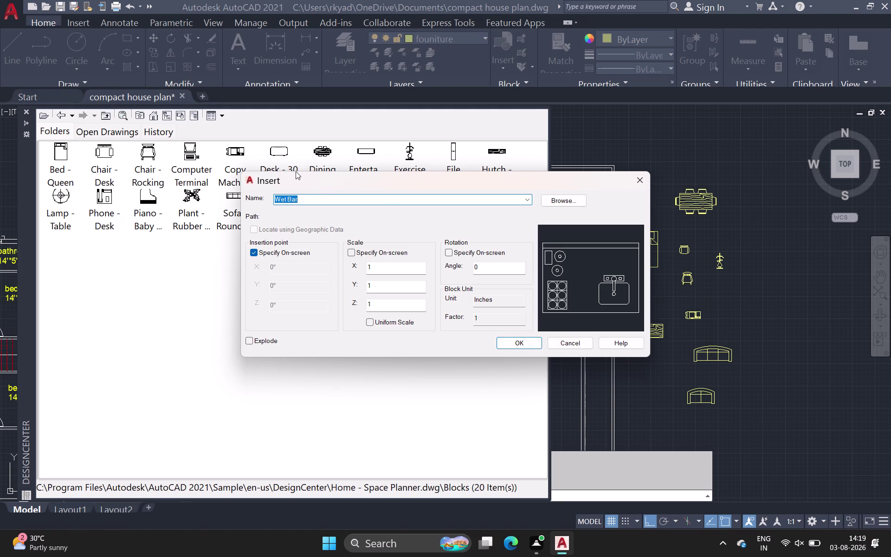
double_click(285, 158)
click(645, 177)
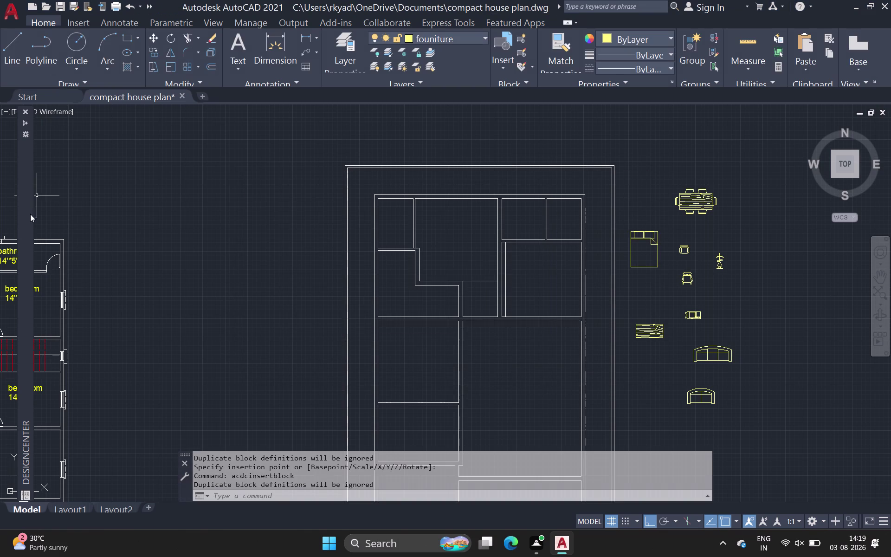
Insert the Desk - 30 x 60 block beside the furniture group.
click(27, 206)
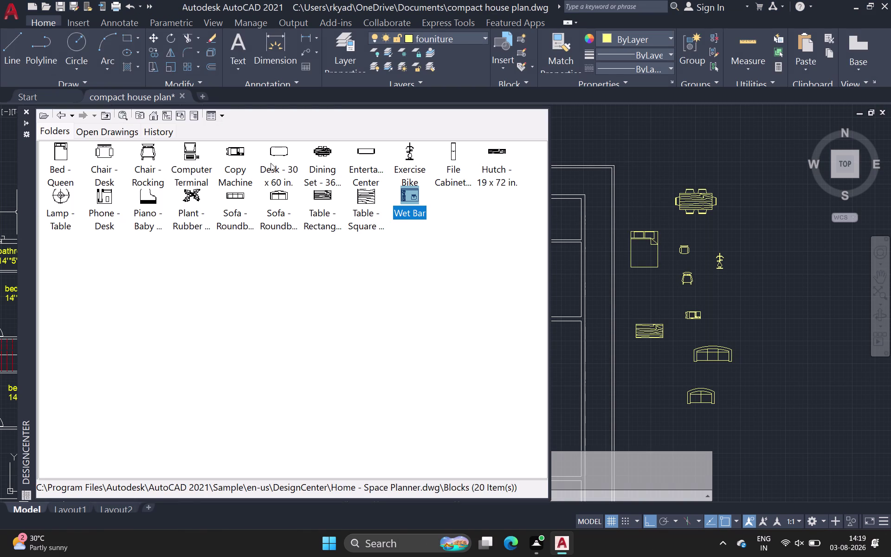
click(276, 154)
double_click(275, 154)
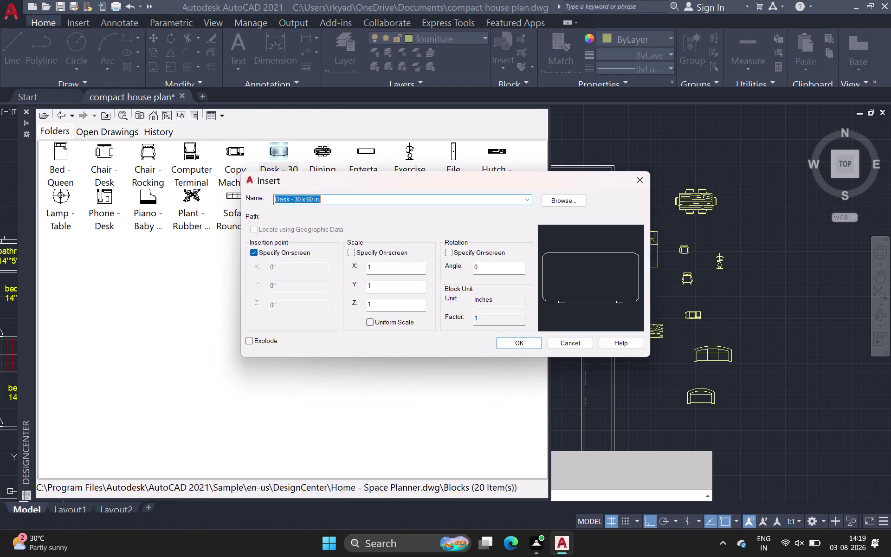
click(512, 340)
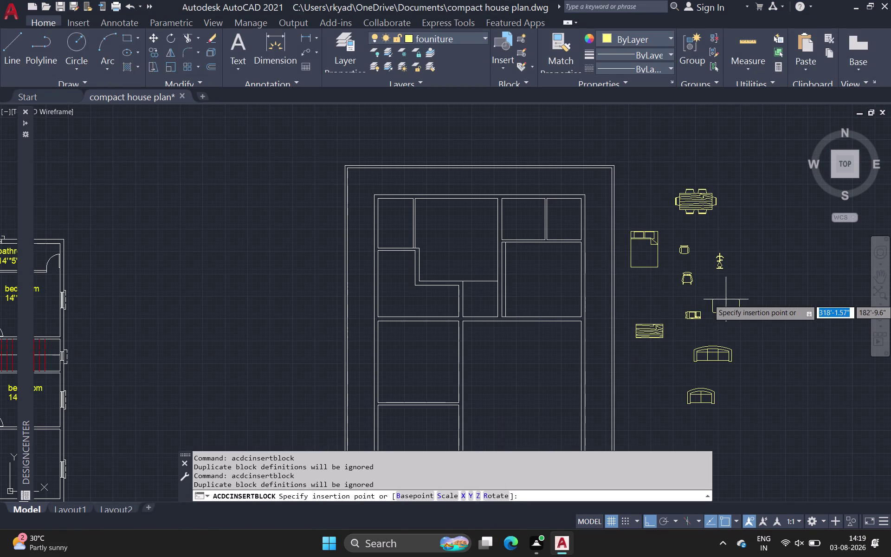
click(725, 298)
scroll(down, 3)
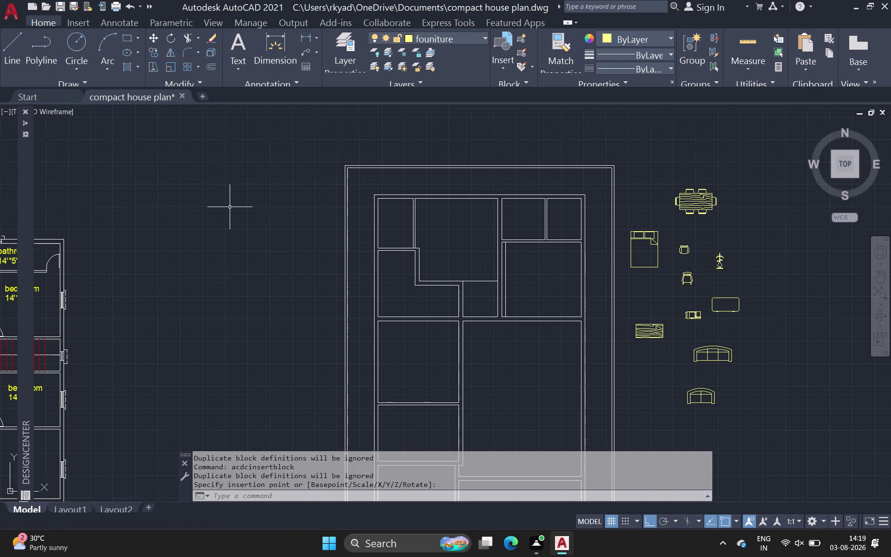
scroll(down, 3)
middle_drag(227, 206, 75, 205)
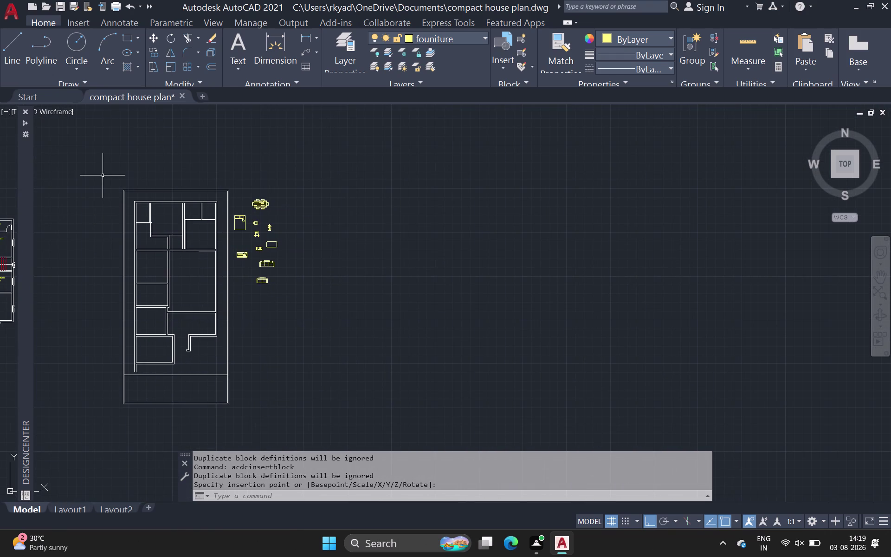
Place a car symbol from the Tool Palettes (TP) right of the furniture.
text(tp)
key(space)
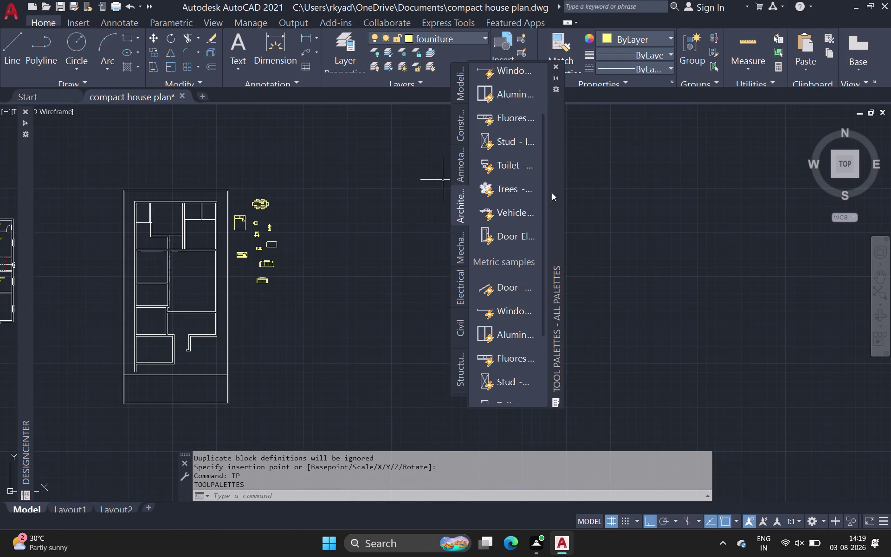
click(505, 211)
drag(519, 213, 327, 211)
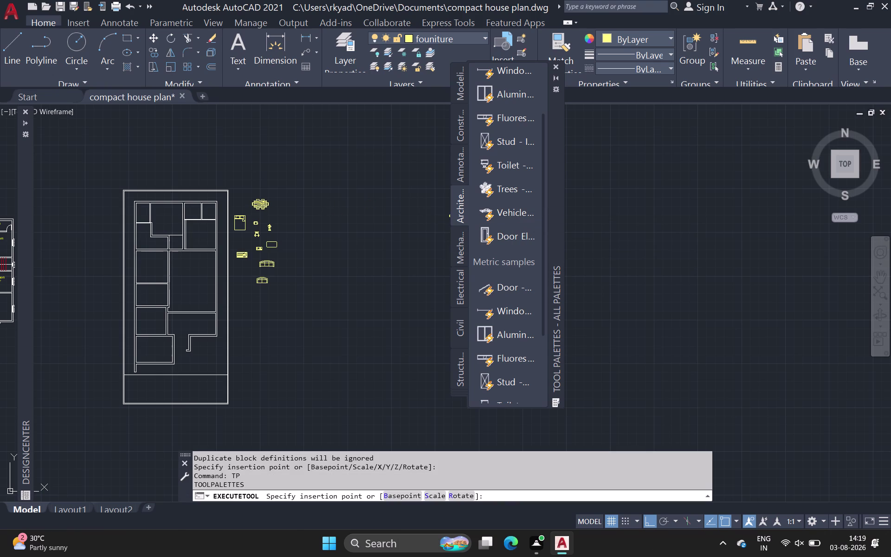
click(294, 211)
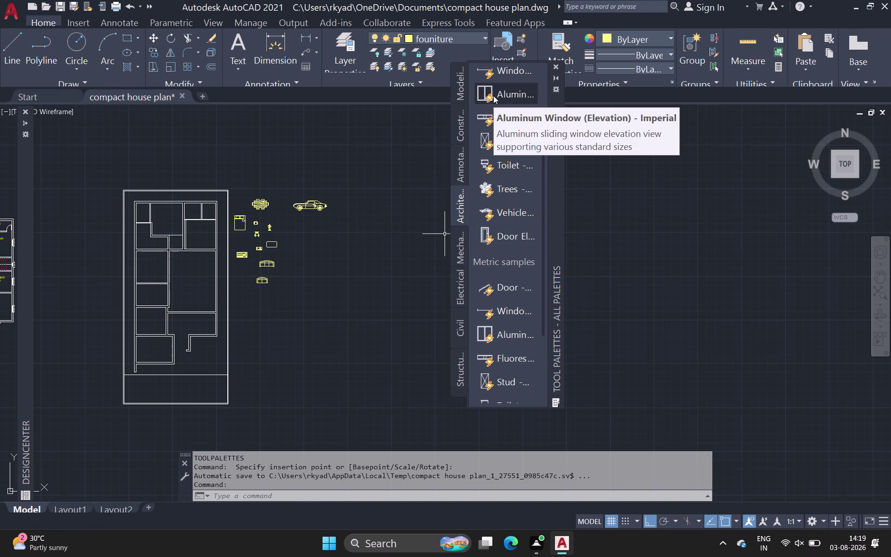
Drag the Door - Imperial sample beside the plan.
drag(493, 94, 295, 175)
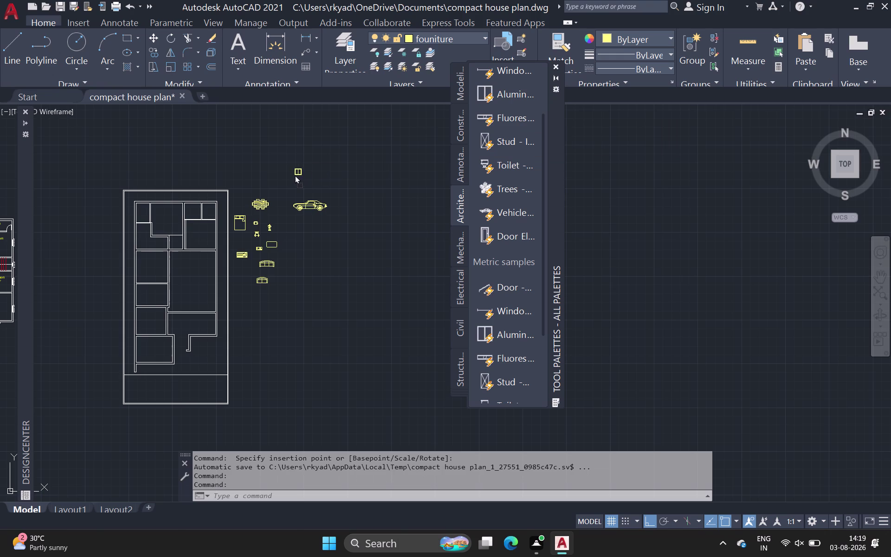
drag(295, 175, 293, 175)
drag(514, 68, 309, 156)
scroll(up, 3)
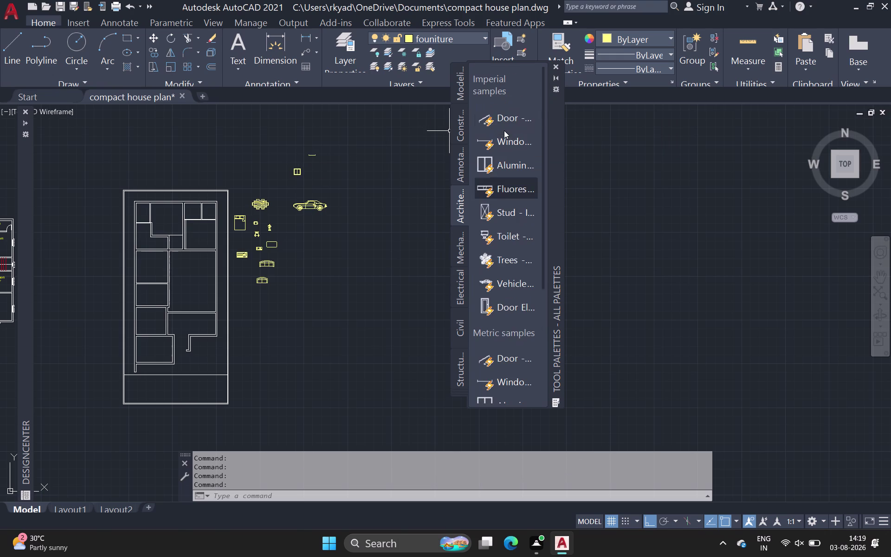
scroll(up, 3)
drag(505, 118, 326, 178)
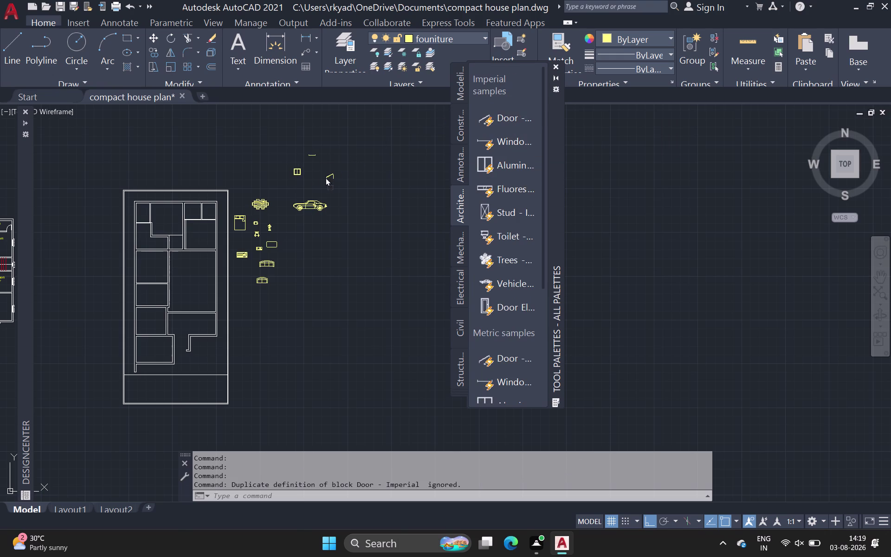
drag(326, 177, 317, 181)
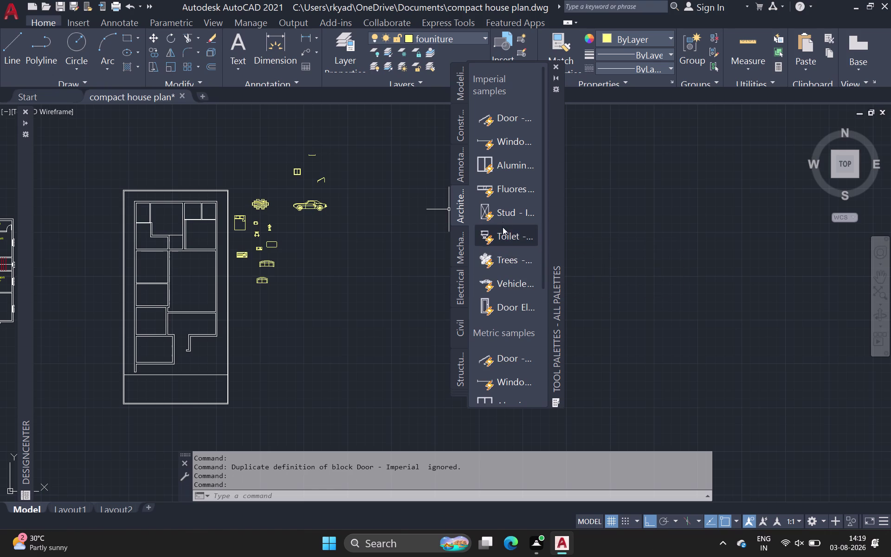
Place the Door Elevation - Imperial and Door - Metric samples beside the plan.
double_click(502, 306)
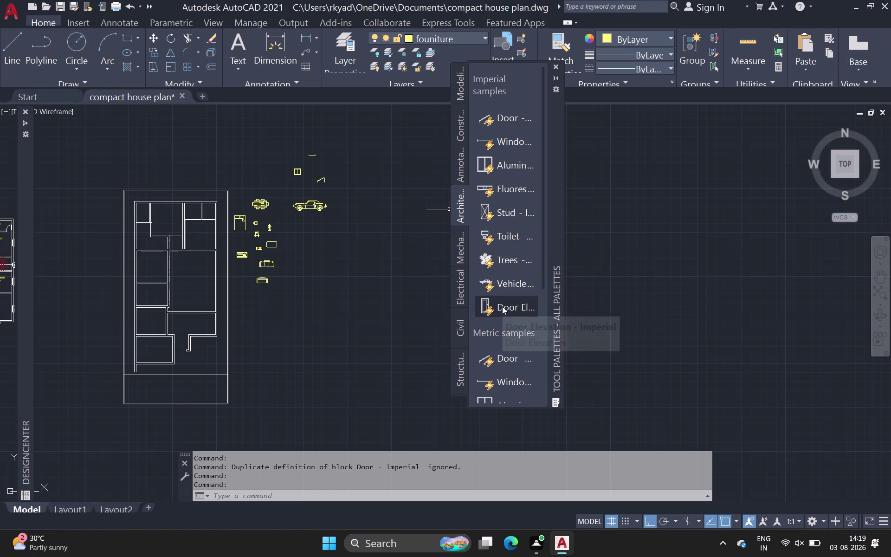
click(340, 245)
drag(518, 351, 484, 350)
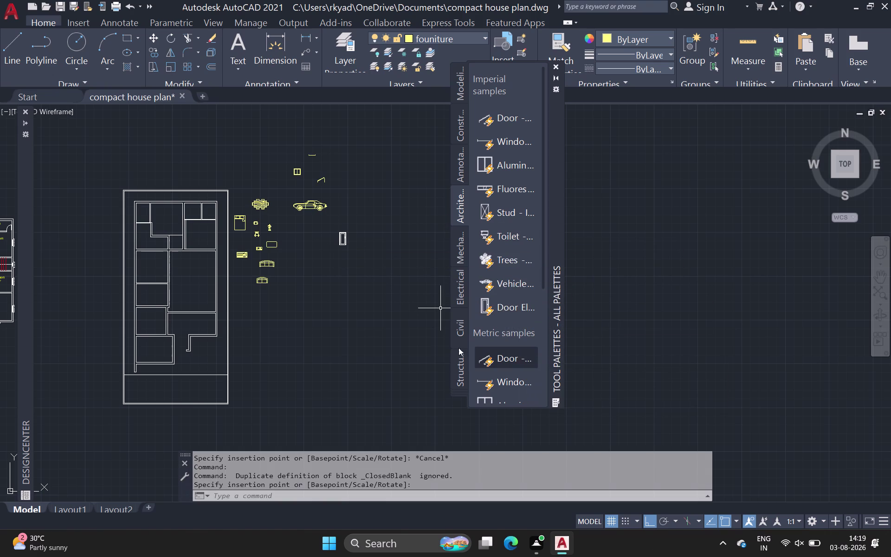
drag(483, 350, 305, 267)
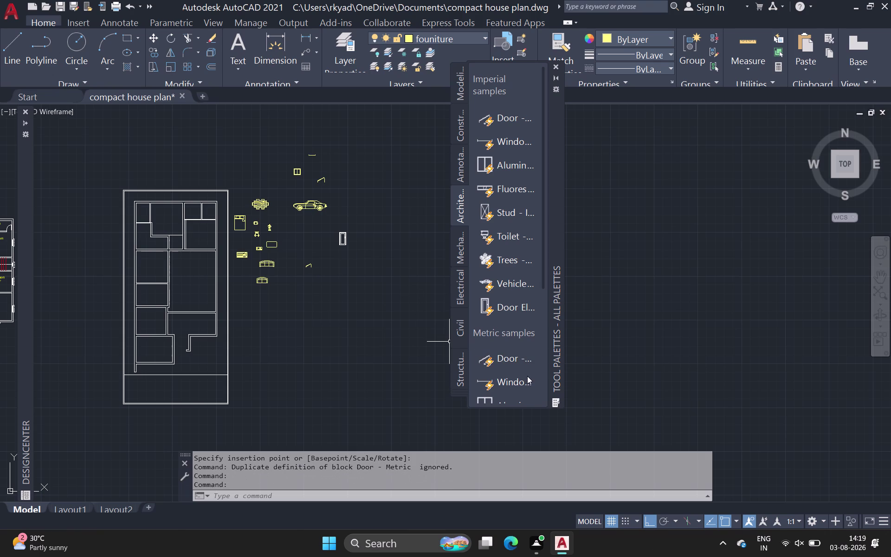
scroll(up, 3)
middle_drag(486, 338, 474, 291)
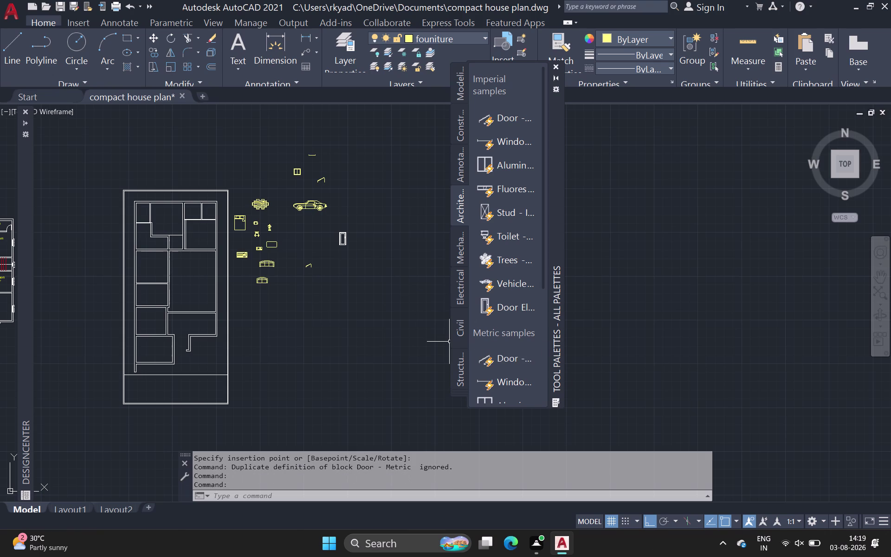
middle_drag(473, 291, 477, 246)
Place a second door elevation below the first one.
drag(515, 314, 336, 287)
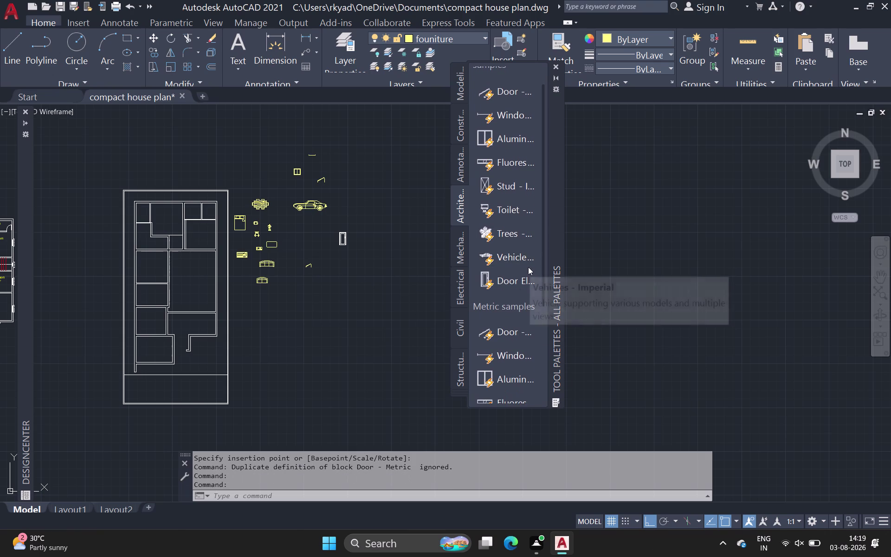
double_click(510, 278)
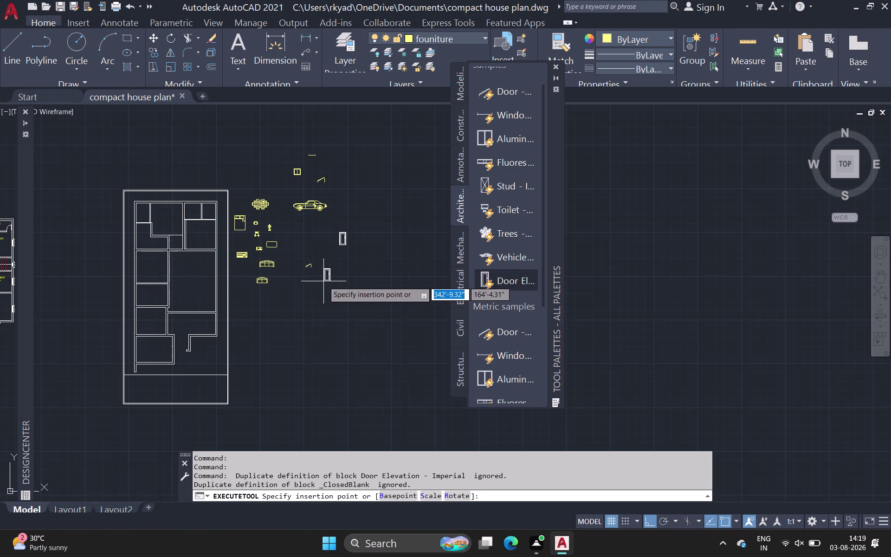
click(327, 281)
scroll(up, 3)
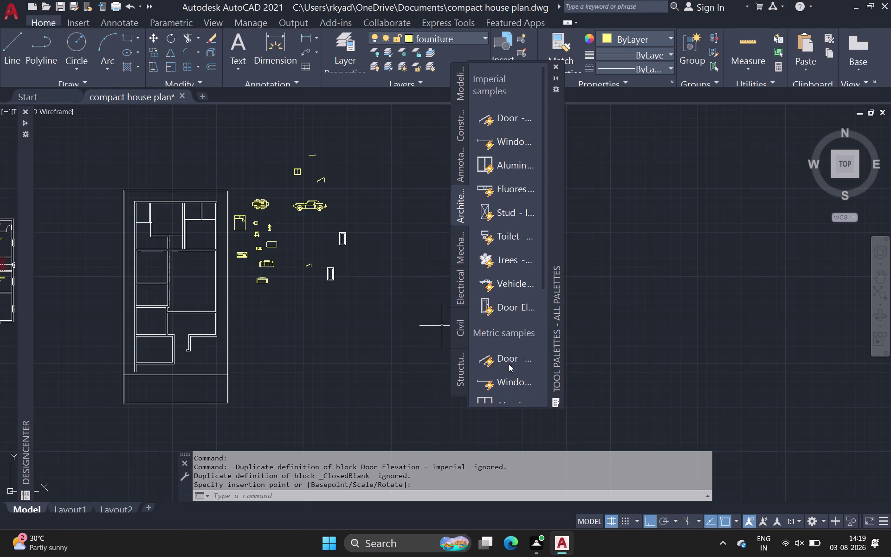
scroll(up, 3)
scroll(down, 3)
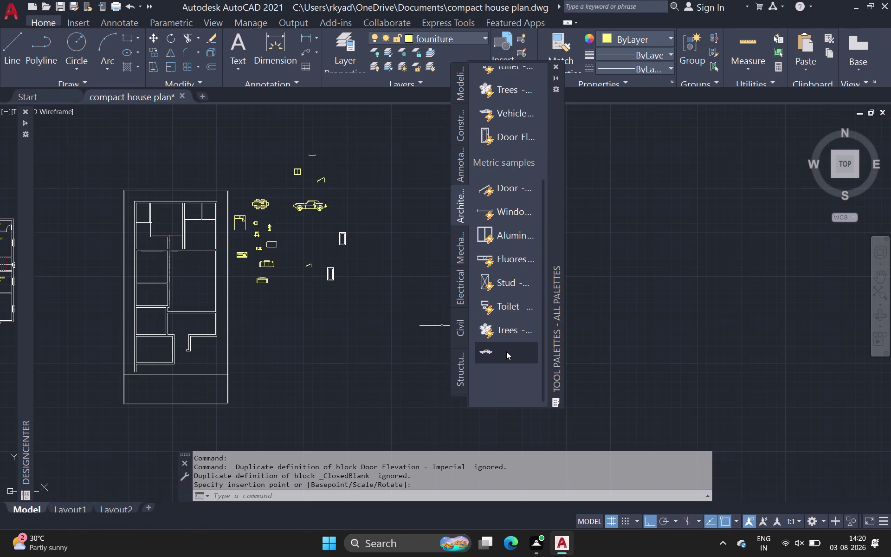
Place a tree symbol below the door elevations and close the Tool Palettes.
double_click(504, 330)
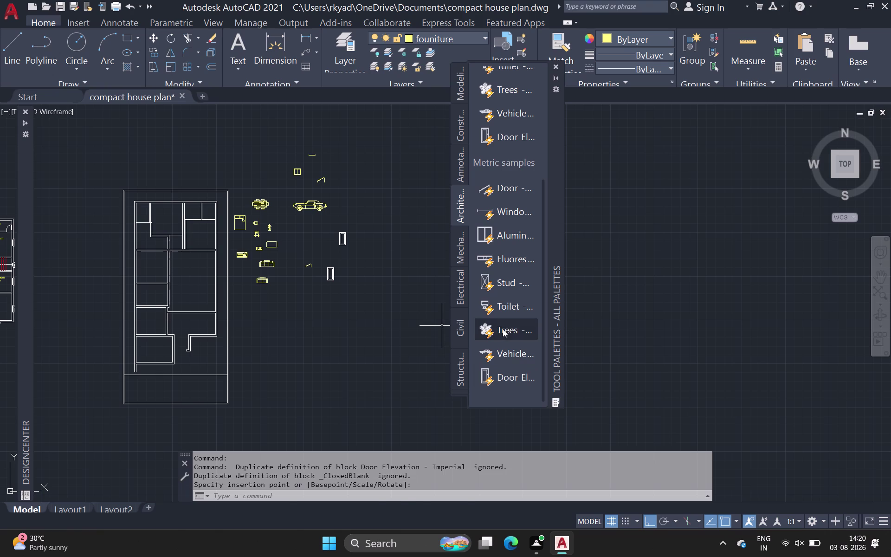
click(319, 301)
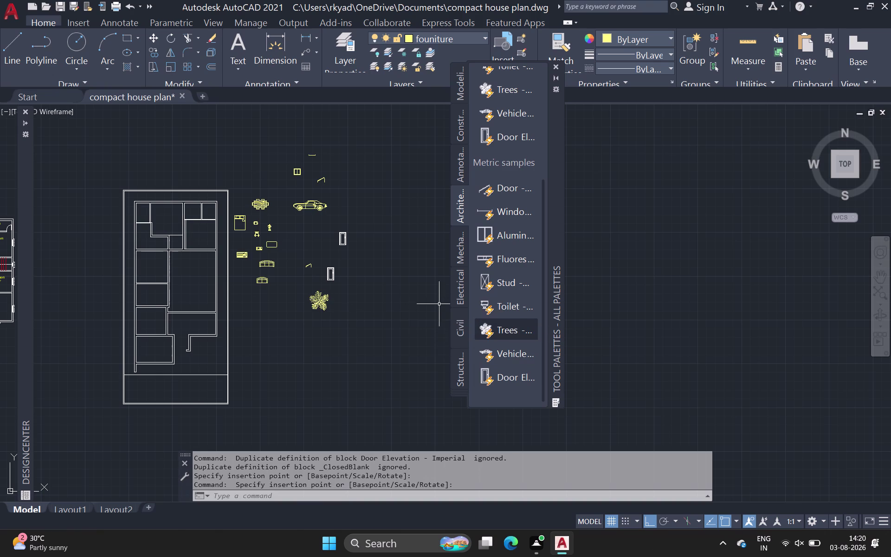
key(Escape)
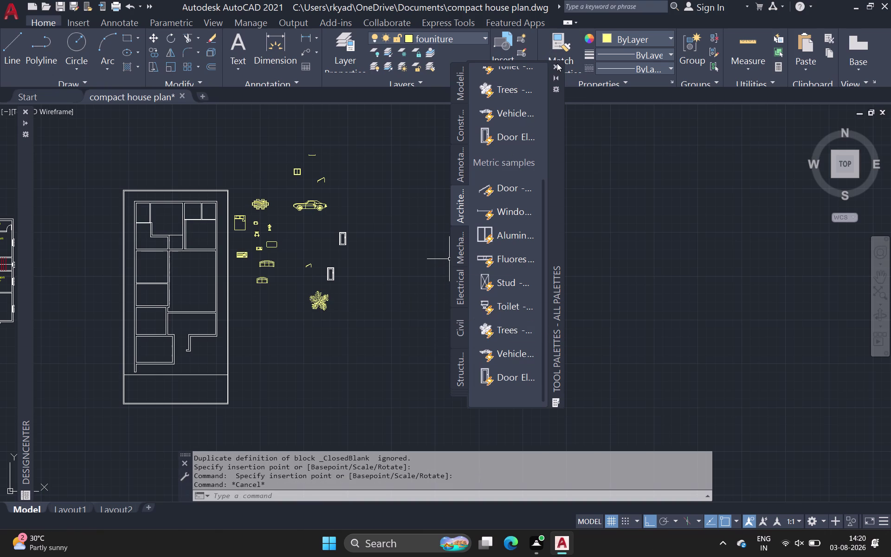
click(557, 63)
scroll(up, 3)
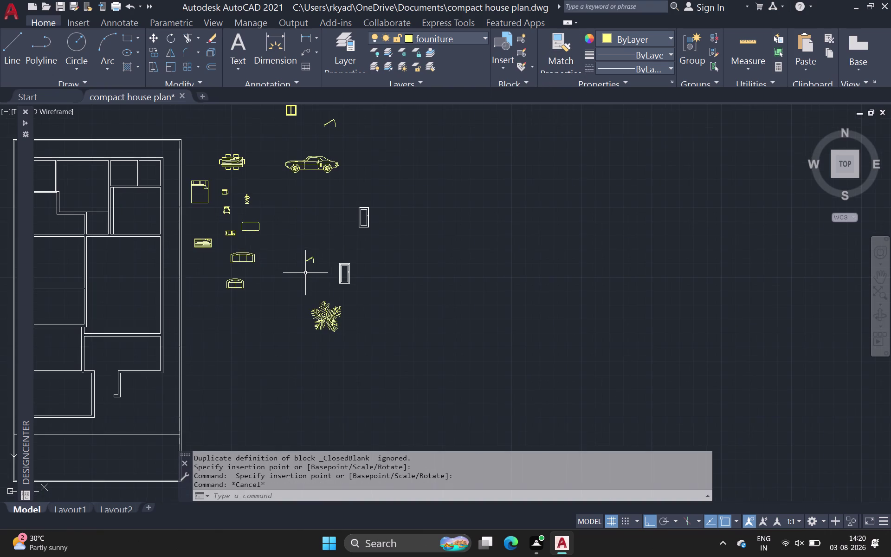
middle_drag(310, 278, 391, 237)
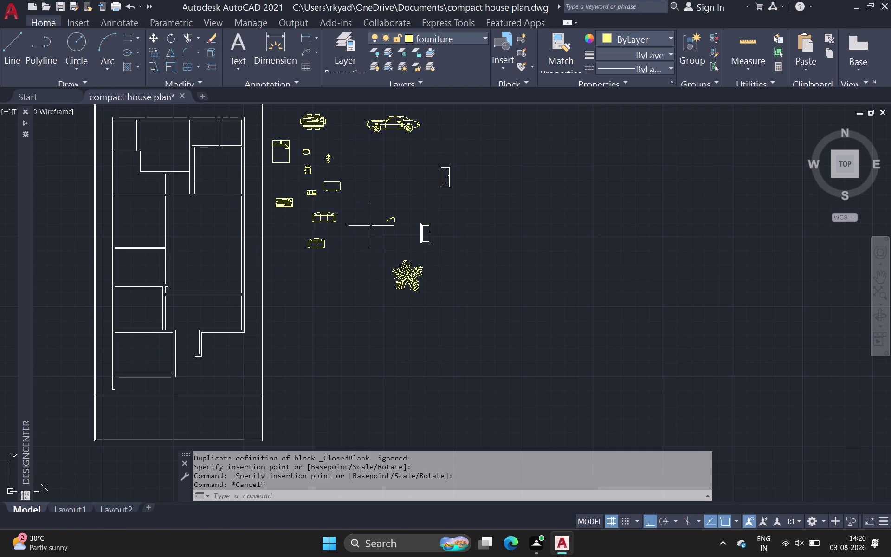
Copy the dining set into the lower-left room.
click(309, 117)
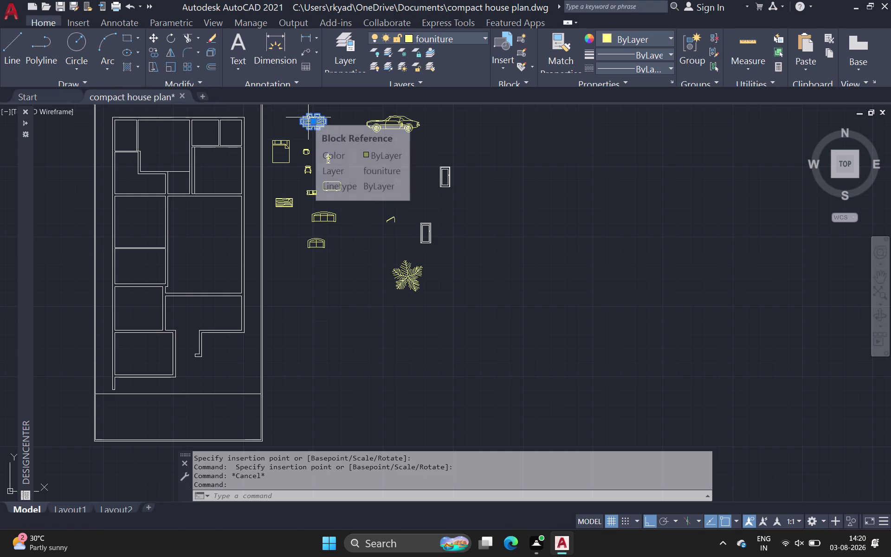
key(c)
key(o)
key(space)
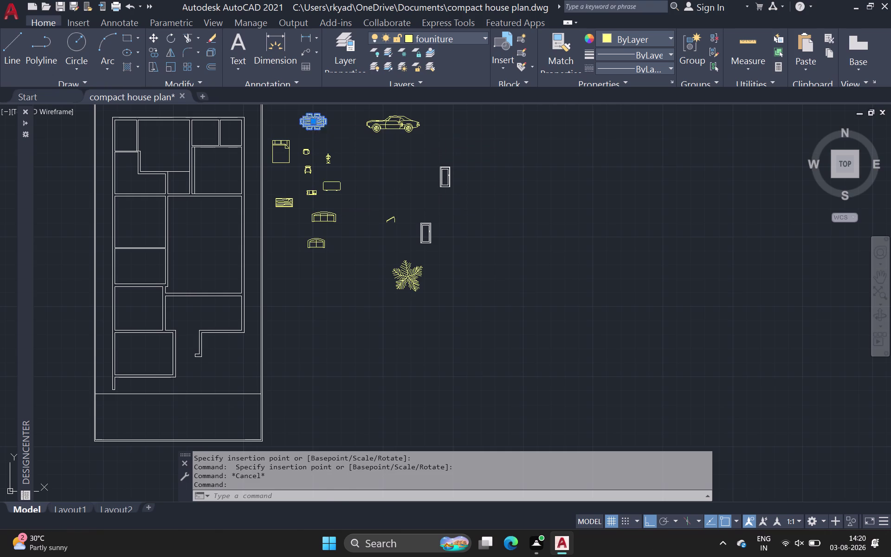
click(309, 119)
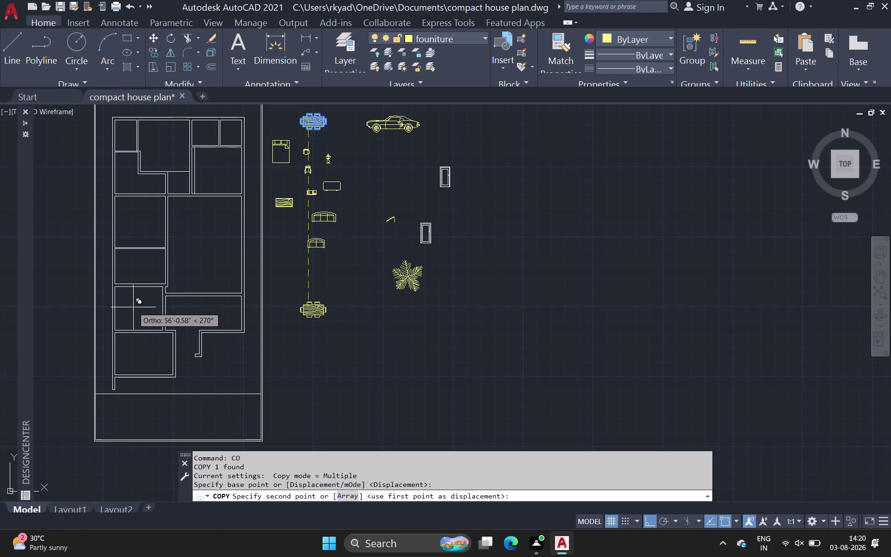
click(651, 522)
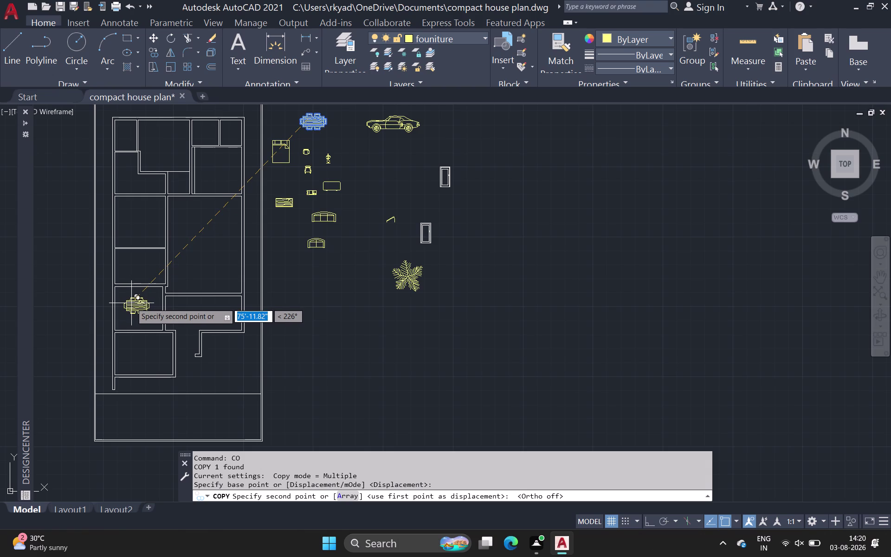
click(132, 303)
key(Escape)
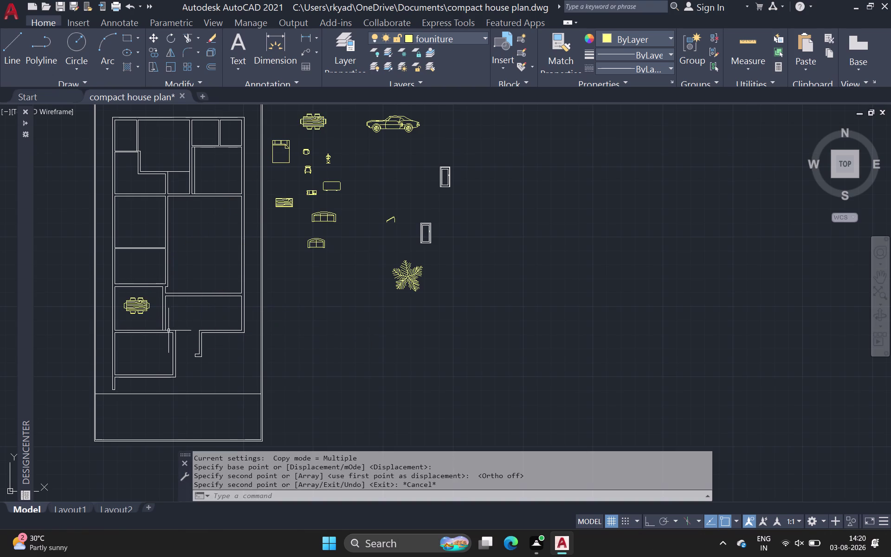
scroll(up, 3)
Resize the copied dining set with SCALE.
click(104, 279)
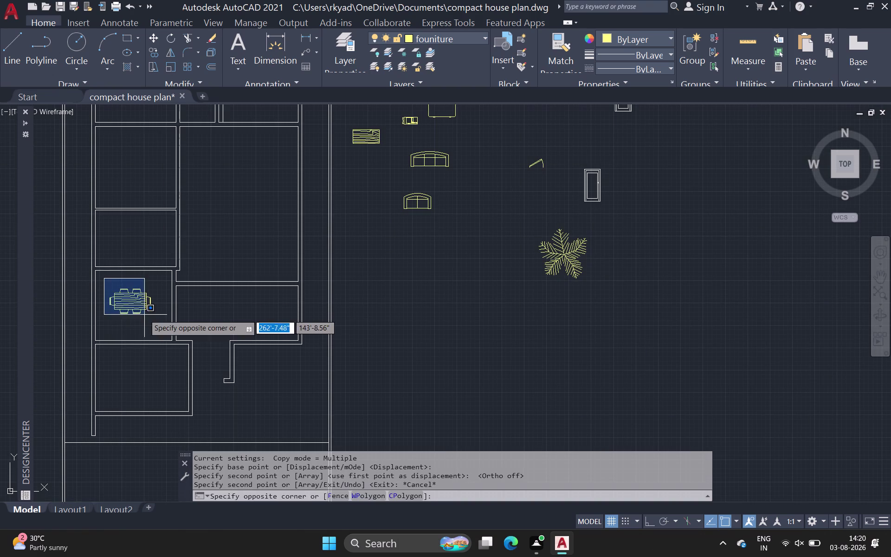
click(154, 321)
key(s)
key(c)
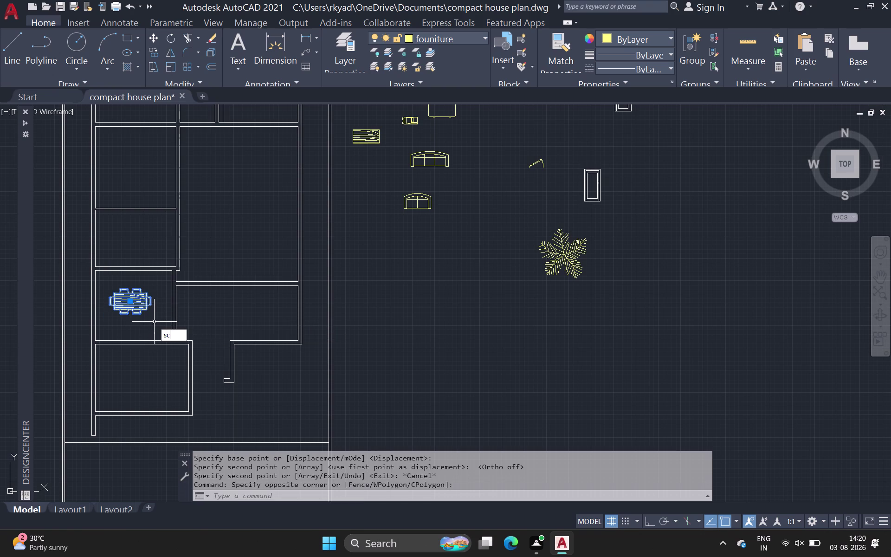
key(space)
key(space)
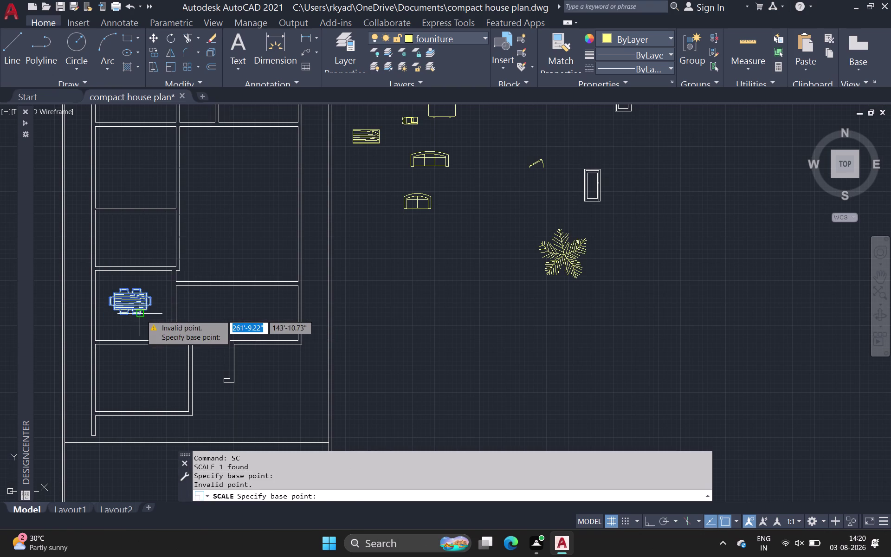
click(140, 310)
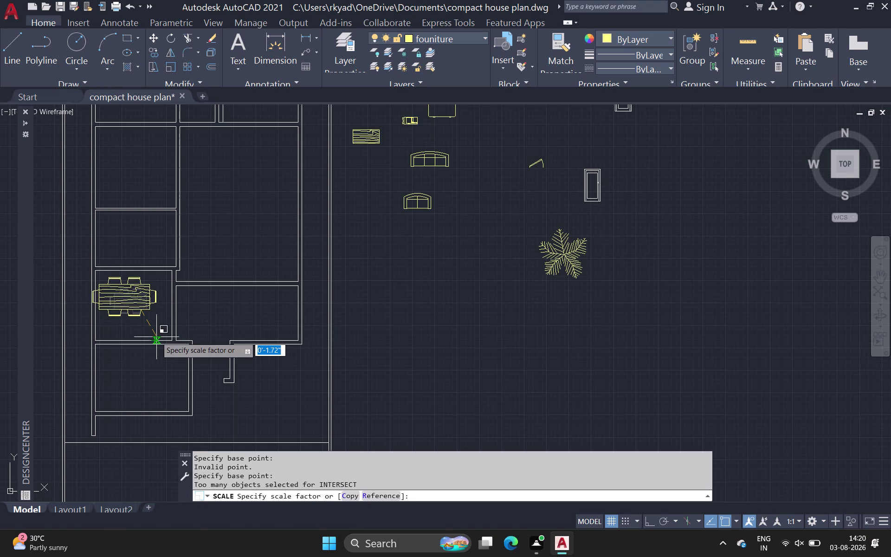
click(157, 337)
click(142, 308)
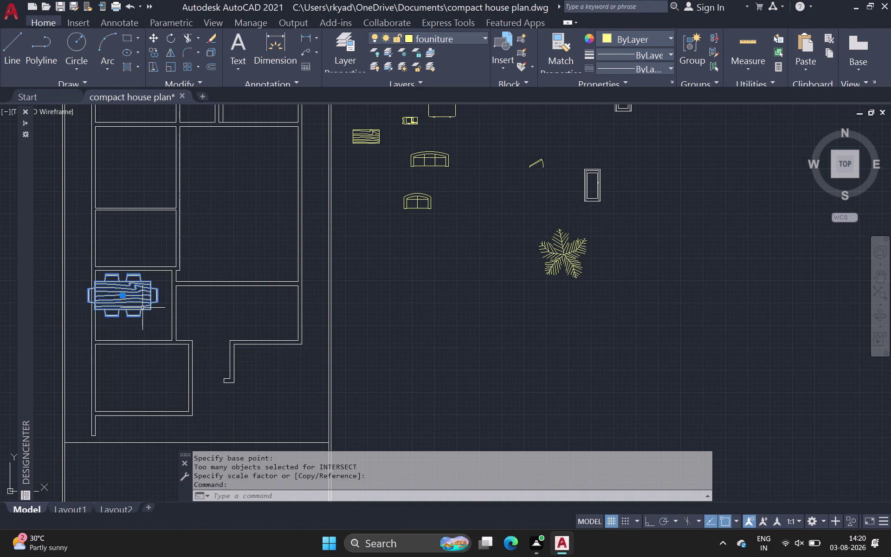
Move the dining set to fit inside the lower-left room.
key(m)
key(space)
click(138, 304)
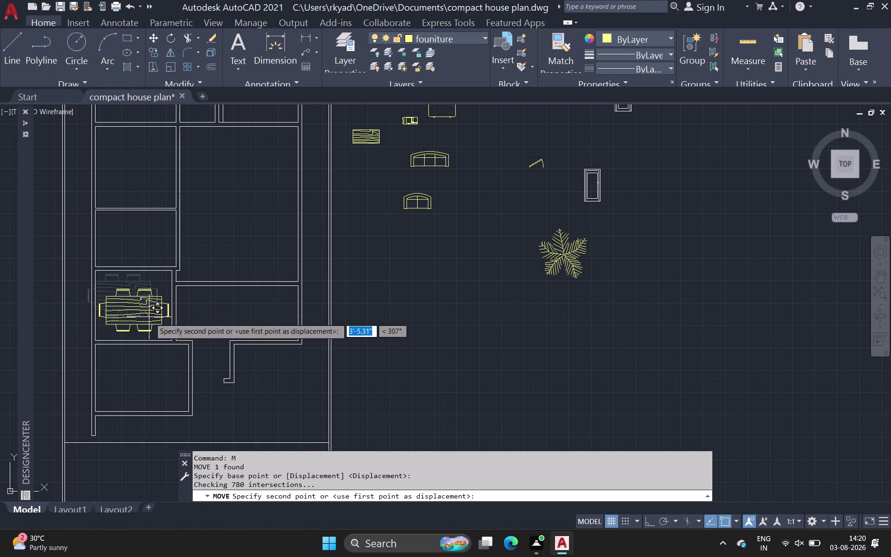
click(150, 315)
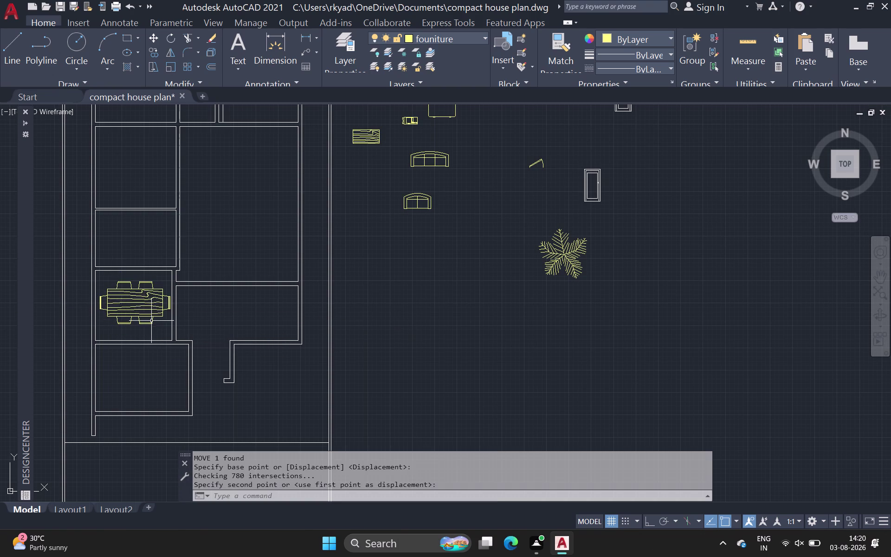
key(Escape)
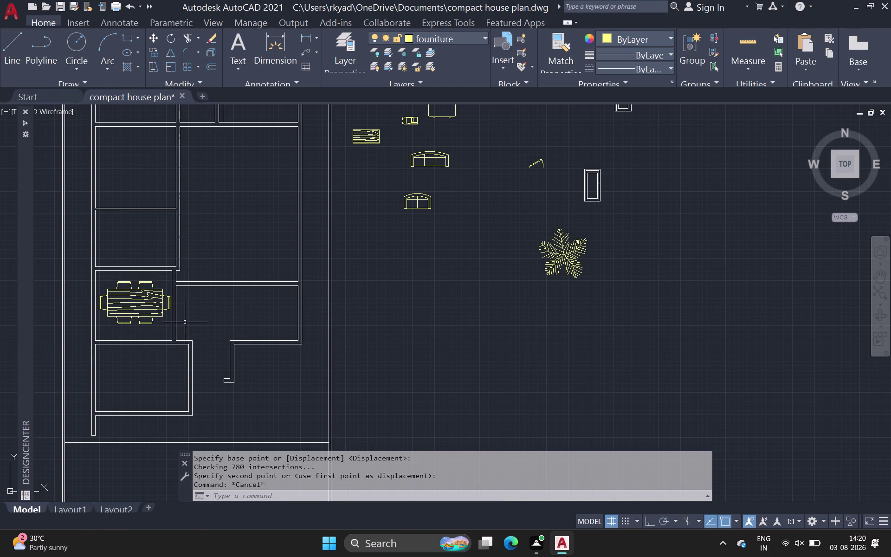
Rescale the dining set again, cancelling a started move.
click(154, 311)
text(sc)
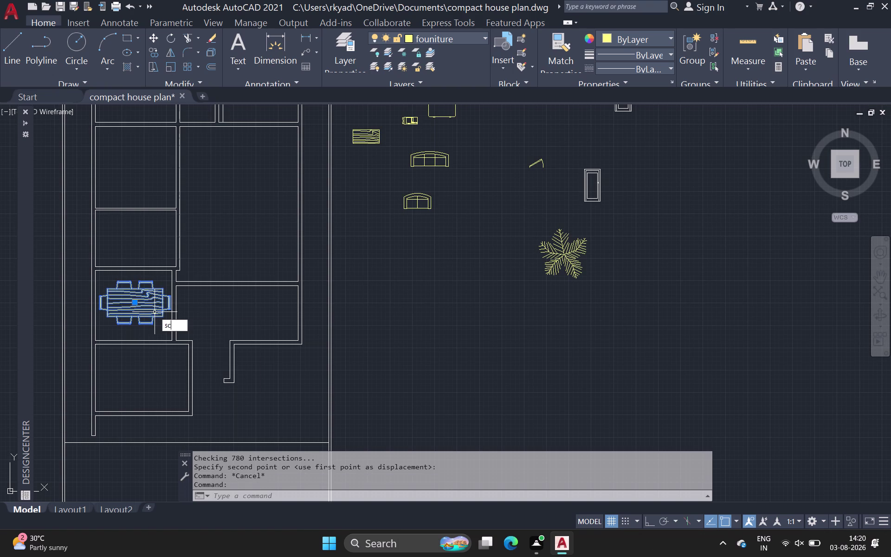
key(space)
click(162, 316)
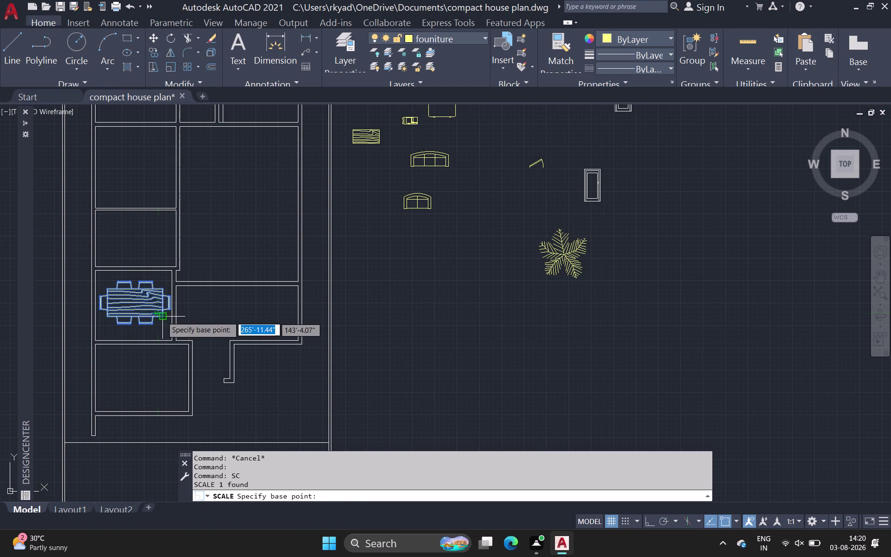
click(139, 300)
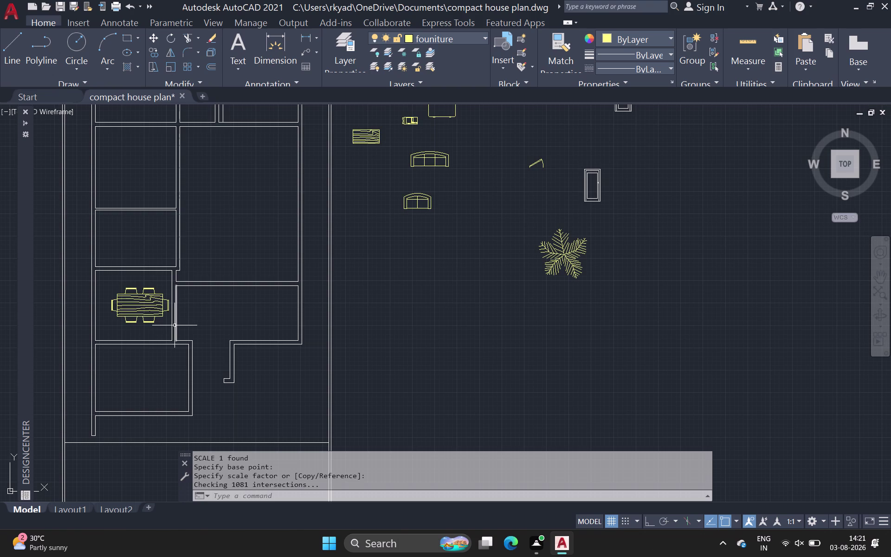
text(m)
key(space)
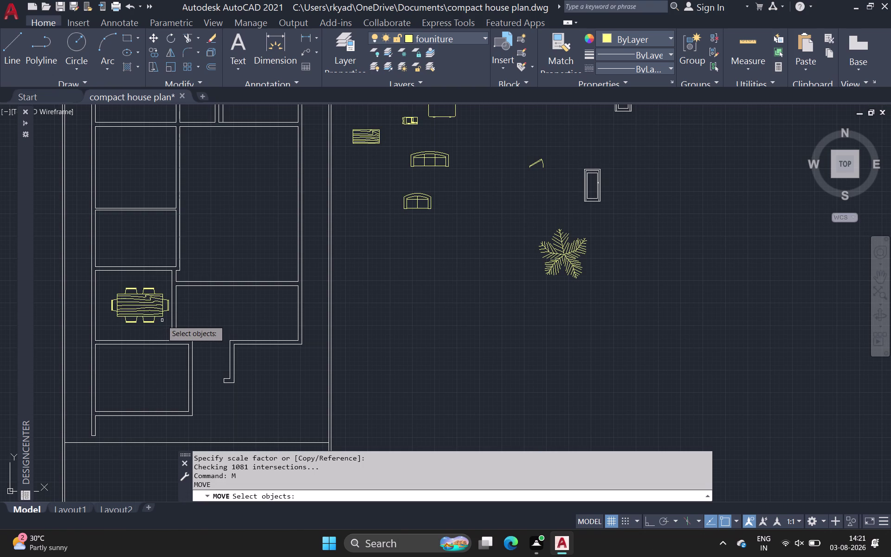
key(Escape)
Move the dining set slightly further left within its room.
click(159, 314)
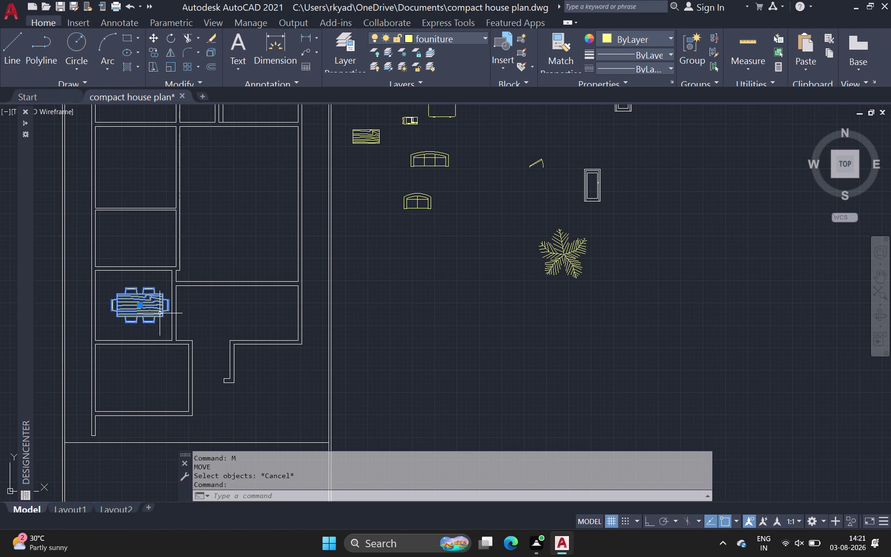
text(m)
key(space)
click(159, 314)
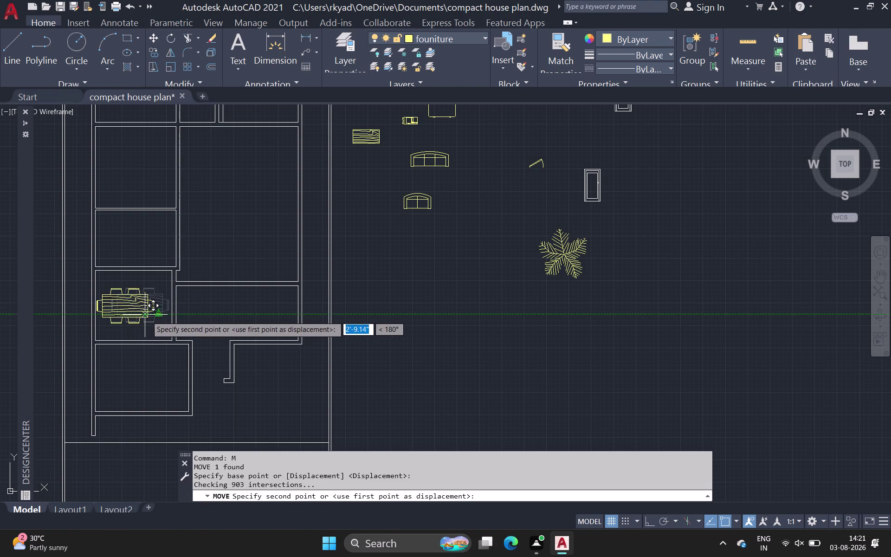
click(151, 316)
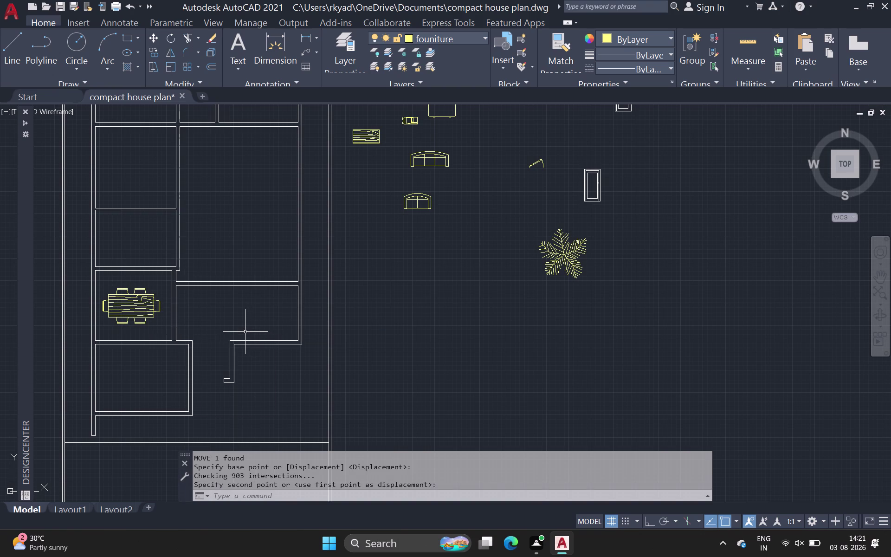
Pan to the loose blocks and window-select the woodgrain table.
scroll(down, 3)
middle_drag(389, 265, 353, 345)
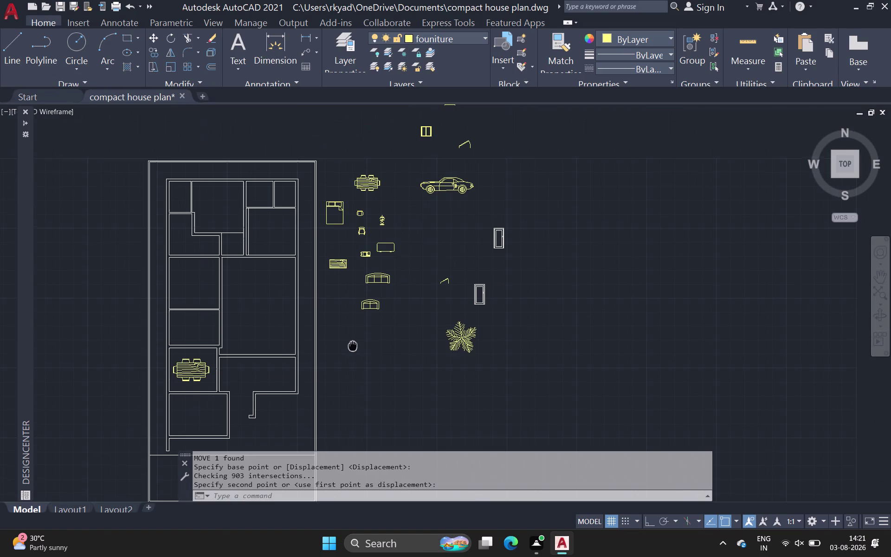
middle_drag(353, 345, 352, 341)
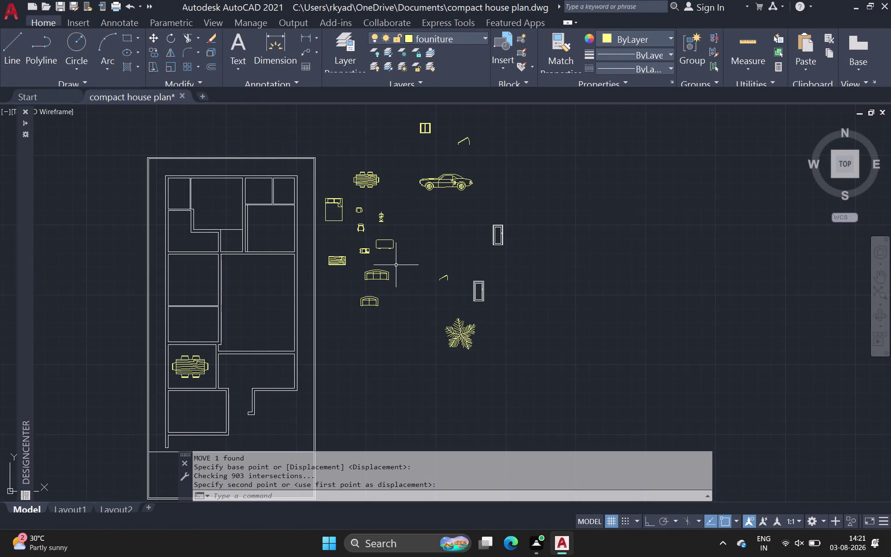
scroll(up, 3)
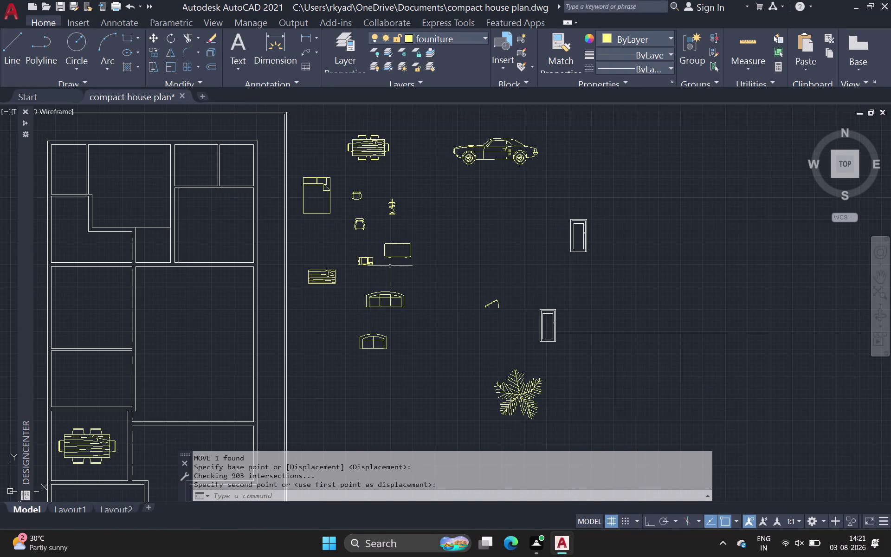
scroll(up, 3)
click(274, 292)
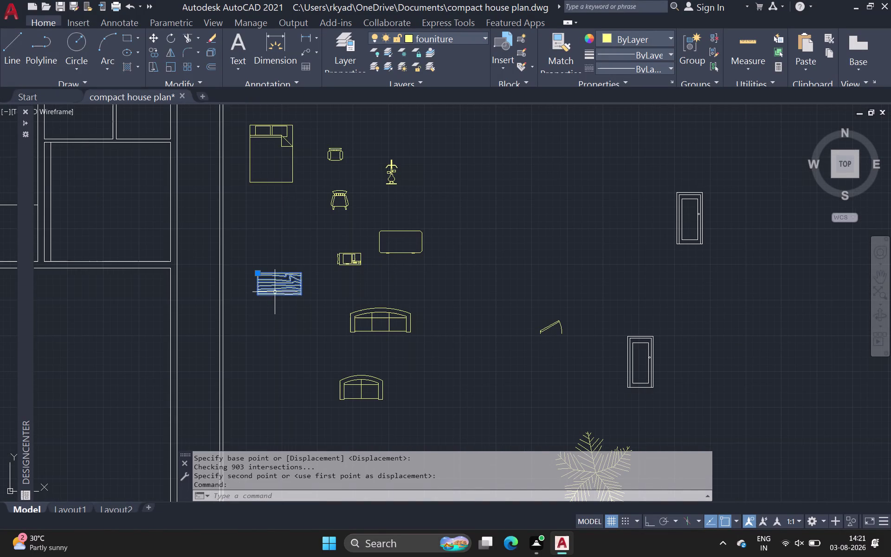
drag(246, 262, 246, 266)
click(329, 315)
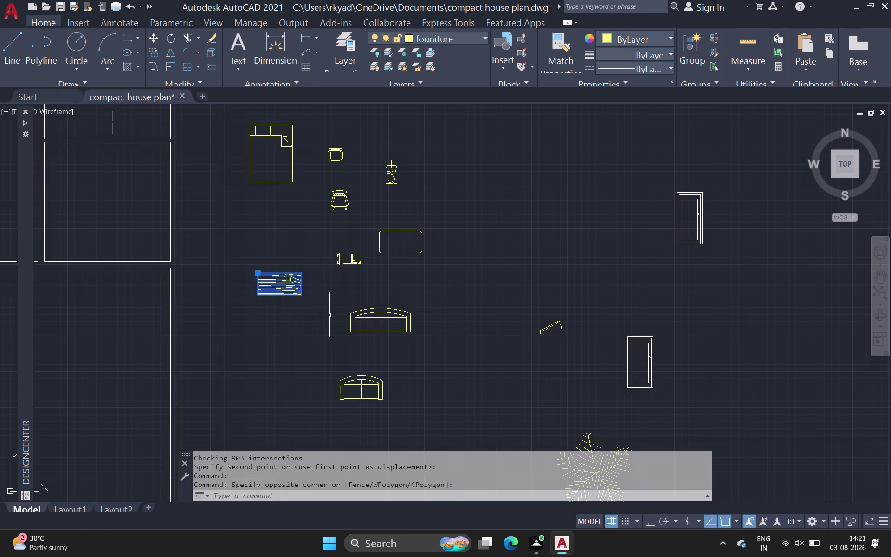
Scale the woodgrain table up to roughly twice its size.
text(sc)
key(space)
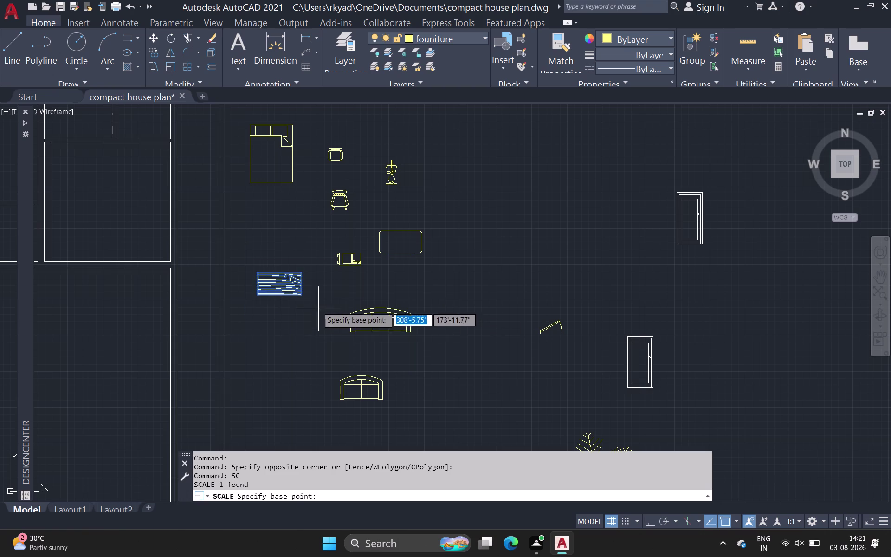
drag(301, 295, 303, 302)
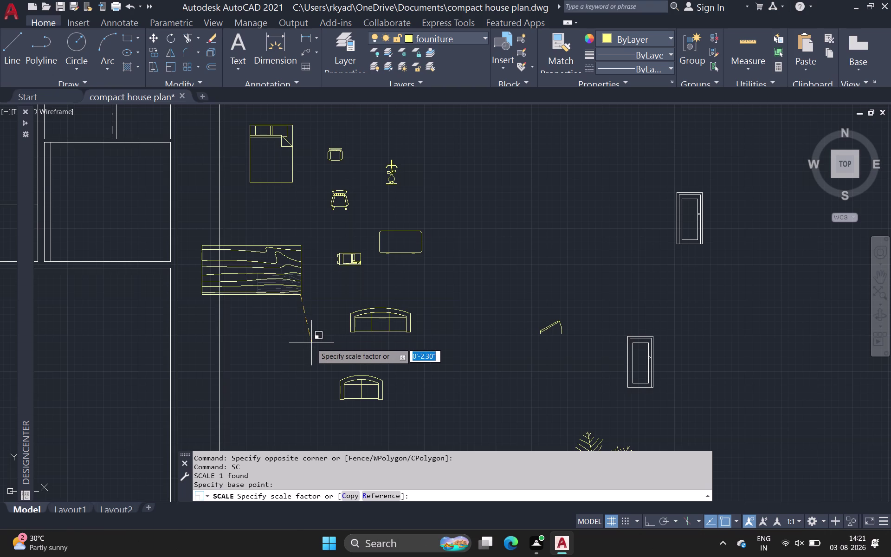
click(311, 343)
Reselect the enlarged woodgrain table and start copying it with CO.
click(289, 291)
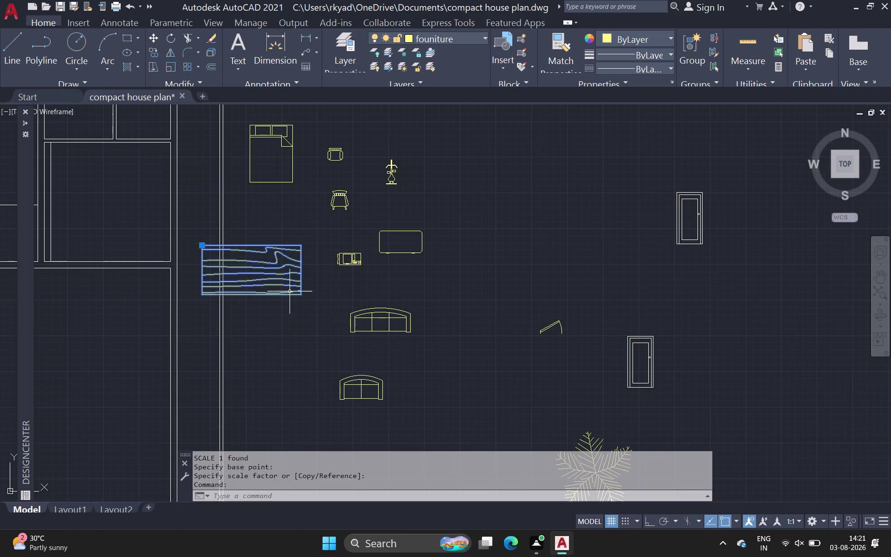
key(c)
key(o)
key(space)
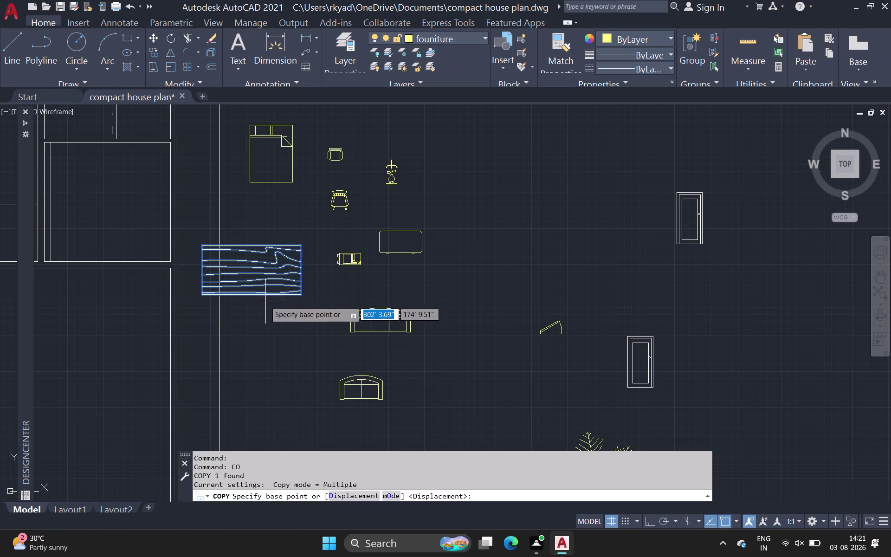
click(262, 295)
scroll(down, 3)
middle_drag(191, 391, 310, 280)
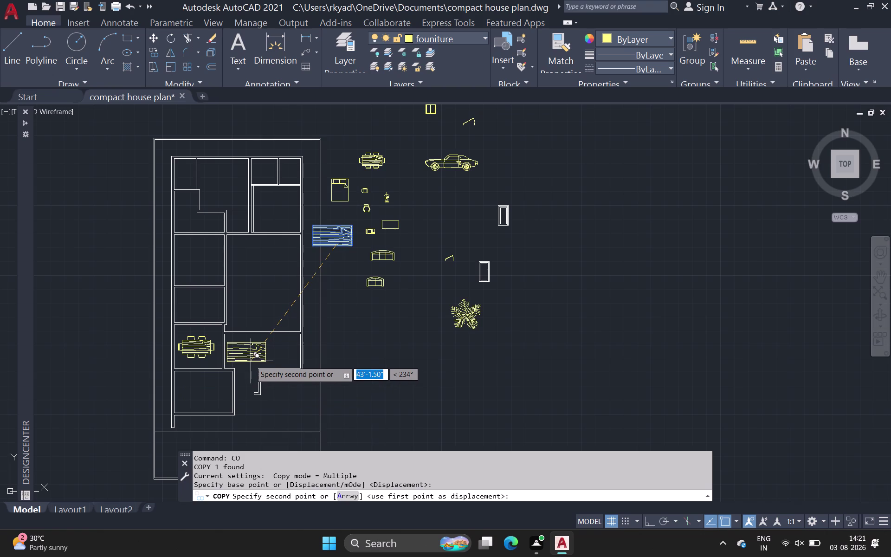
click(208, 401)
key(Escape)
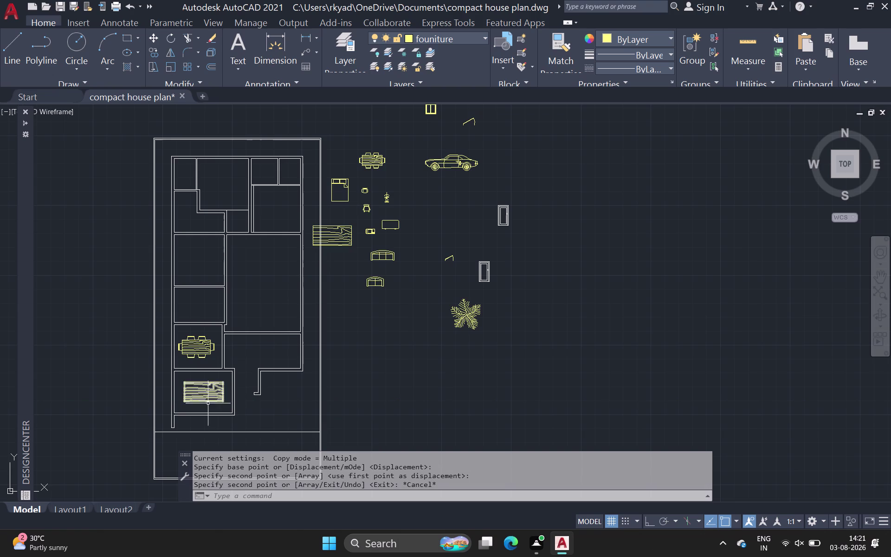
scroll(up, 3)
click(178, 380)
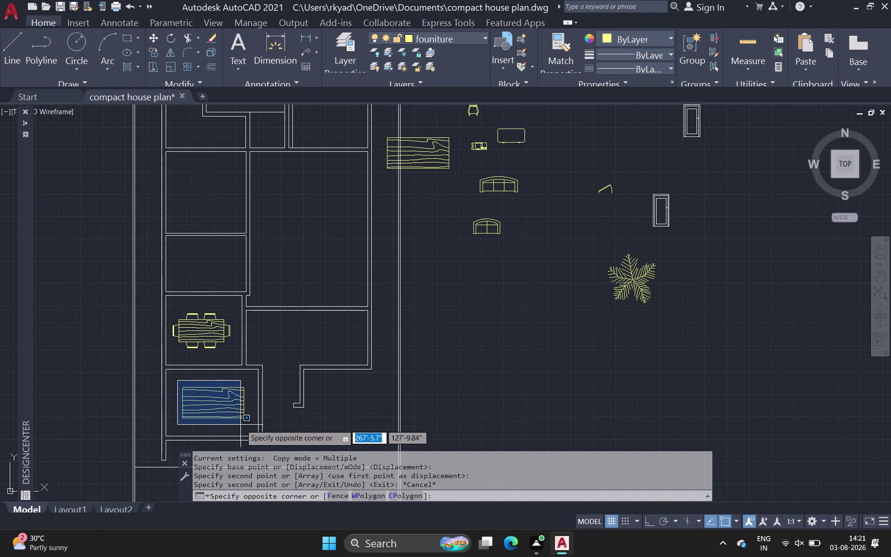
click(254, 425)
key(s)
key(c)
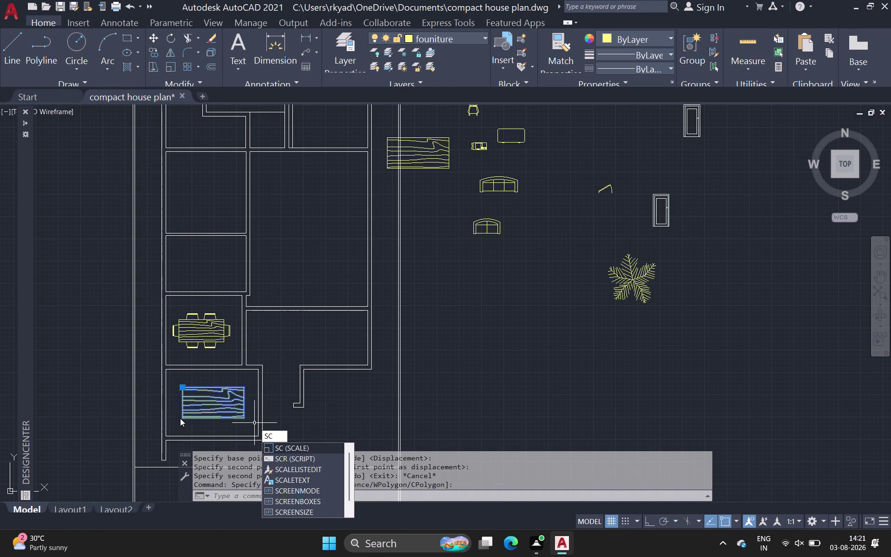
key(space)
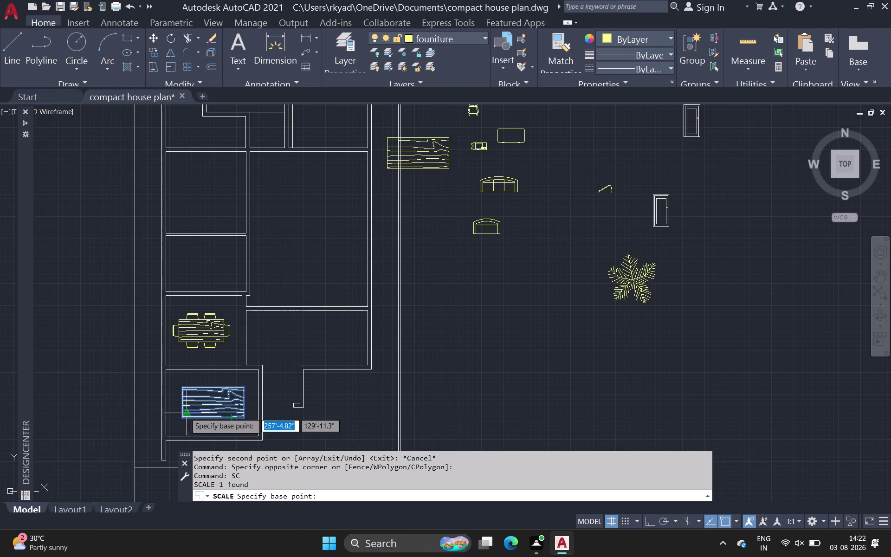
click(183, 418)
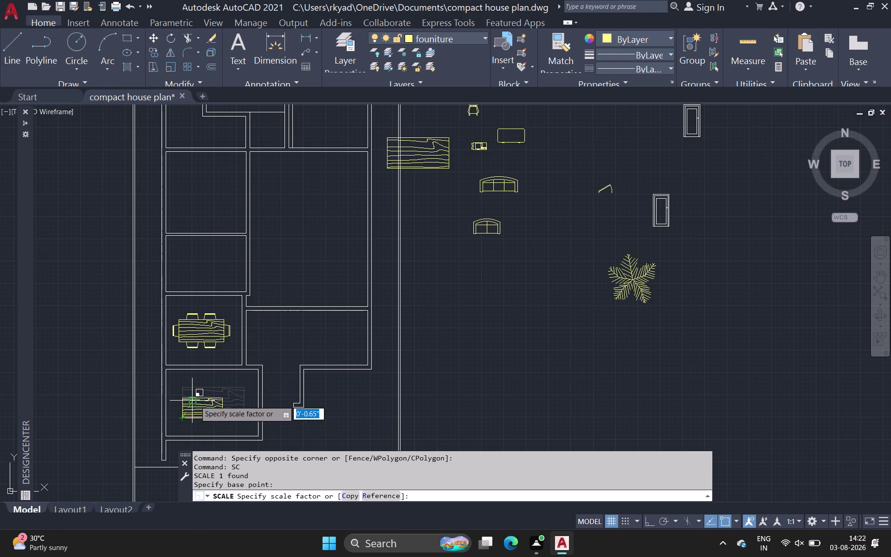
click(198, 399)
click(202, 405)
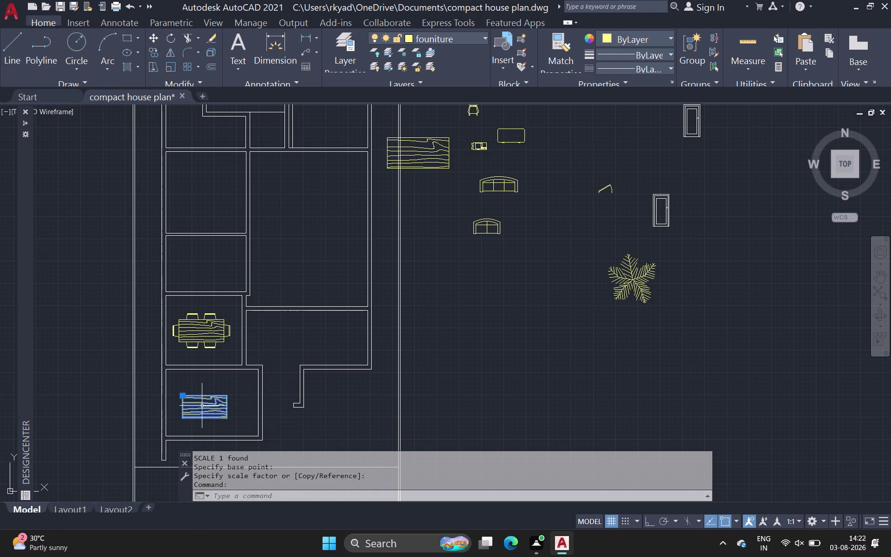
text(m)
key(space)
click(203, 405)
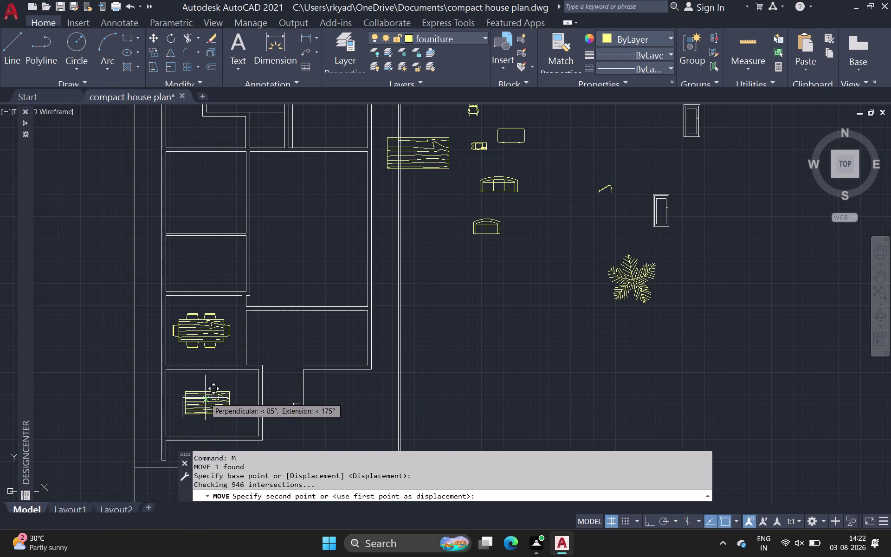
key(Escape)
click(206, 399)
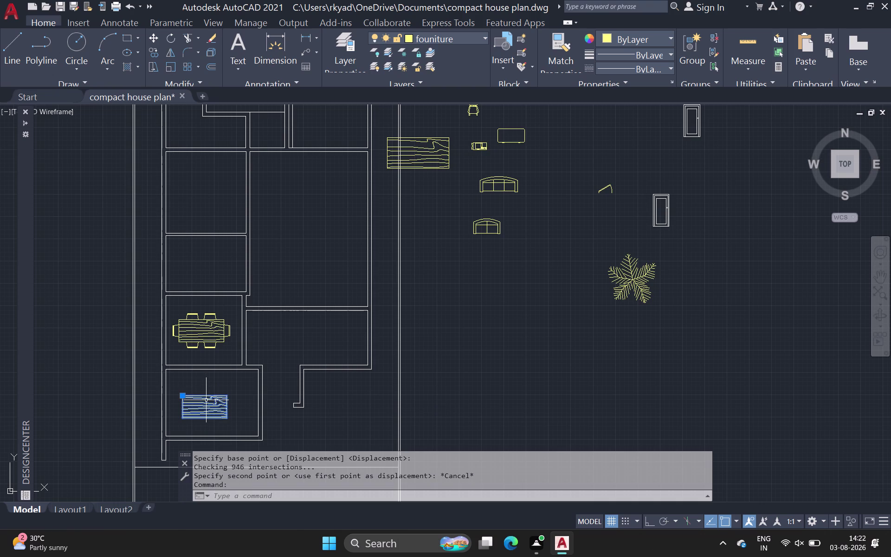
text(m)
key(space)
click(206, 400)
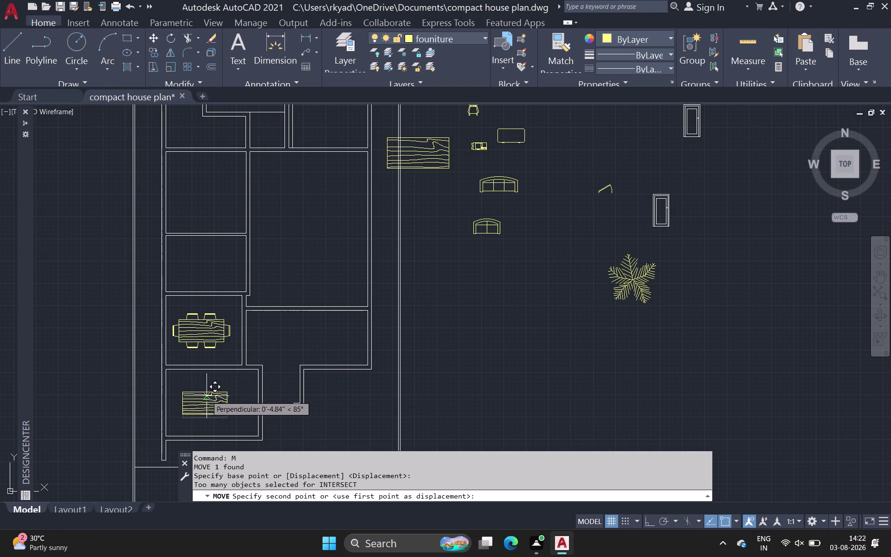
click(208, 395)
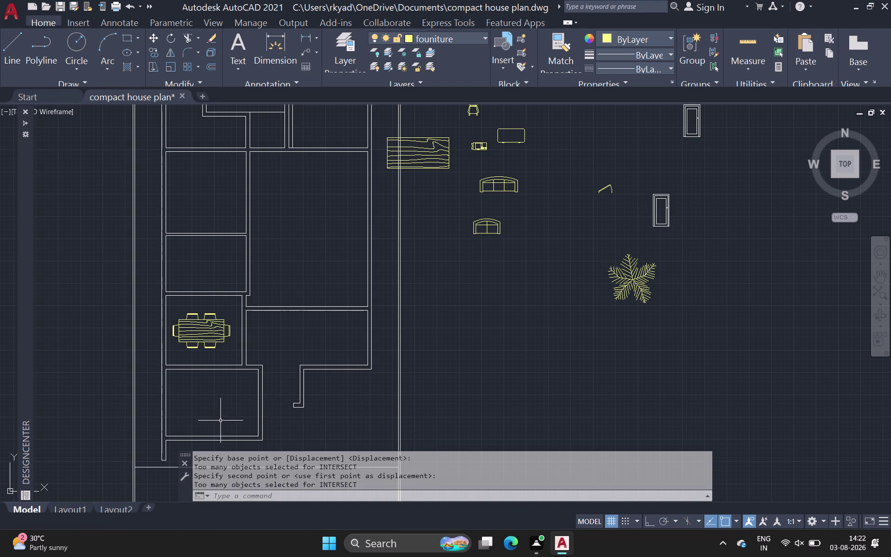
click(424, 163)
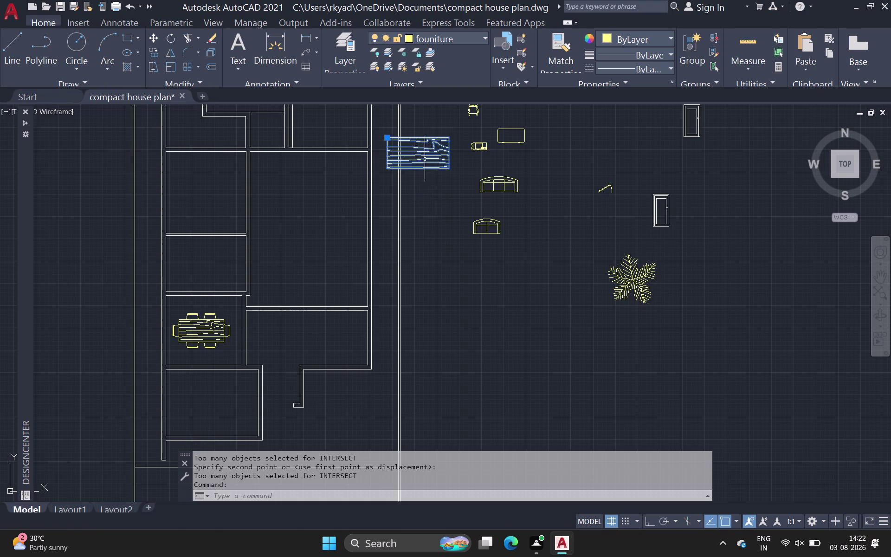
Copy the enlarged wood-grain block into the room below the dining set.
key(c)
key(o)
key(space)
click(424, 161)
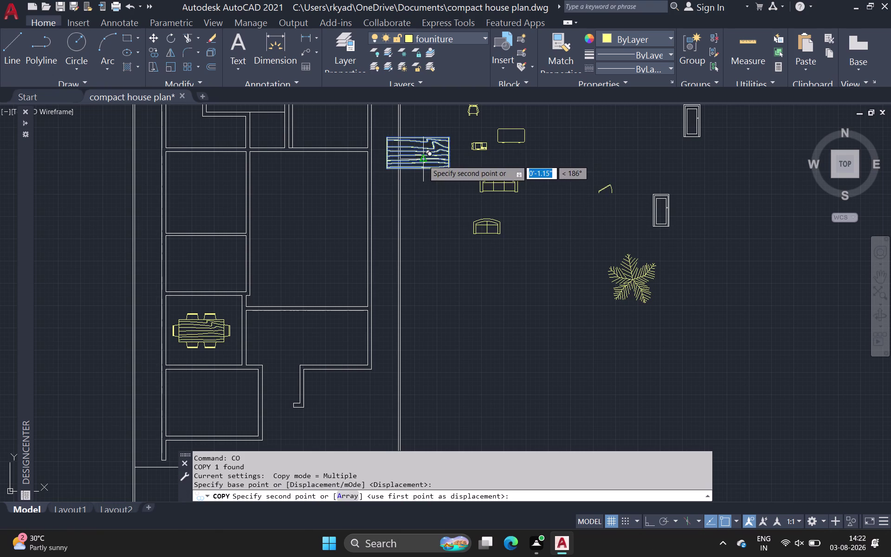
click(214, 410)
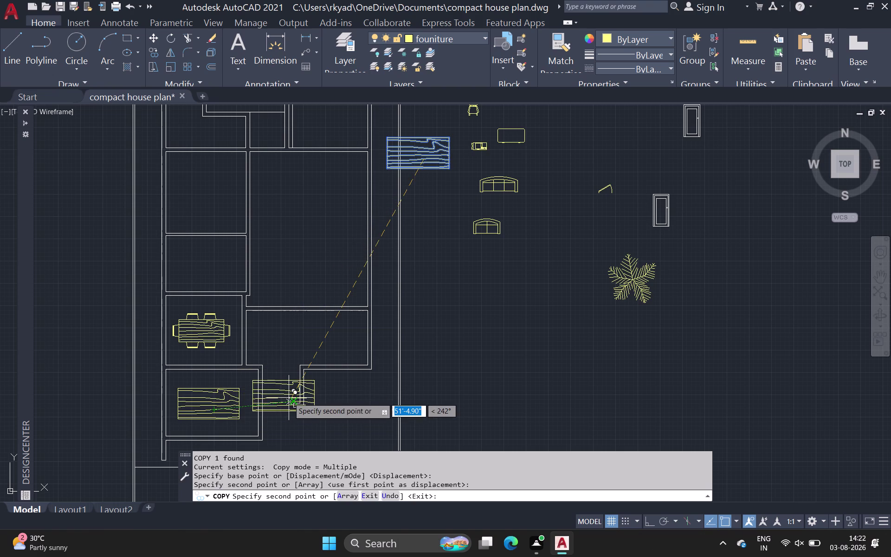
key(Escape)
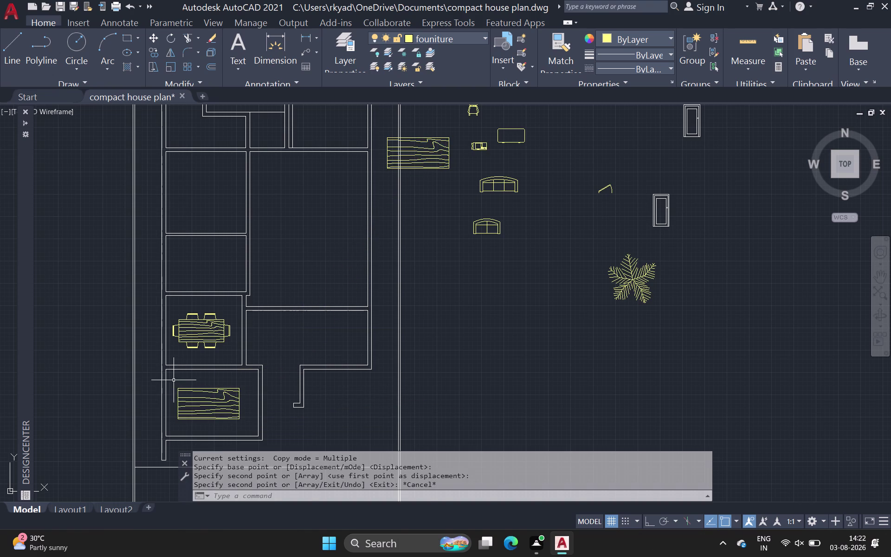
Window-select the new wood-grain copy and scale it down with SC.
click(173, 380)
click(247, 423)
key(s)
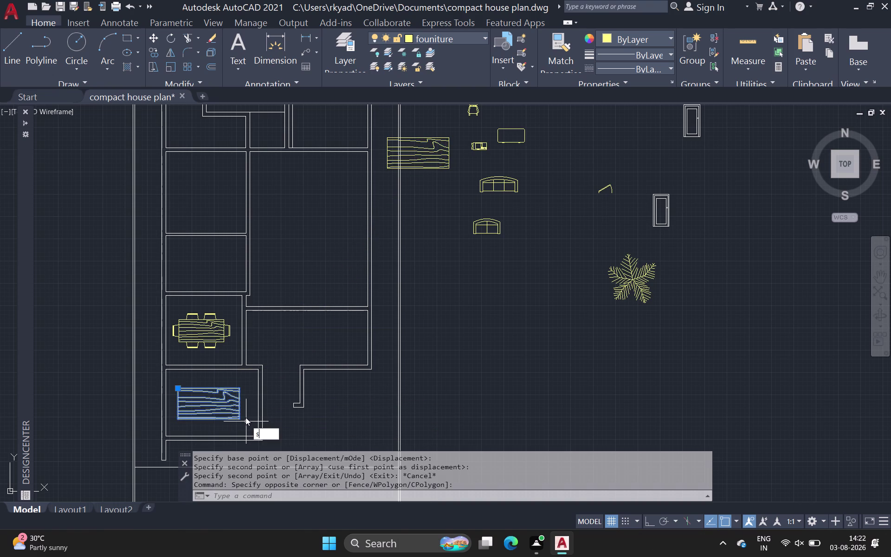
text(c)
key(space)
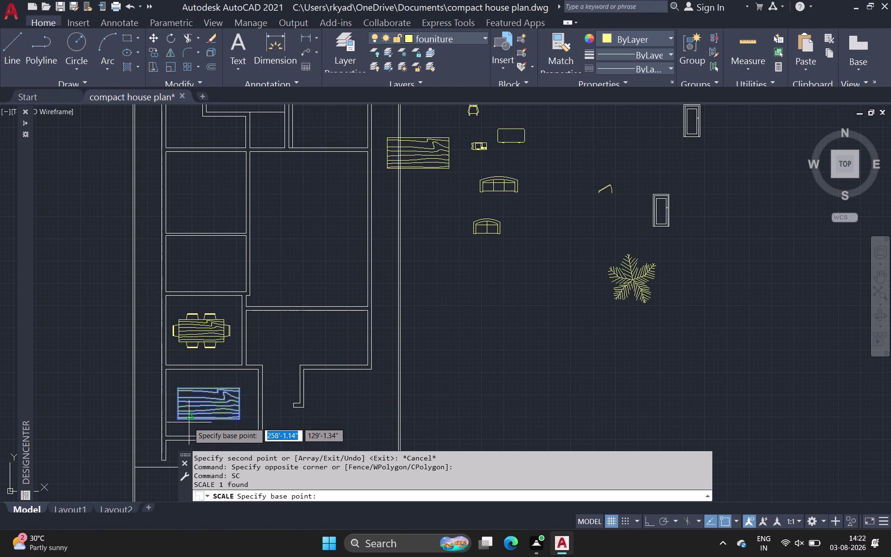
click(177, 420)
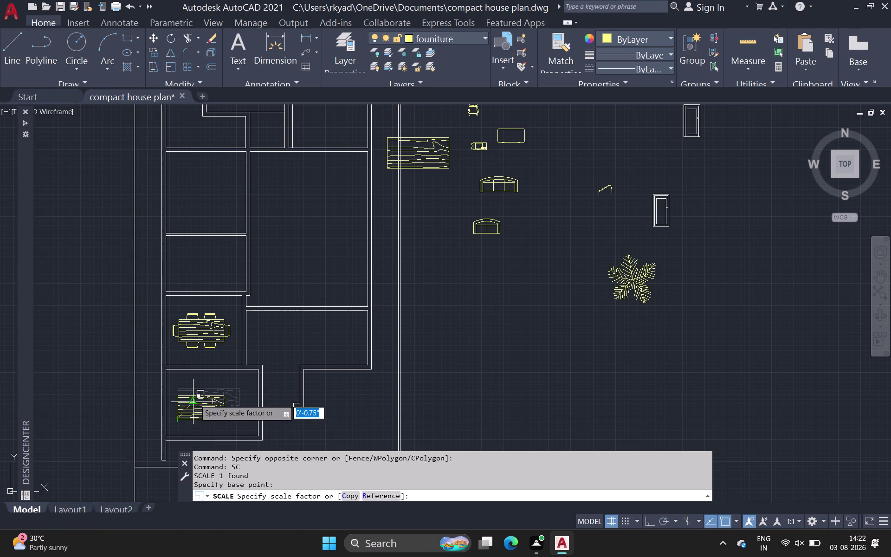
click(196, 399)
Move the shrunken wood-grain table twice until it sits centred low in the bottom-left room.
click(200, 405)
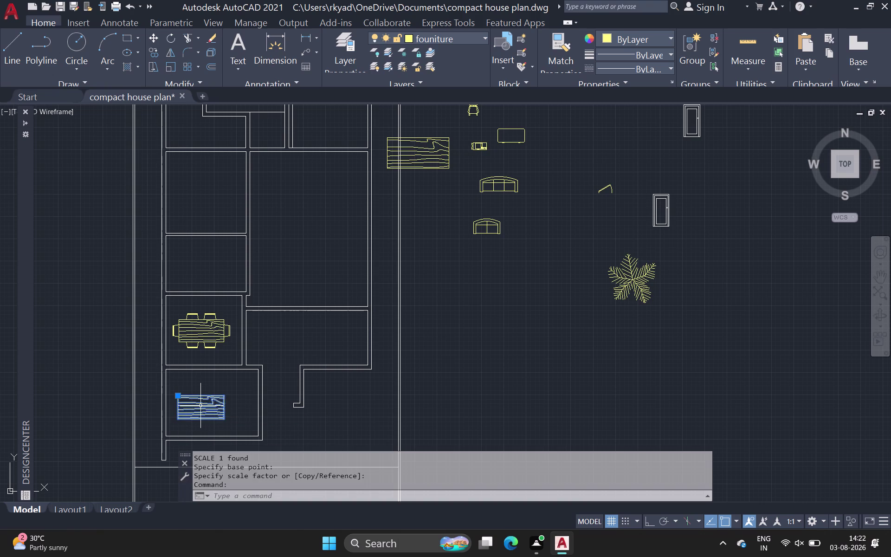
text(m)
key(space)
click(200, 404)
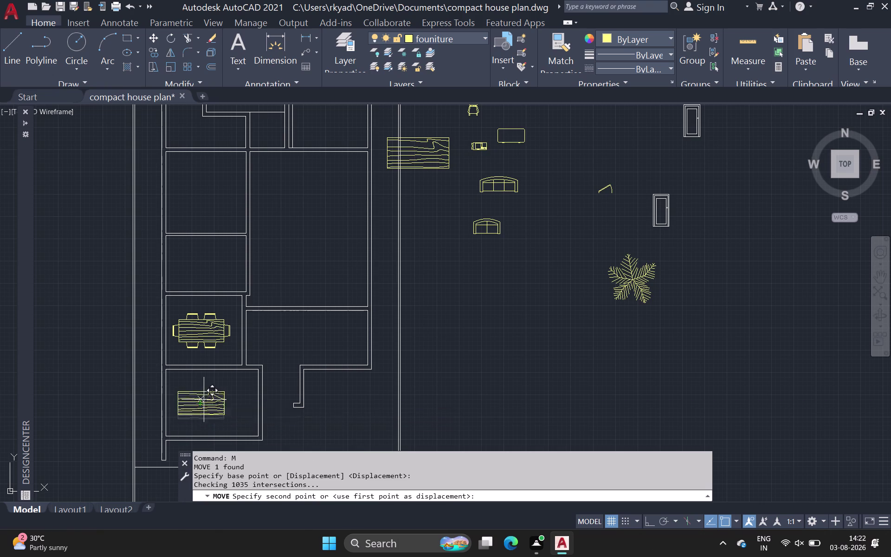
click(211, 397)
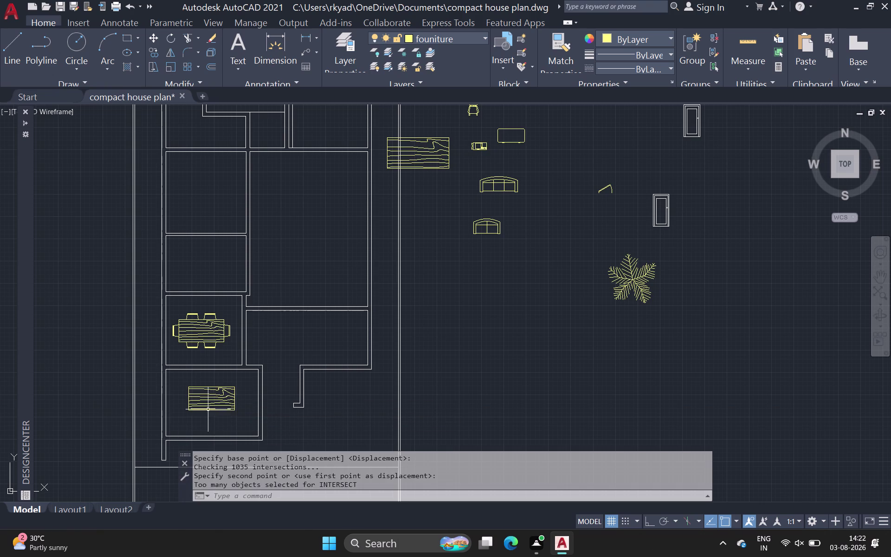
click(209, 399)
key(space)
click(208, 399)
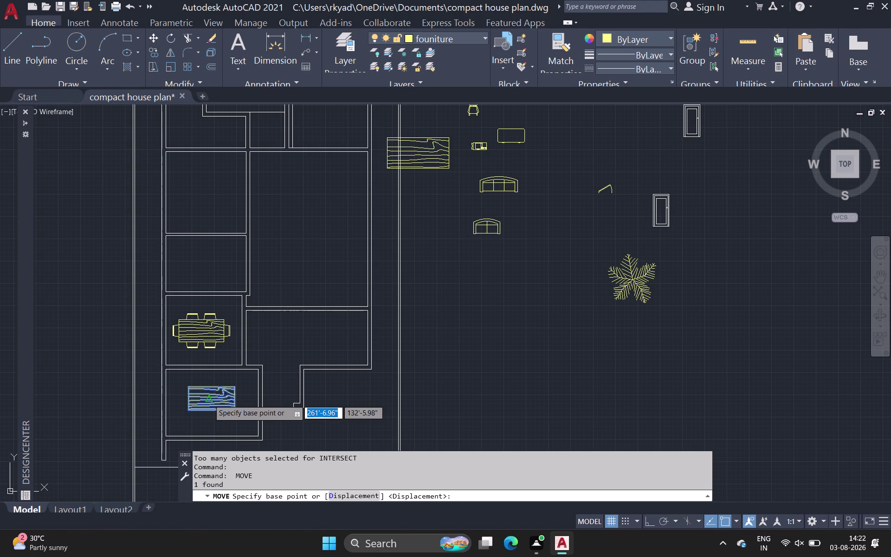
drag(208, 402, 208, 406)
click(208, 407)
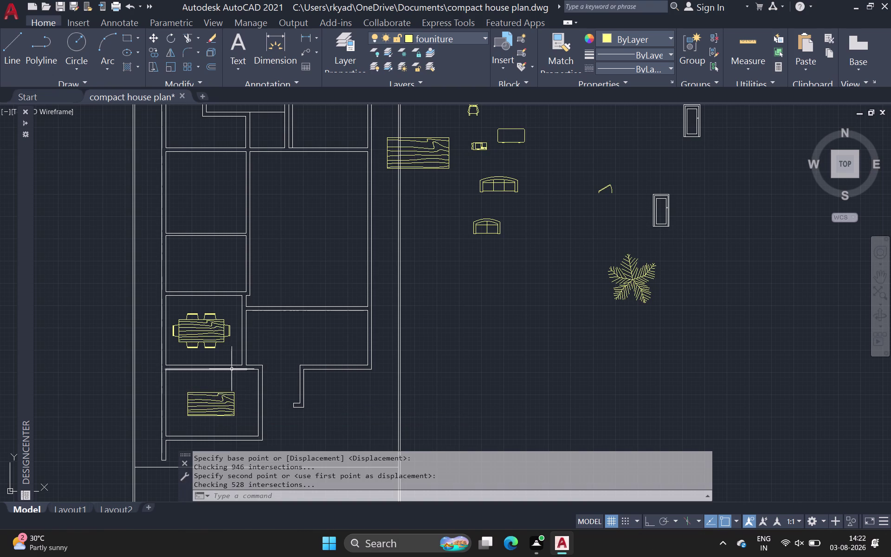
middle_drag(466, 299, 436, 326)
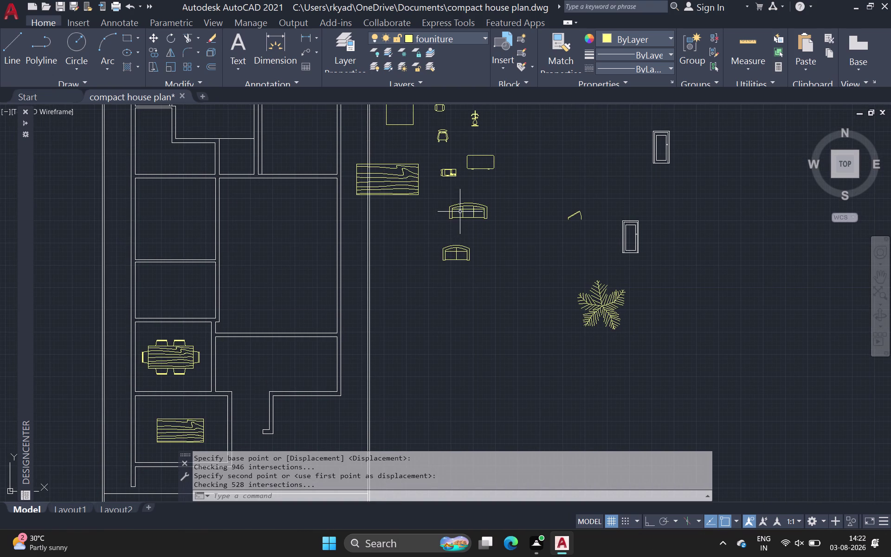
Rotate the arched sofa 270° so it stands upright.
drag(436, 188, 440, 203)
click(515, 242)
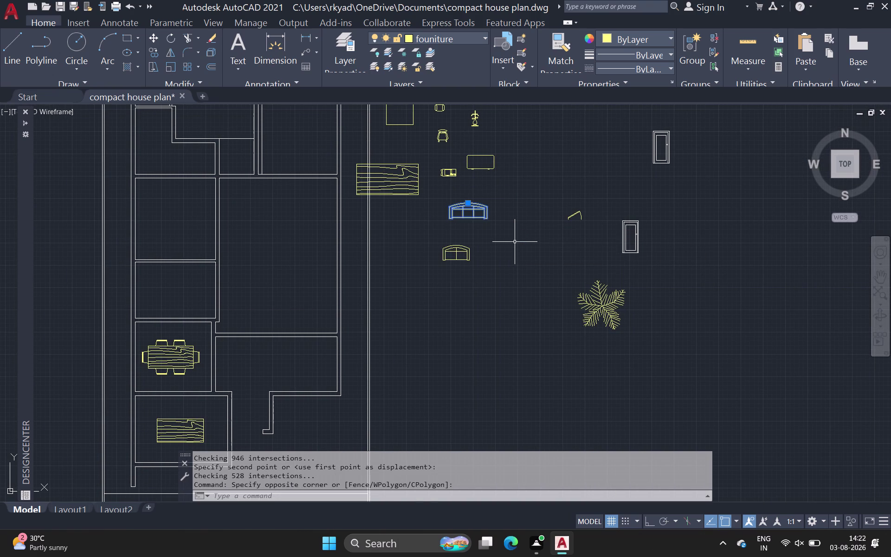
key(r)
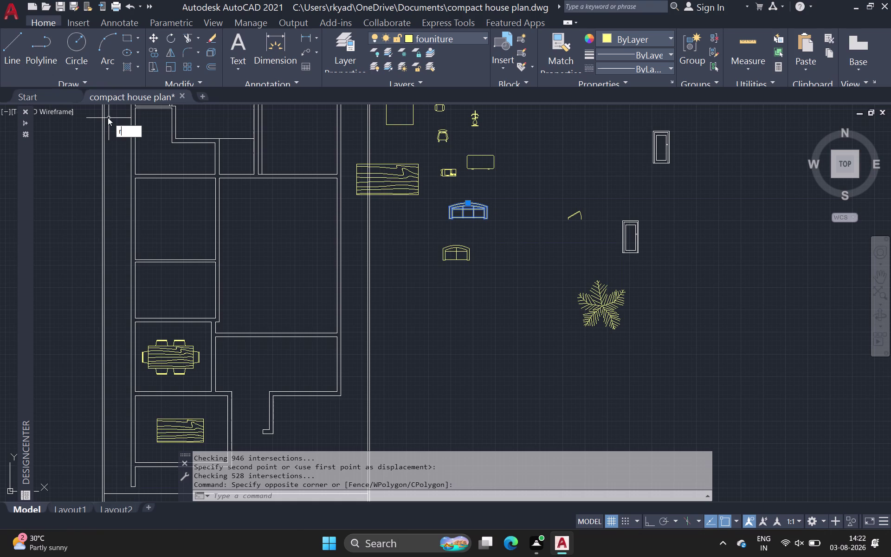
key(o)
key(space)
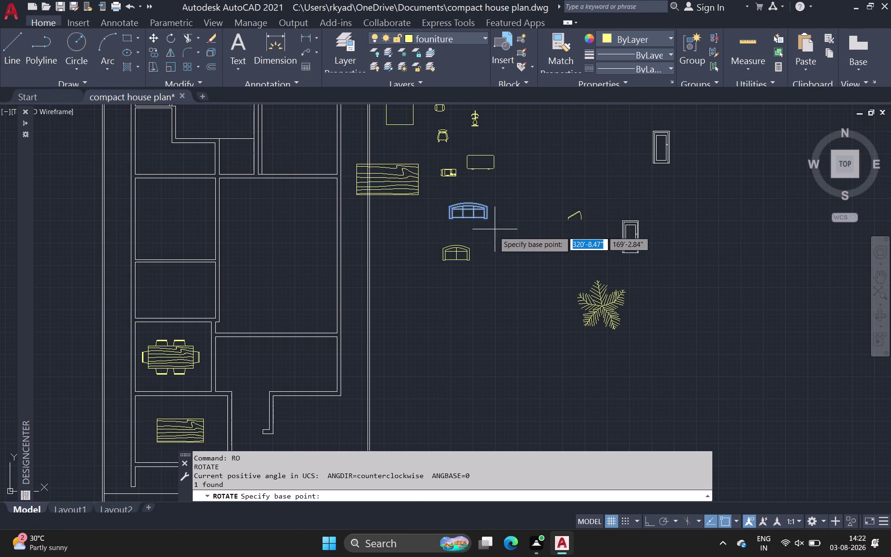
click(487, 221)
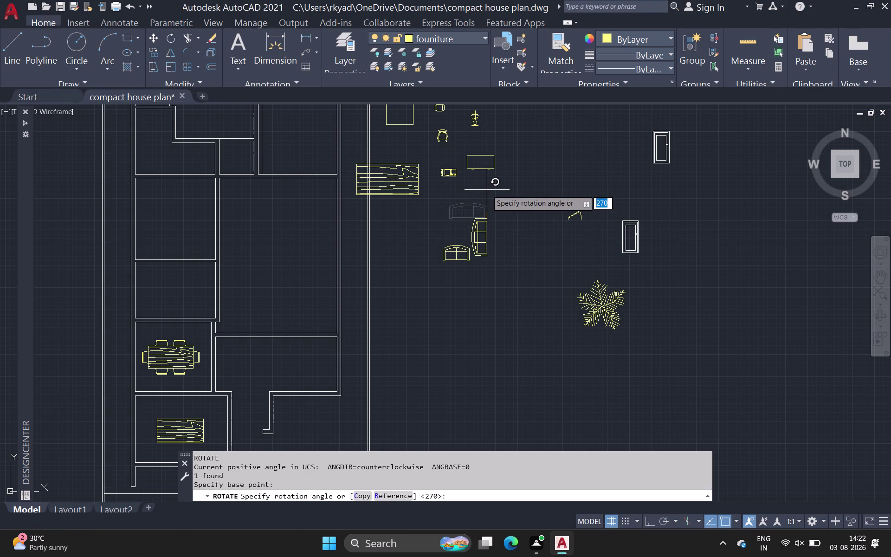
click(487, 190)
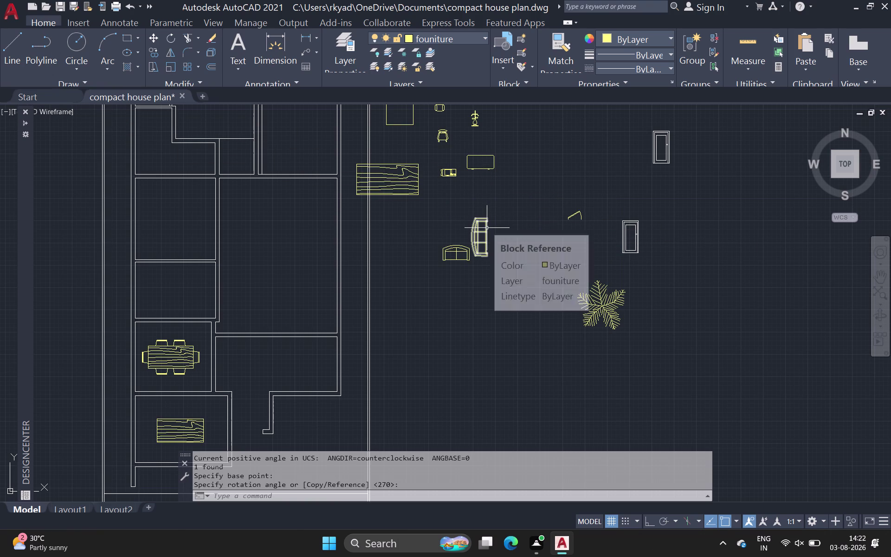
Mirror the upright sofa across a vertical line, keeping the original, and shift the copy right.
click(487, 227)
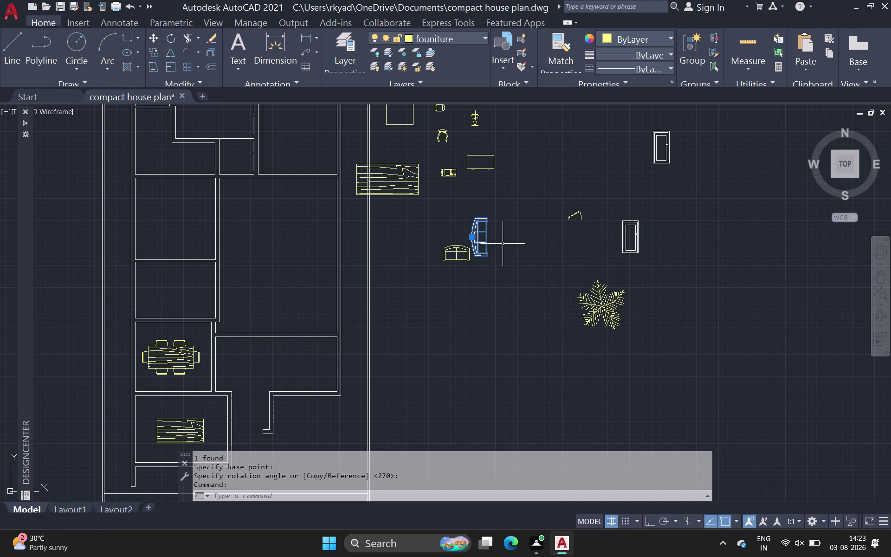
key(m)
key(i)
key(space)
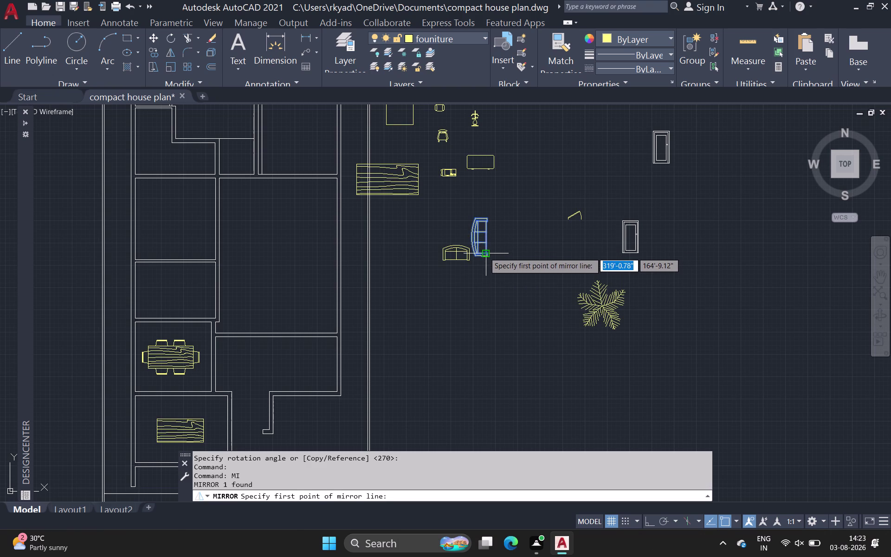
drag(484, 252, 485, 269)
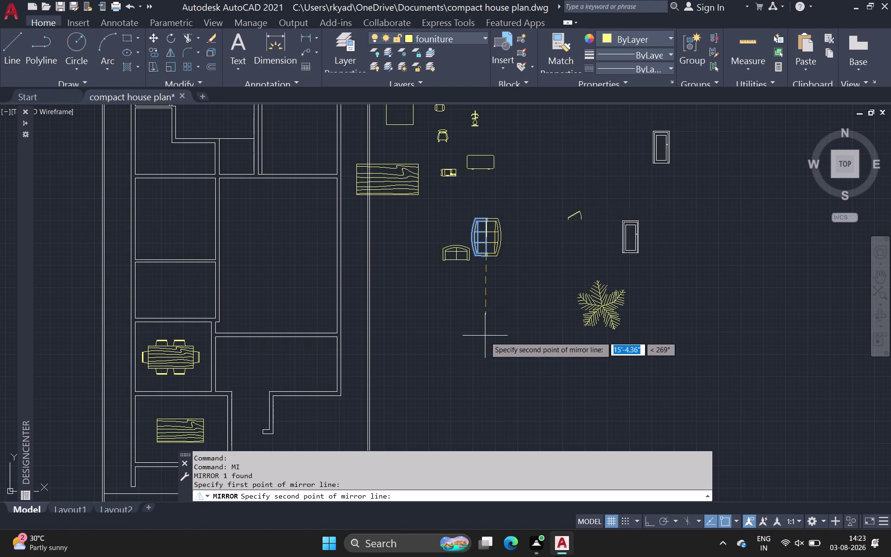
click(485, 341)
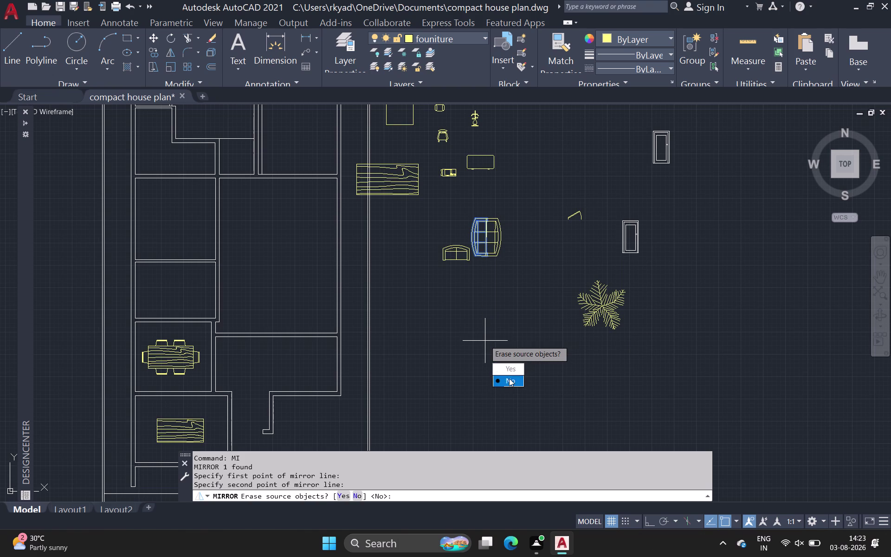
drag(509, 378, 485, 341)
click(500, 232)
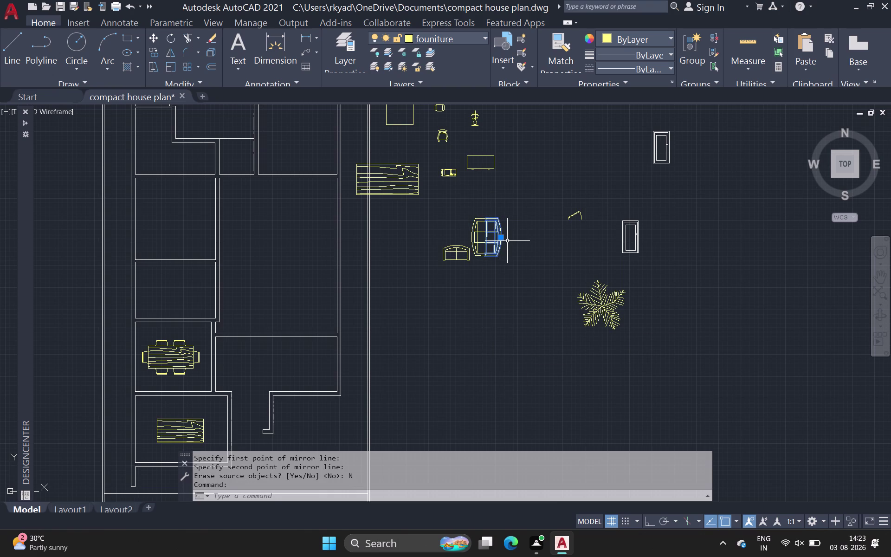
text(m)
key(space)
click(500, 240)
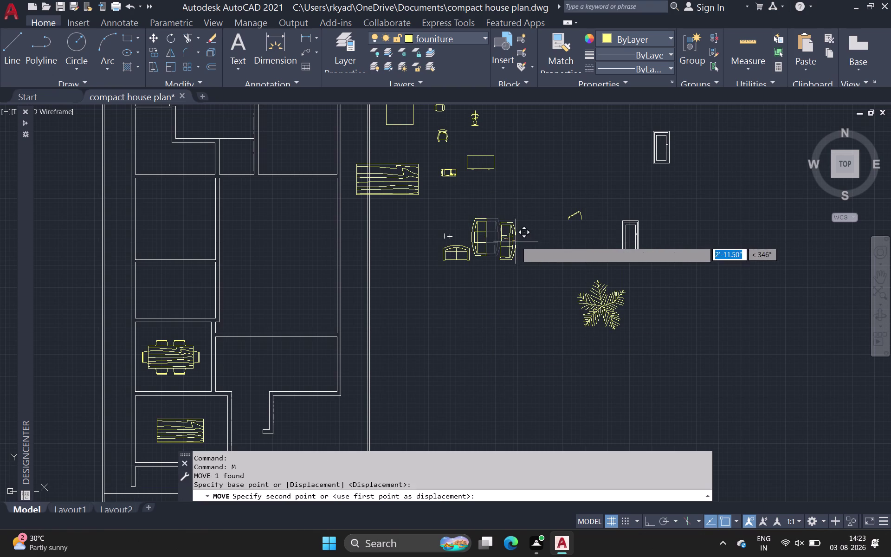
click(530, 240)
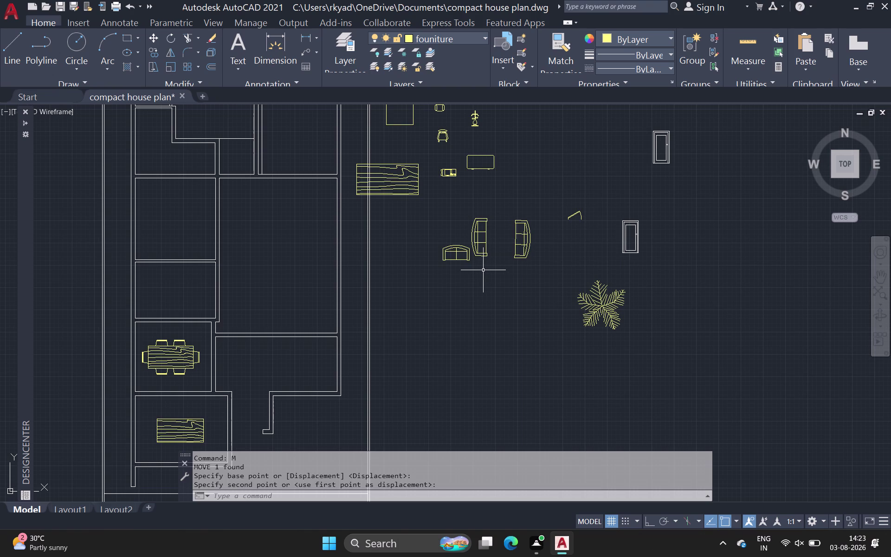
Mirror the small sofa across a horizontal line, keeping the original.
click(451, 256)
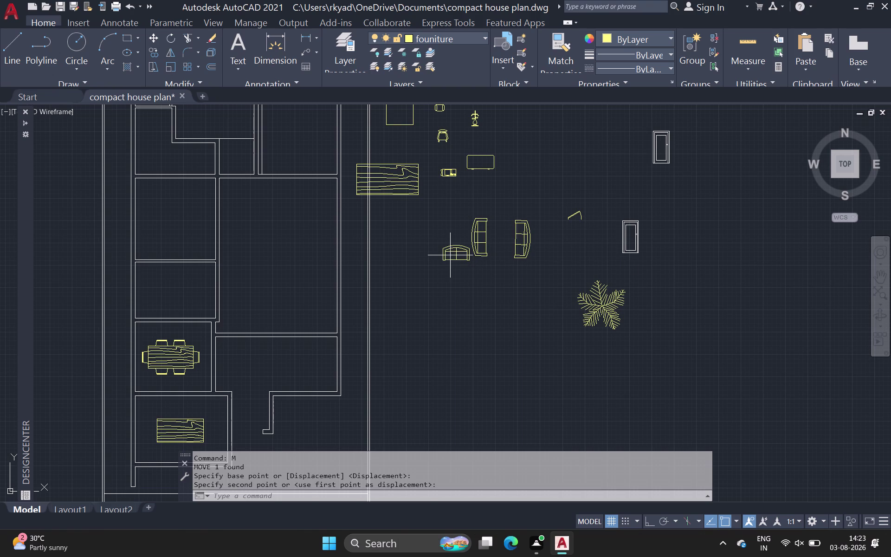
click(453, 257)
click(450, 250)
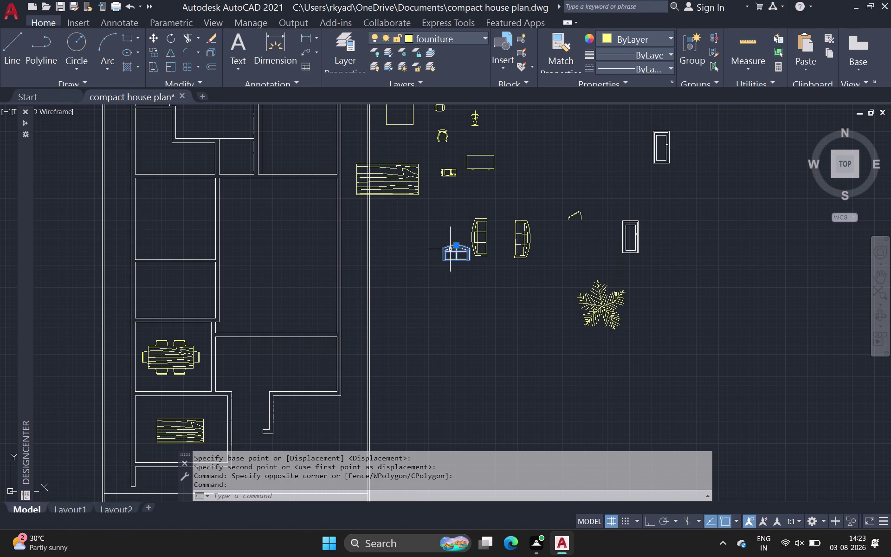
key(m)
text(i)
key(space)
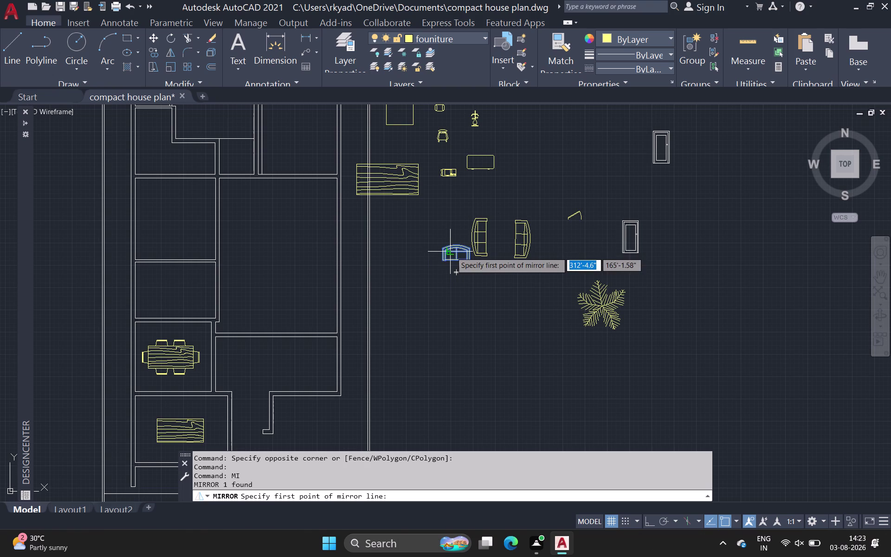
drag(448, 263, 439, 264)
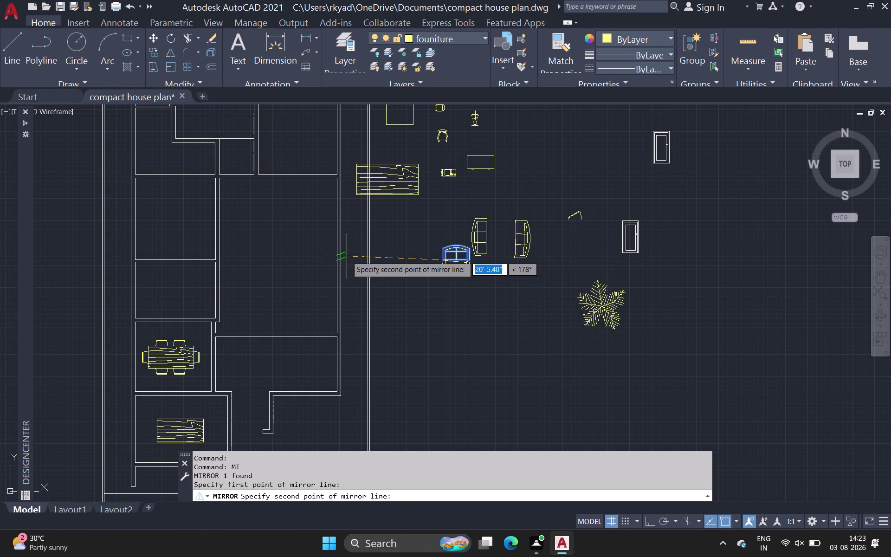
click(319, 260)
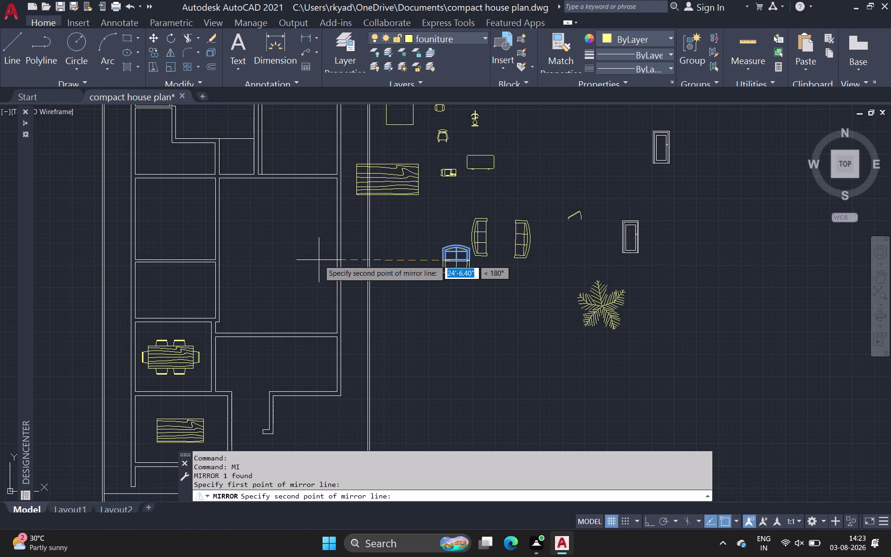
drag(343, 300, 319, 260)
click(458, 262)
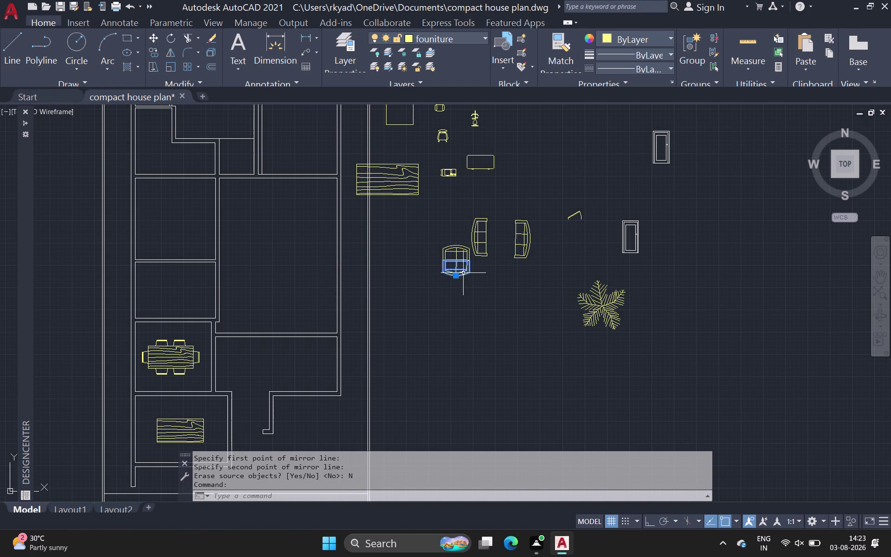
Move the flipped small-sofa copy down below the original.
text(m)
key(space)
click(463, 272)
click(469, 304)
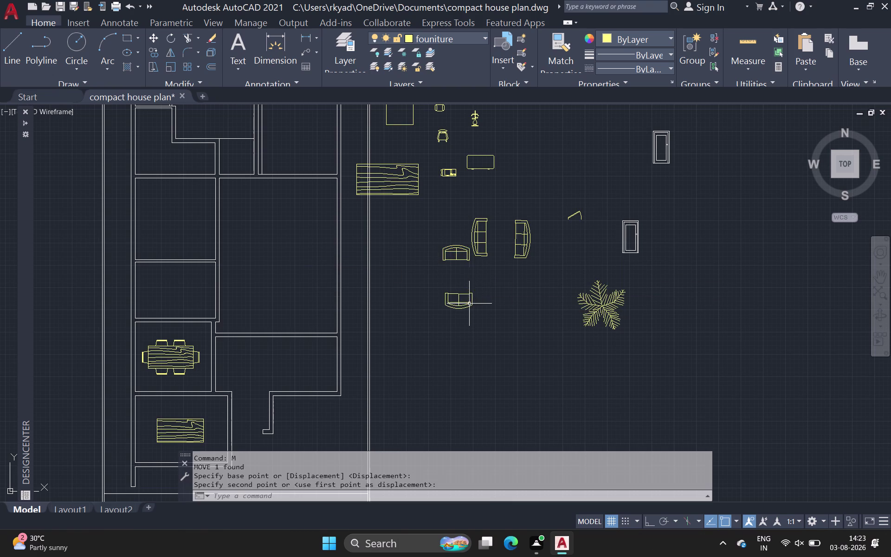
key(Escape)
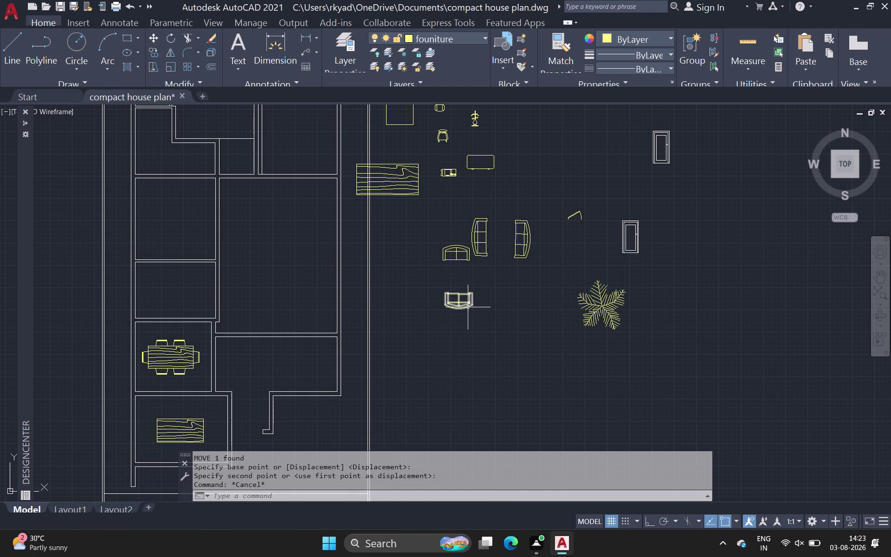
click(473, 238)
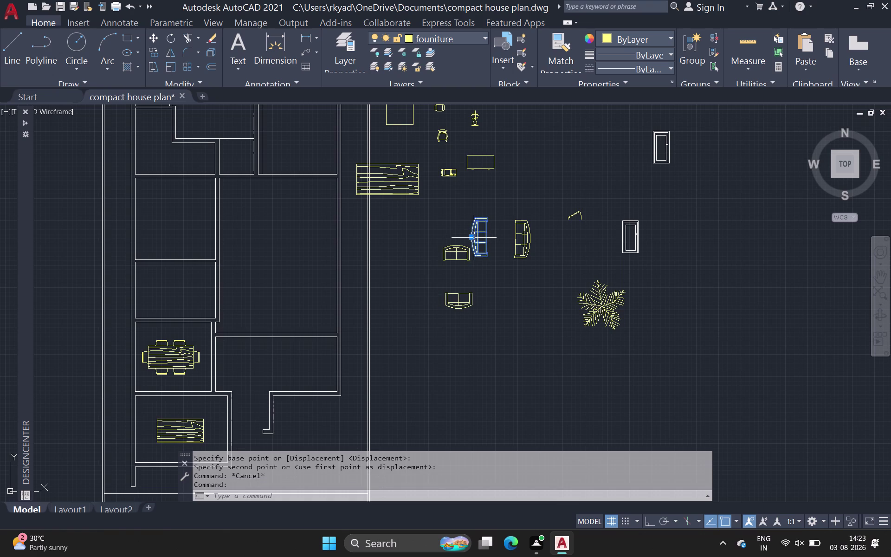
Copy the upright sofa into the bottom room beside the wood-grain table.
key(c)
key(o)
key(space)
click(473, 238)
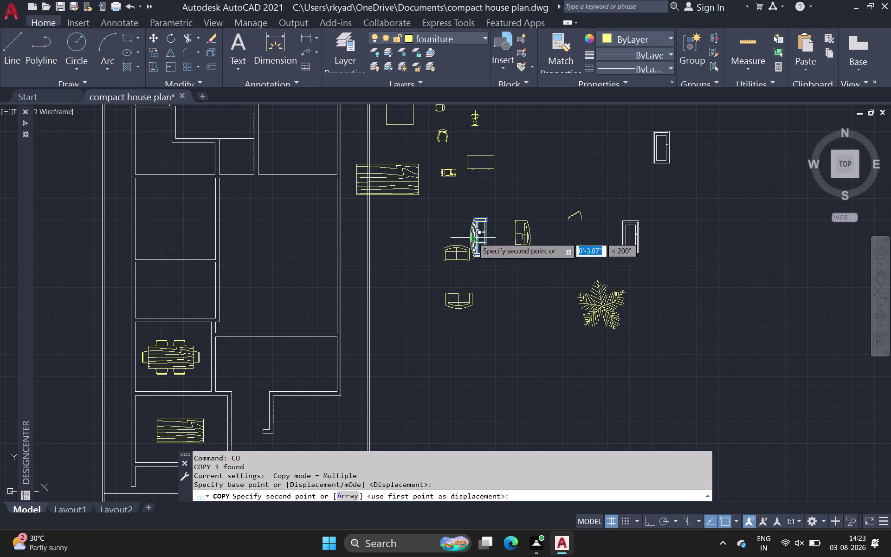
scroll(down, 3)
middle_drag(389, 287, 386, 256)
scroll(up, 3)
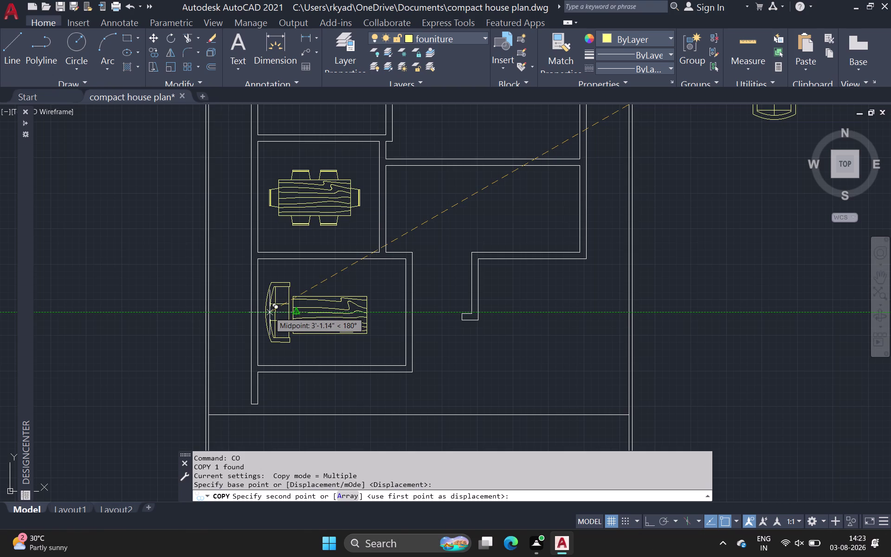
click(269, 312)
scroll(down, 3)
middle_drag(482, 249, 335, 304)
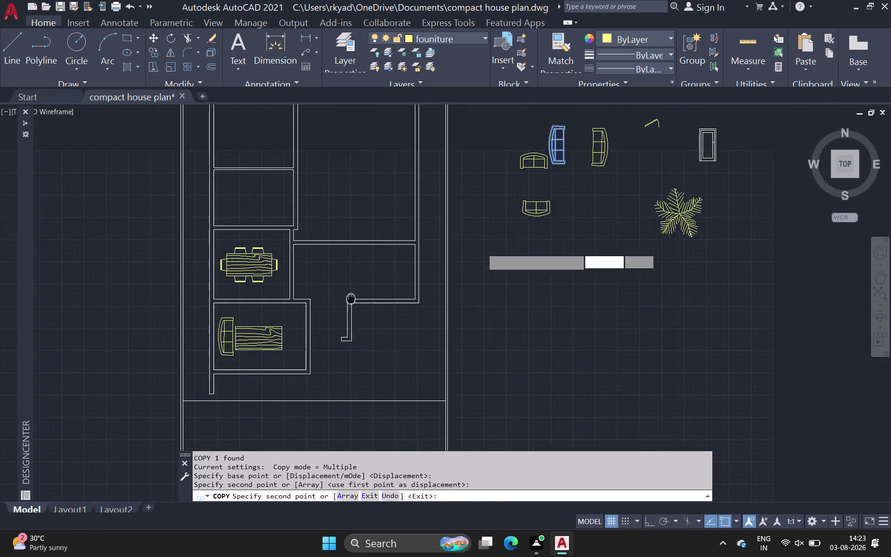
middle_drag(335, 304, 305, 310)
scroll(down, 3)
middle_drag(470, 225, 419, 223)
scroll(down, 3)
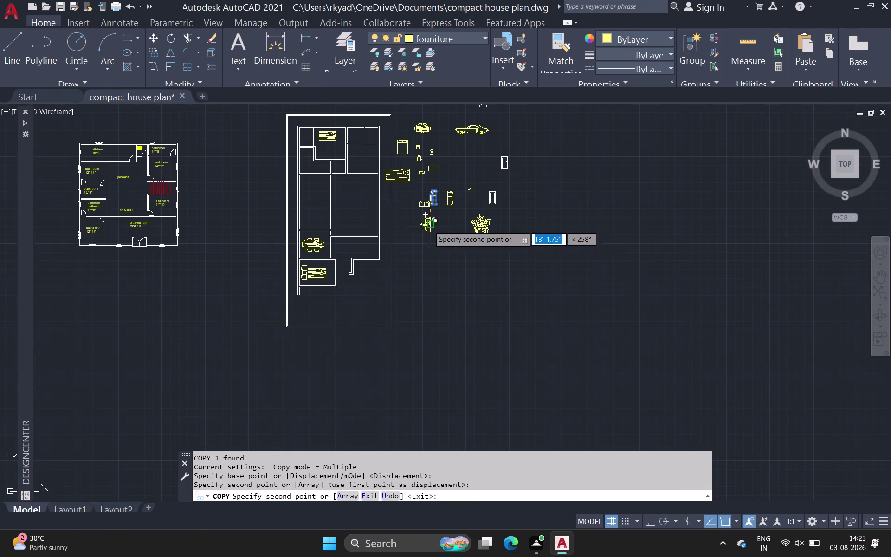
key(space)
Place two copies of the small armchair side by side below the table.
click(425, 224)
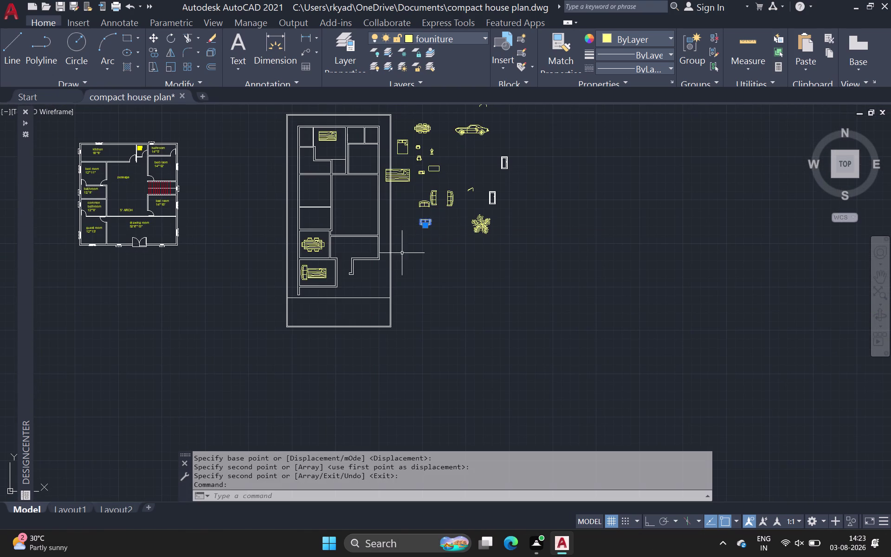
key(c)
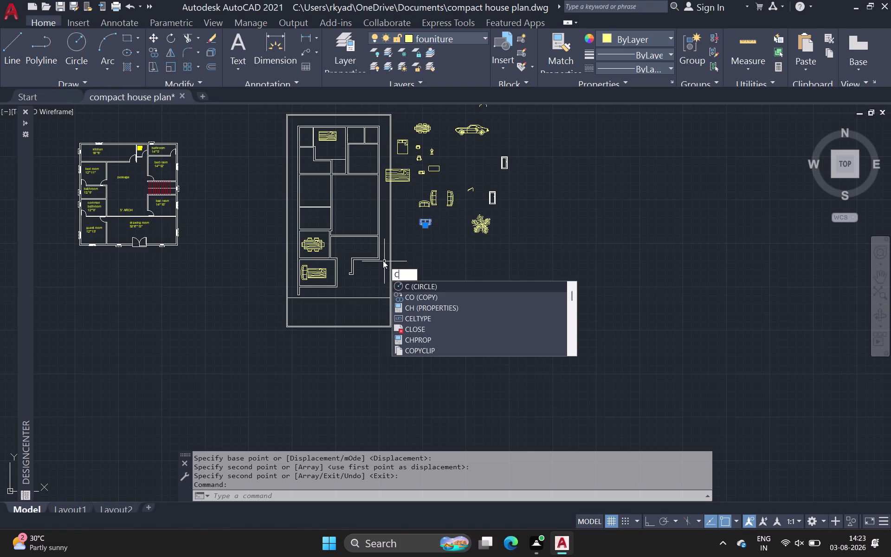
key(Escape)
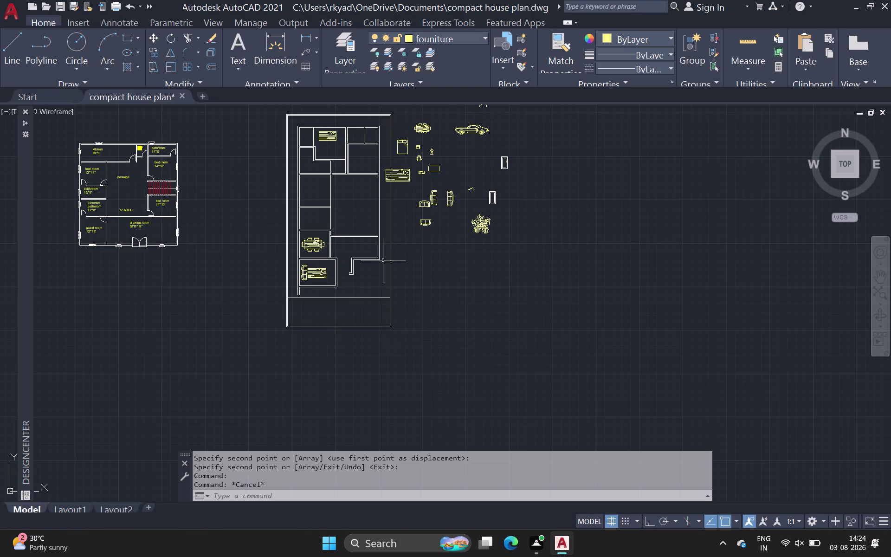
key(space)
key(Escape)
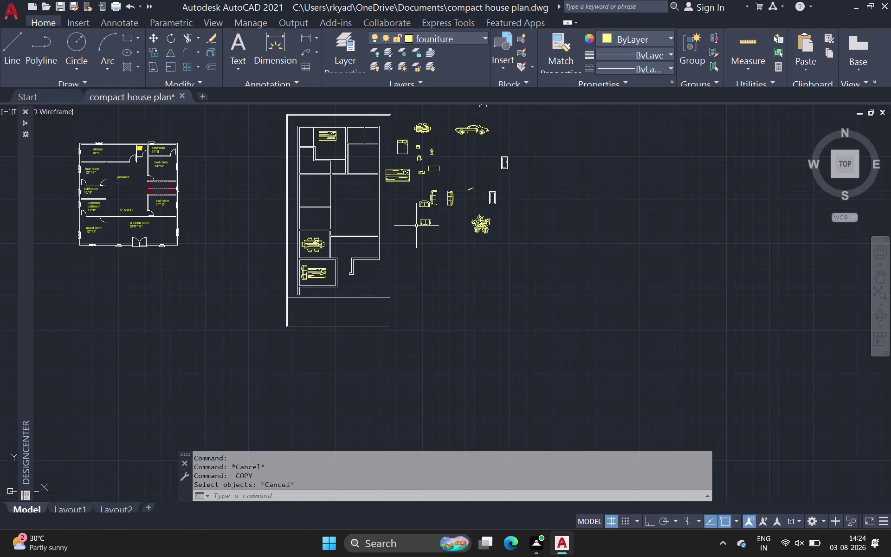
click(423, 221)
key(space)
click(424, 222)
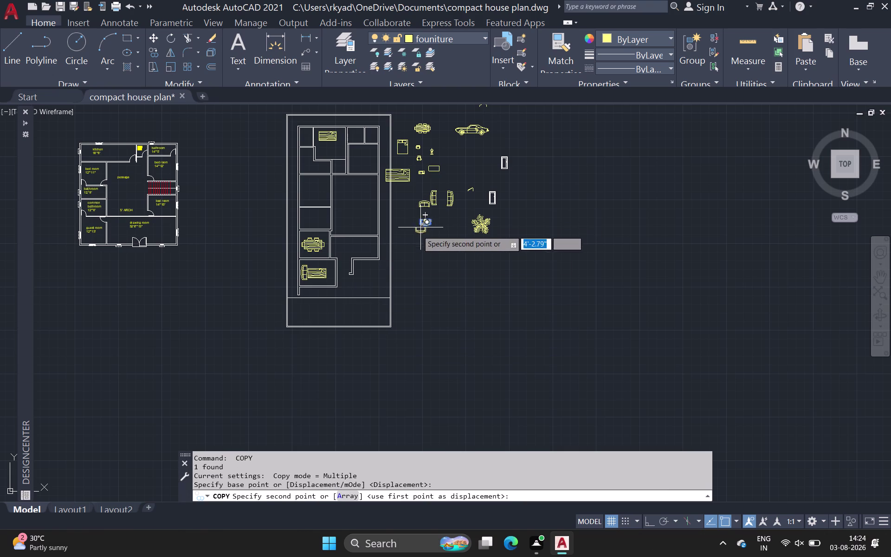
scroll(up, 3)
scroll(up, 3)
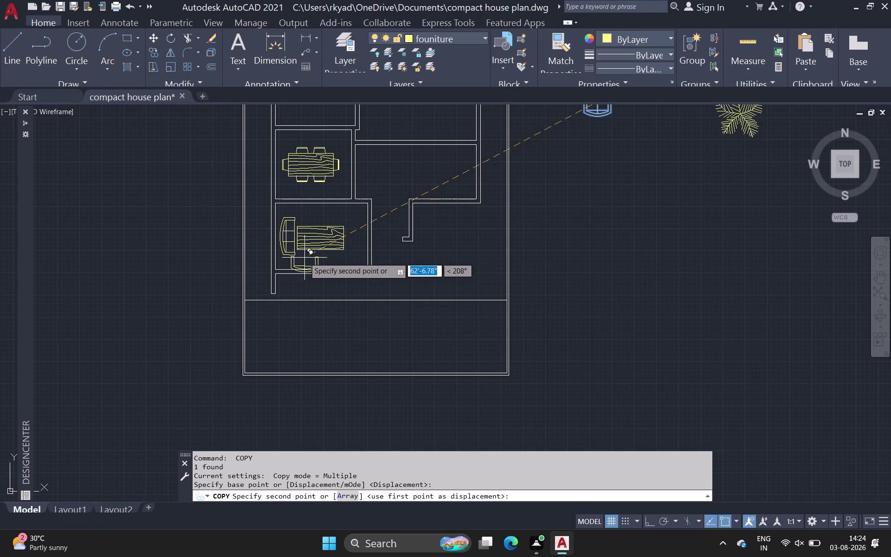
scroll(up, 3)
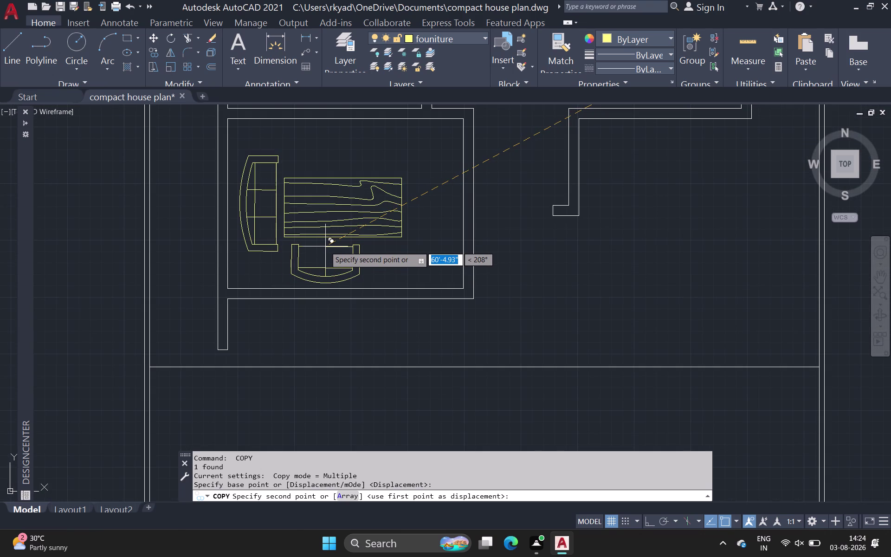
click(326, 247)
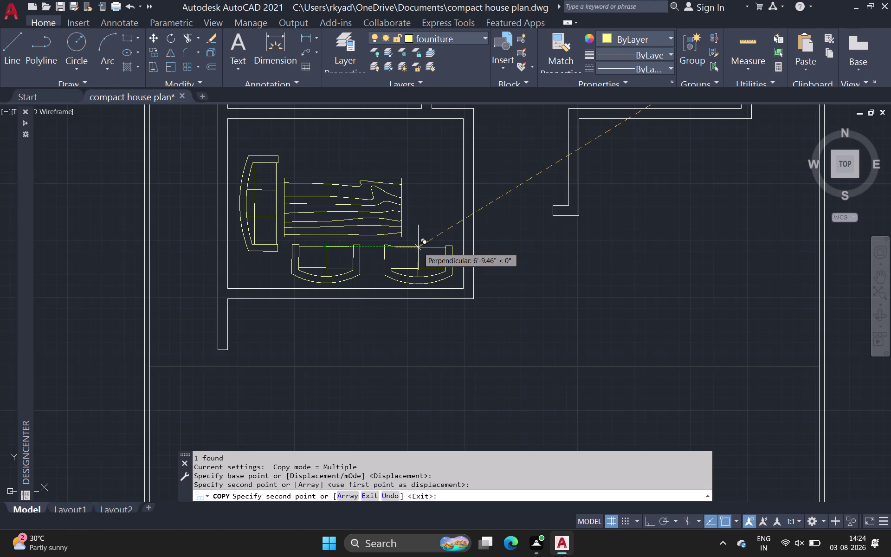
click(419, 247)
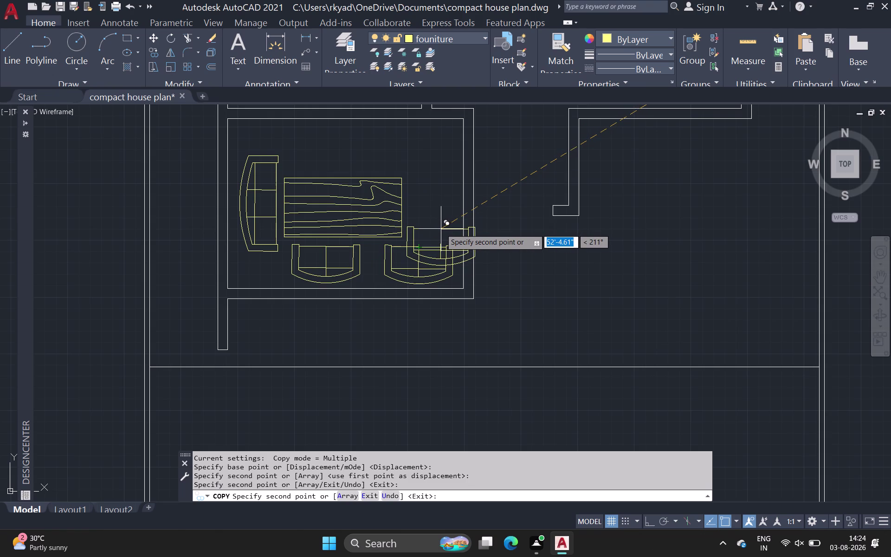
key(space)
scroll(down, 3)
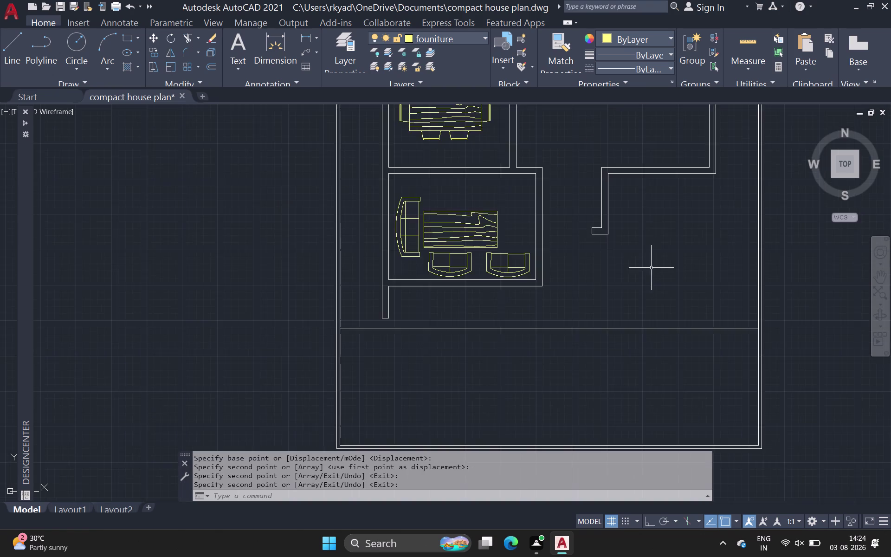
scroll(down, 3)
middle_drag(650, 269, 451, 267)
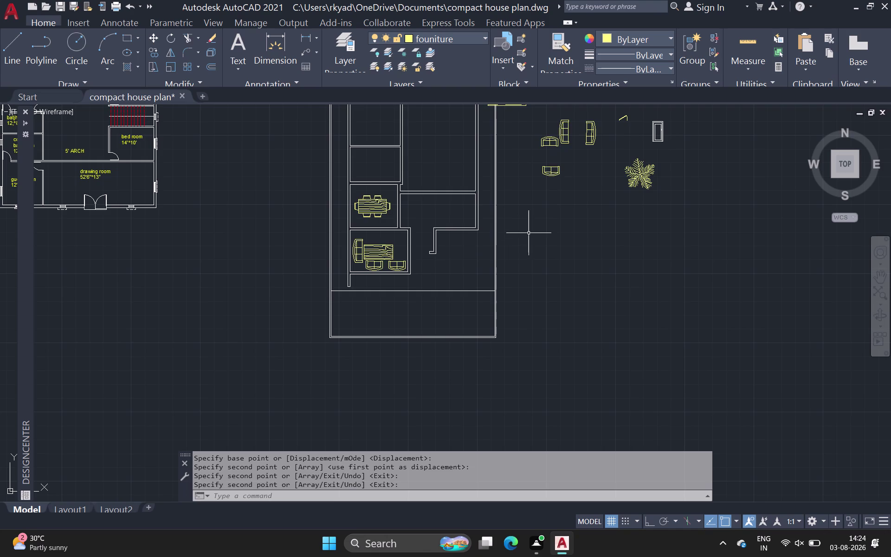
middle_drag(525, 230, 447, 296)
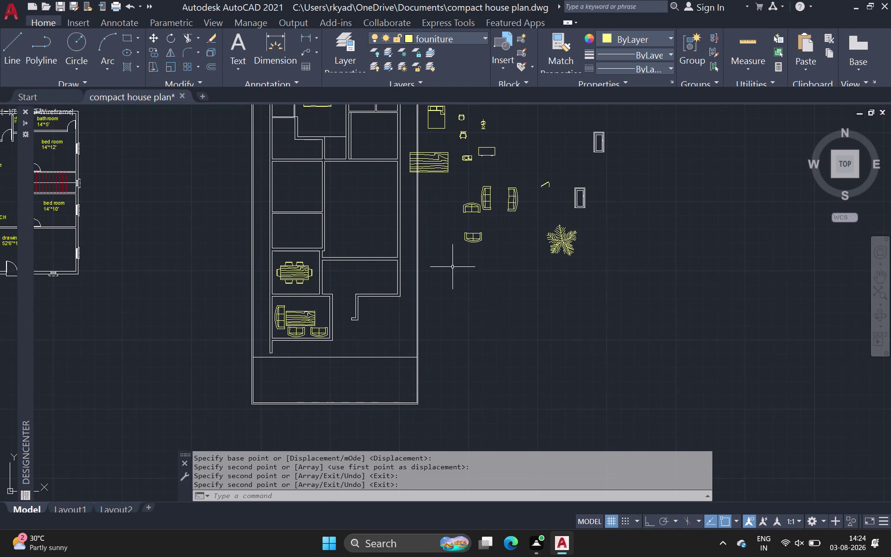
middle_drag(470, 165, 460, 237)
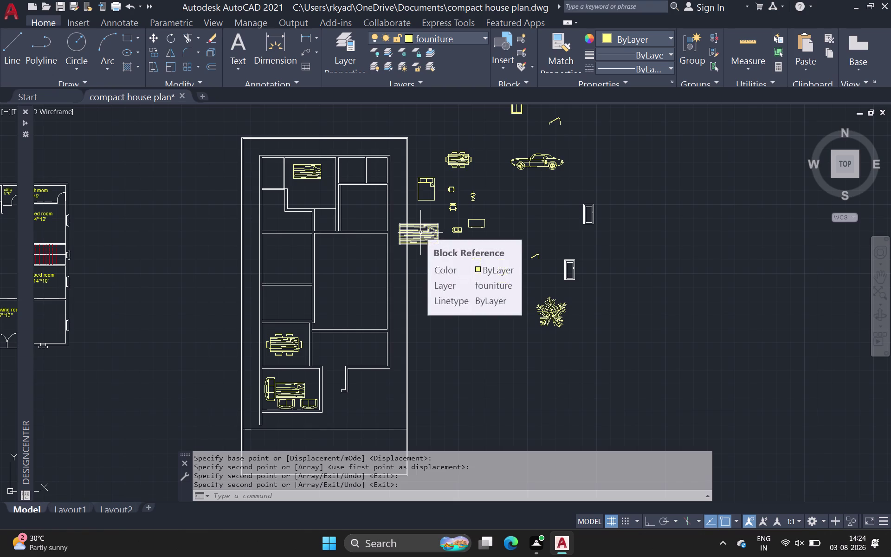
click(312, 173)
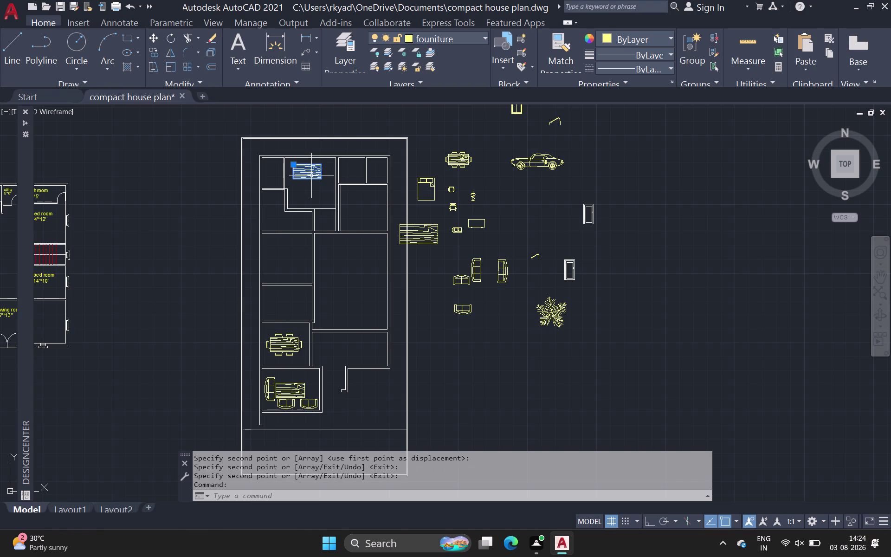
Scale the woodgrain table in the upper room down from its corner.
scroll(up, 3)
drag(287, 154, 292, 158)
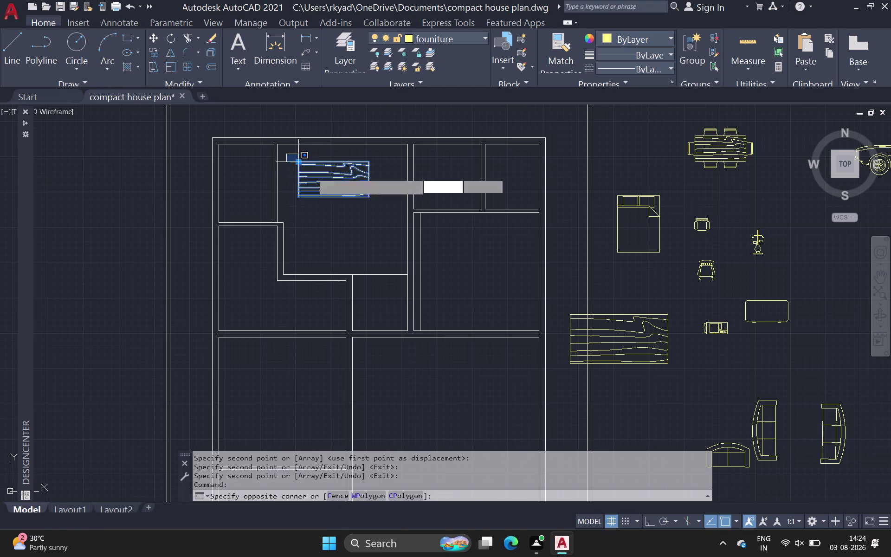
click(395, 210)
key(s)
key(c)
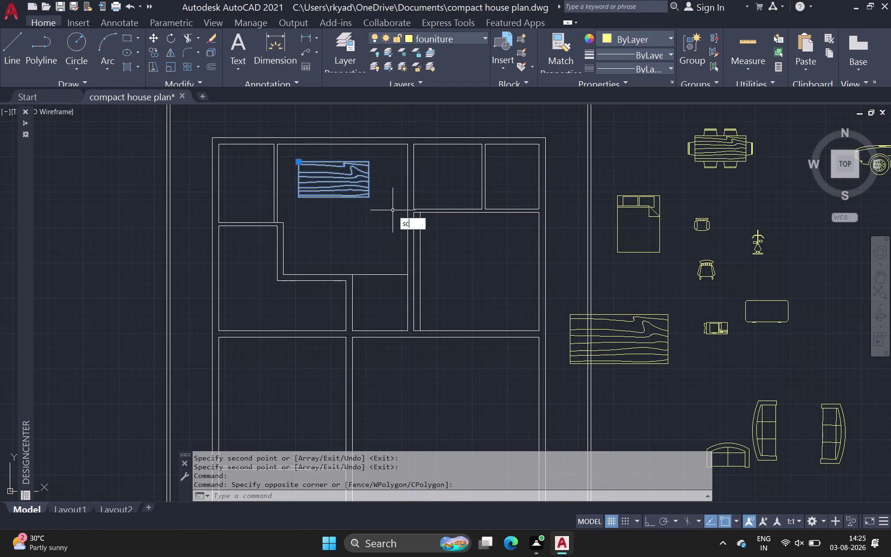
key(space)
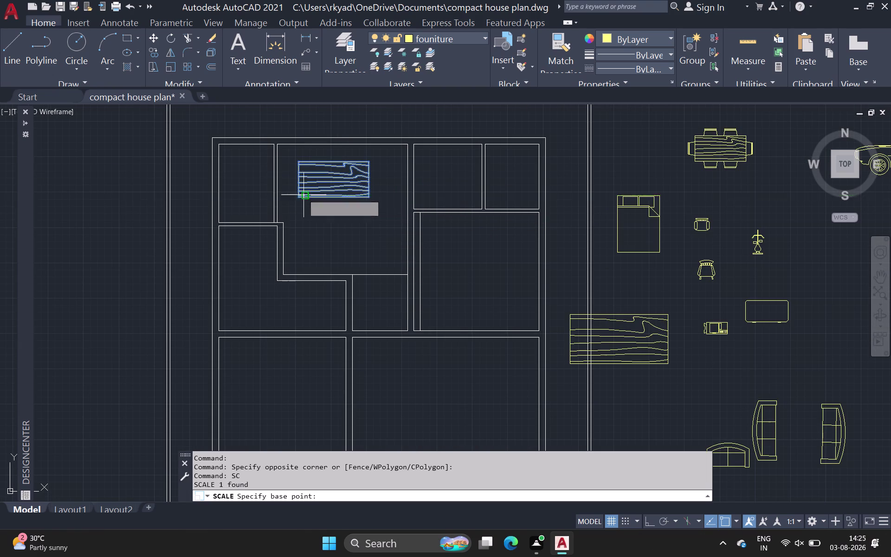
click(298, 201)
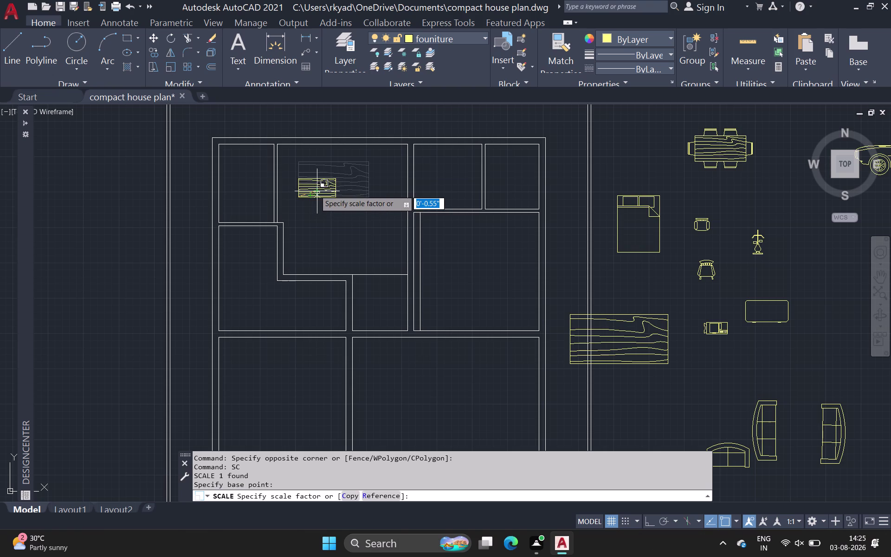
click(316, 189)
Move the shrunken table into the small top-left room.
click(317, 189)
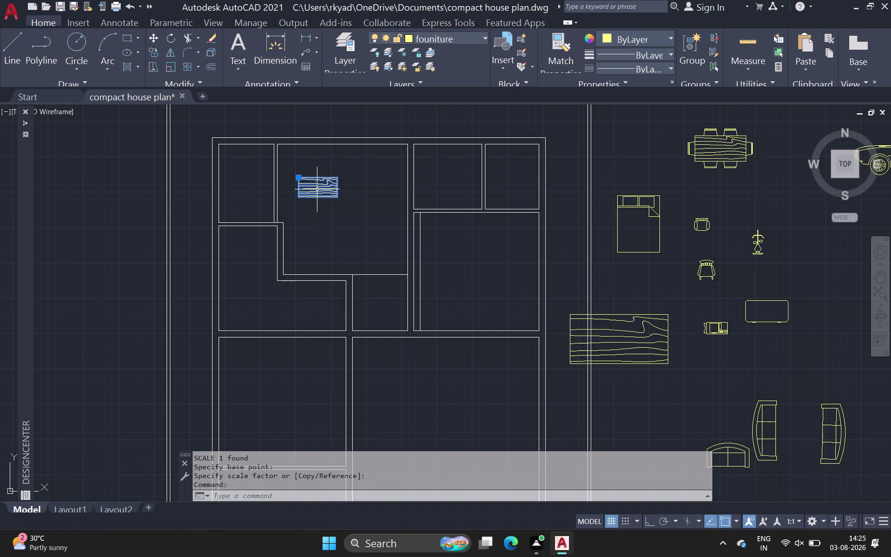
text(m)
key(space)
click(317, 190)
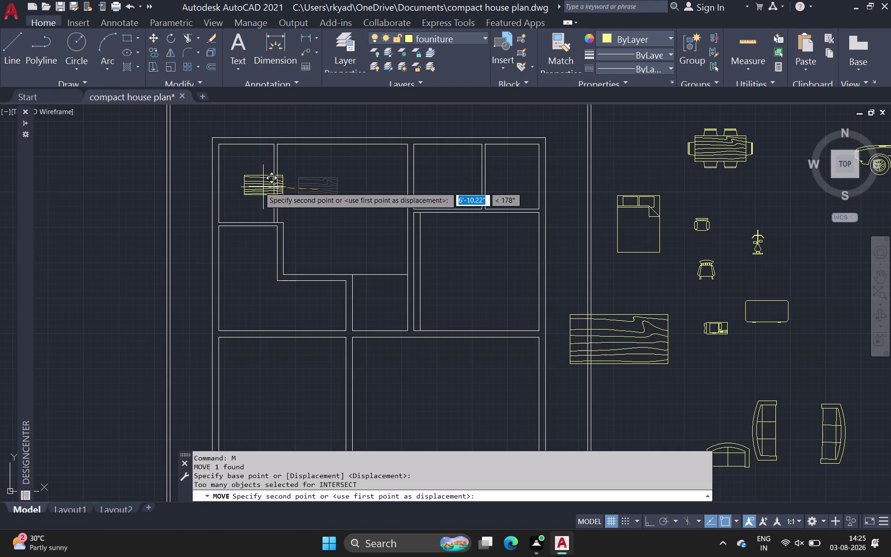
click(246, 183)
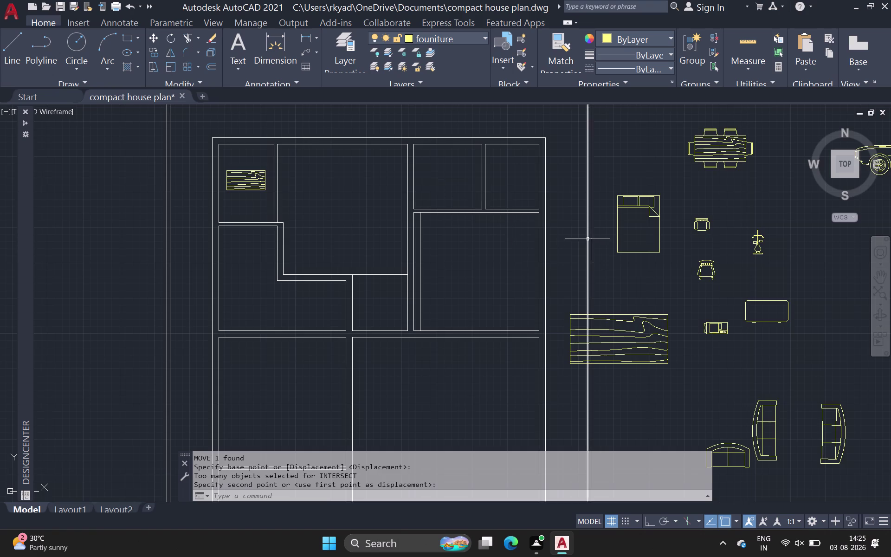
scroll(down, 3)
Copy the single armchair beside the plan to a spot further down.
middle_drag(587, 242, 420, 178)
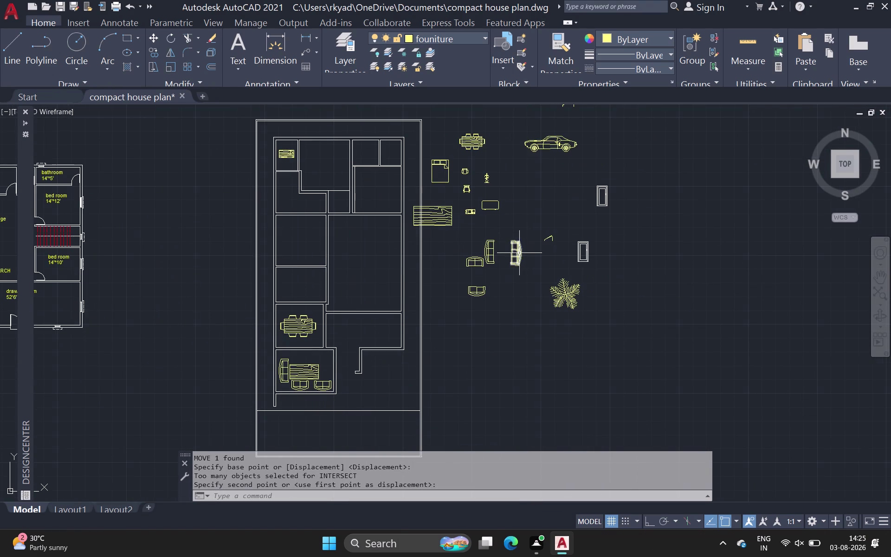
click(519, 253)
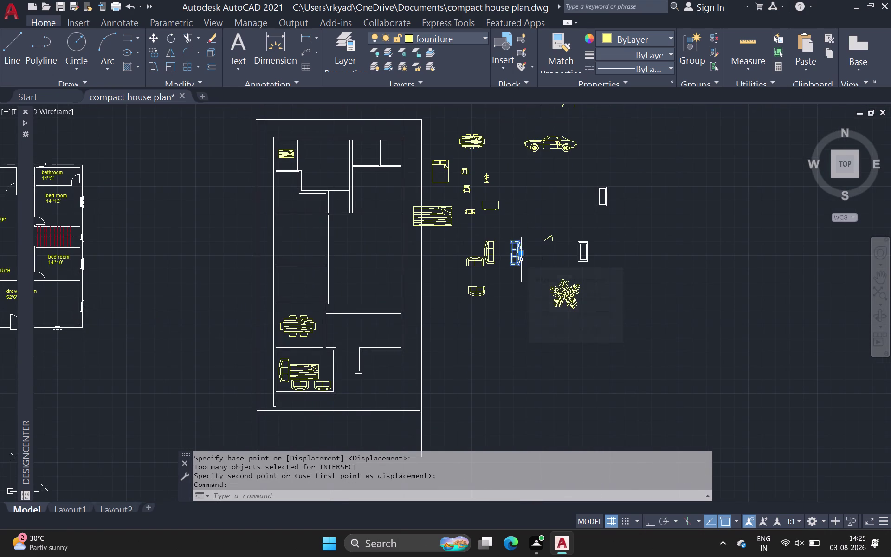
text(co)
key(space)
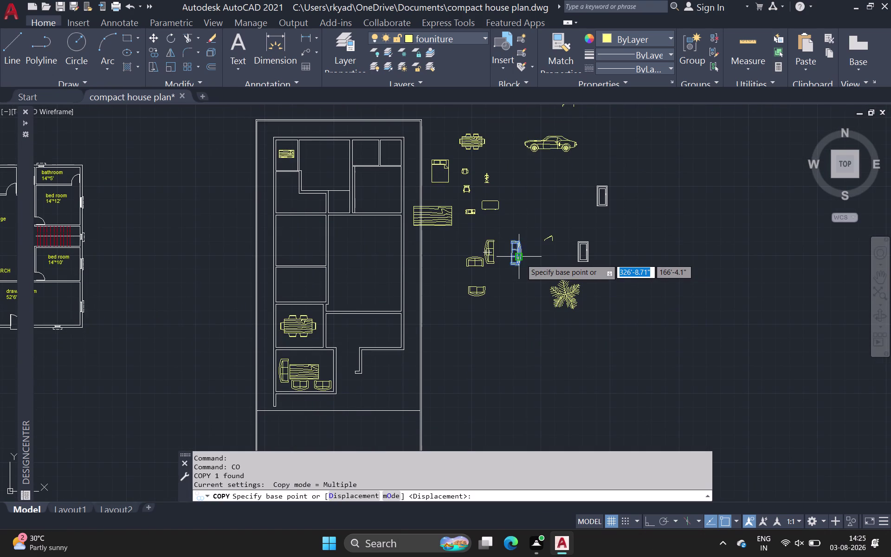
click(521, 259)
click(525, 353)
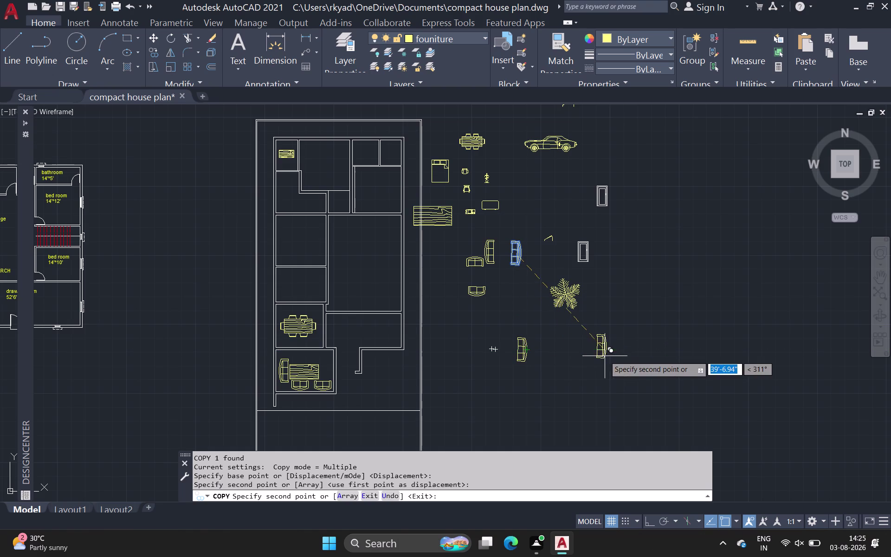
click(605, 356)
key(Escape)
key(Escape)
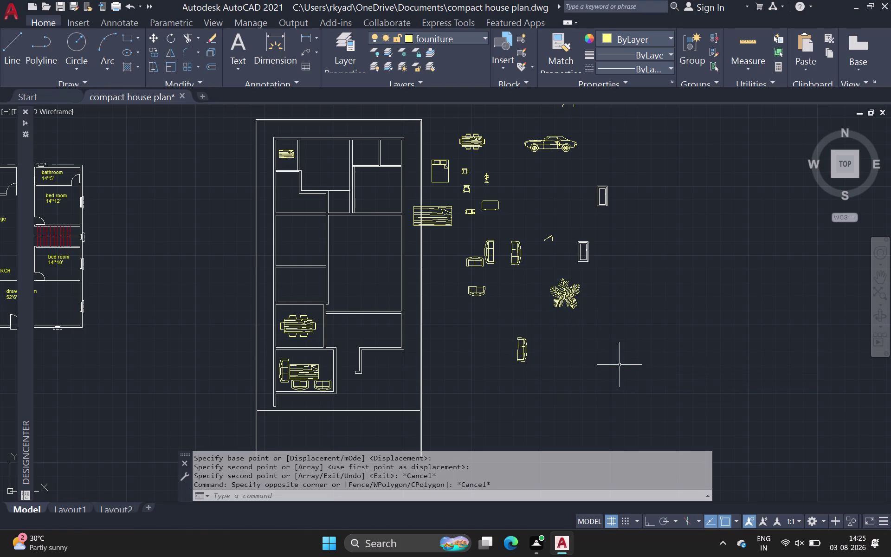
Rotate the new armchair copy a quarter turn.
click(504, 315)
click(540, 369)
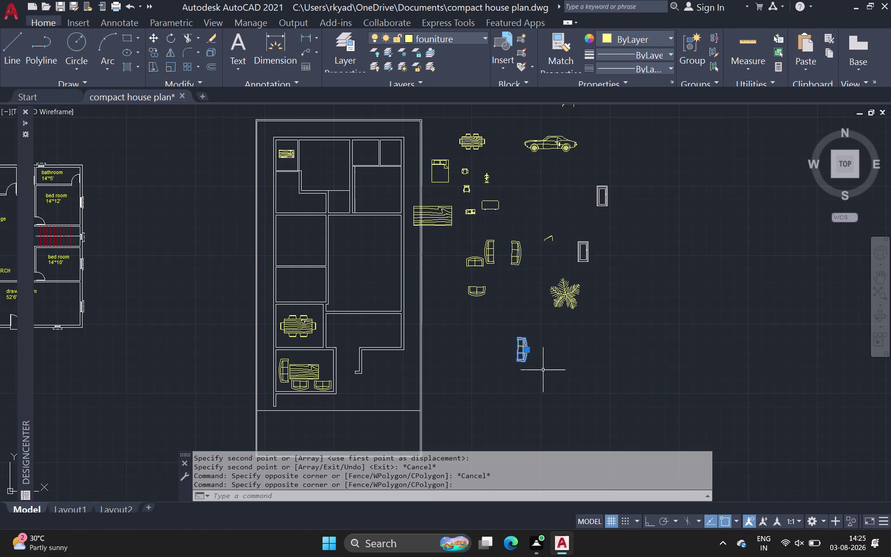
key(r)
key(o)
key(space)
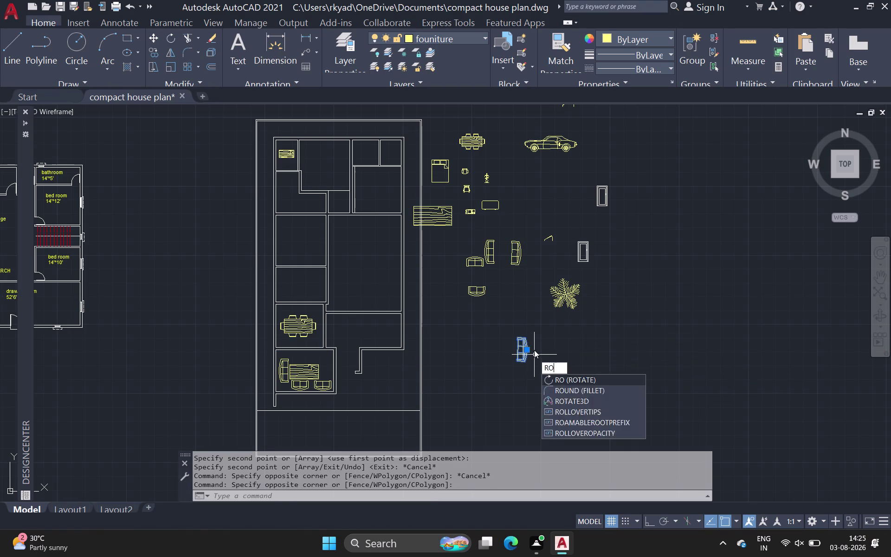
click(527, 364)
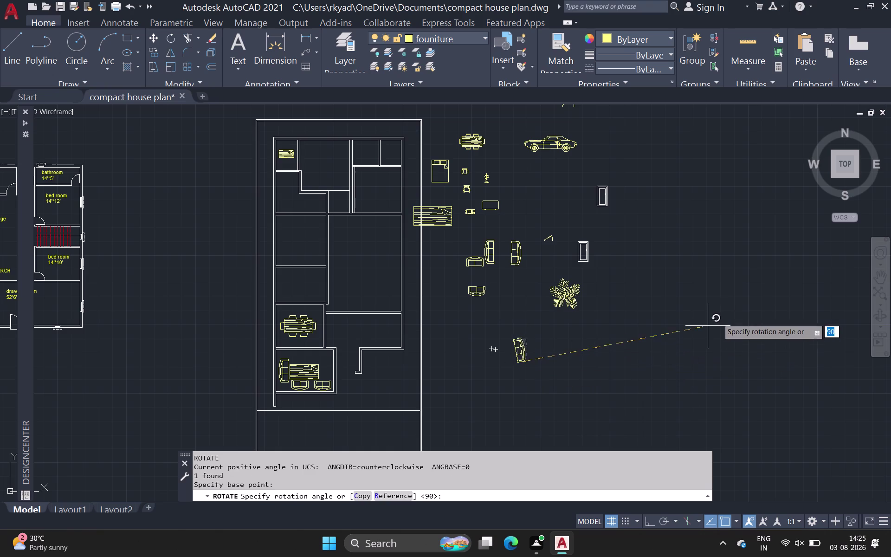
click(520, 158)
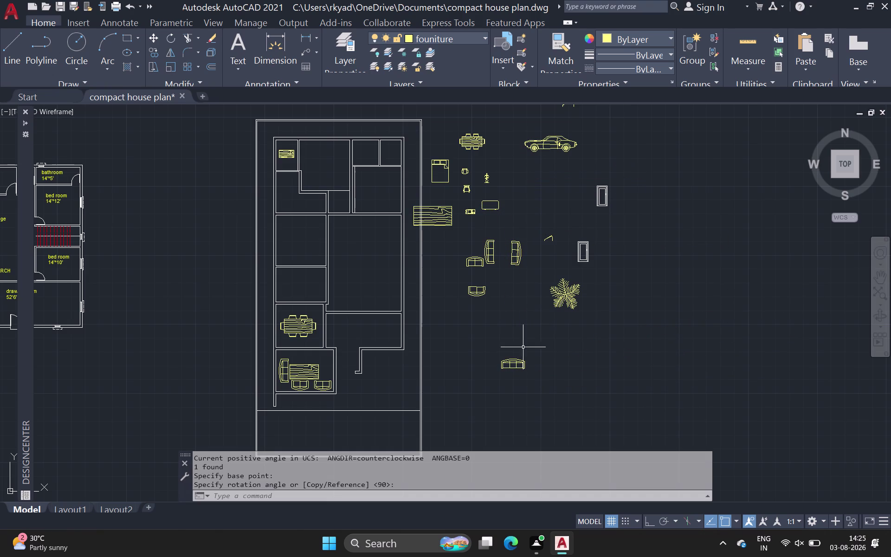
Mirror the rotated piece across a horizontal line, keeping the original.
click(511, 362)
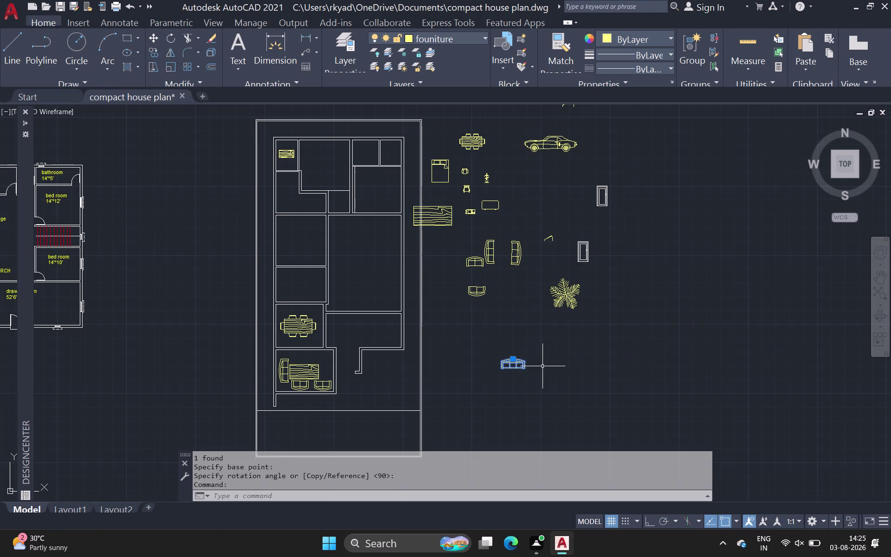
key(m)
key(i)
key(space)
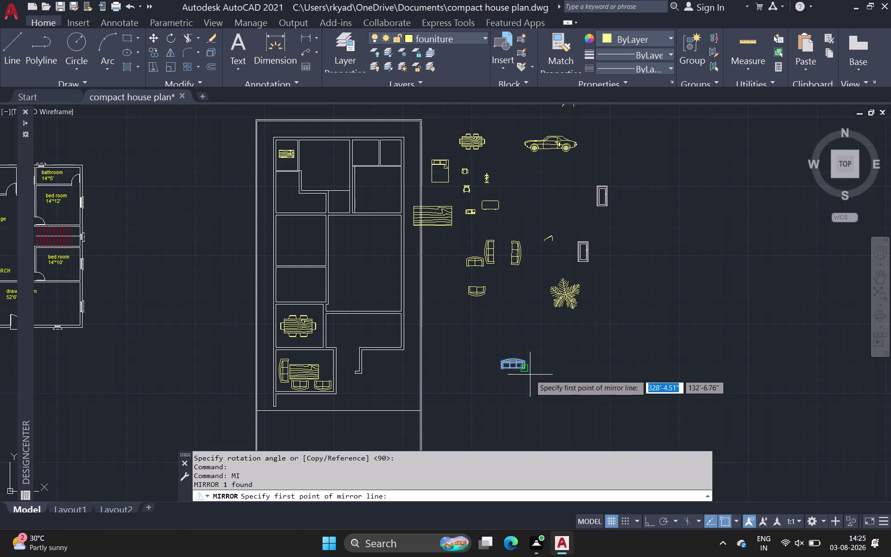
drag(525, 370, 567, 371)
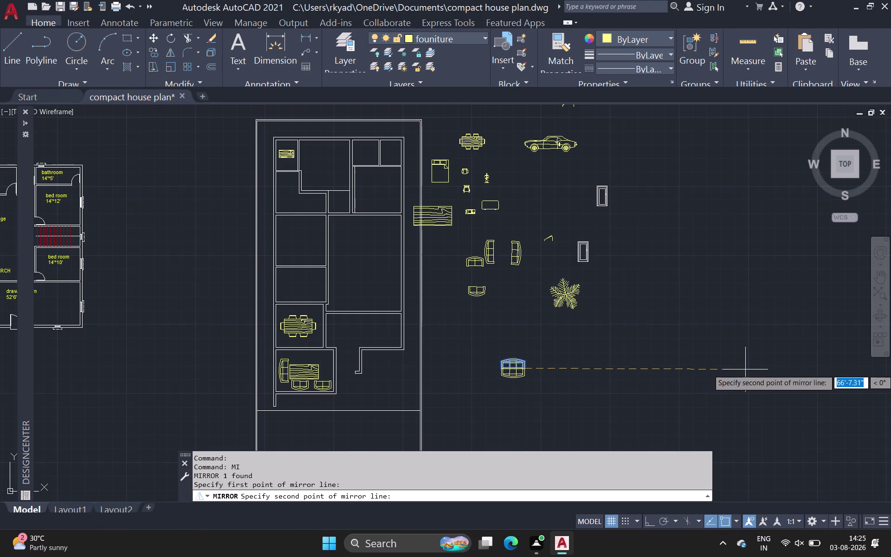
click(745, 368)
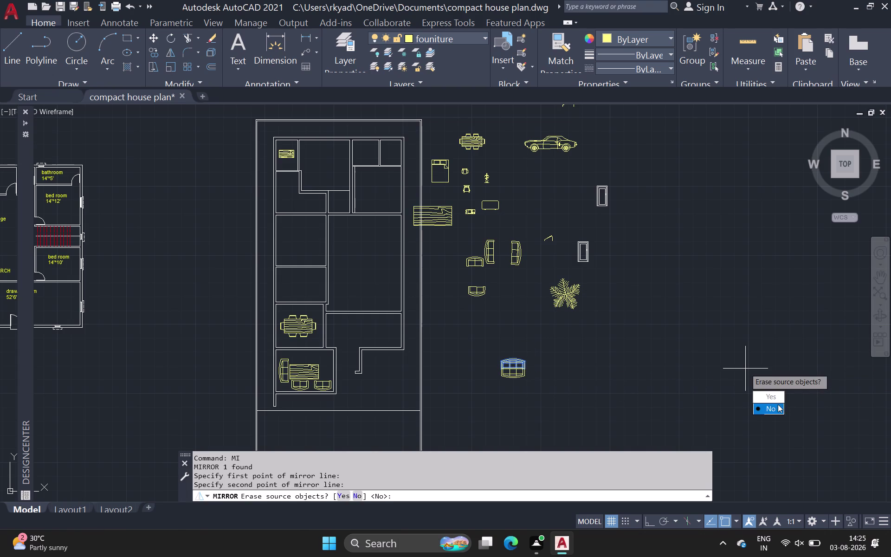
drag(778, 404, 745, 369)
click(515, 372)
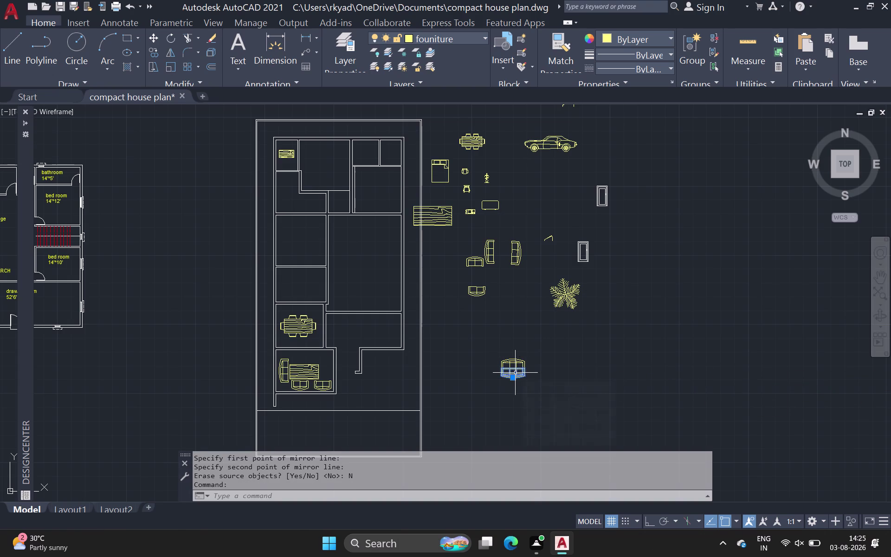
Move the mirrored sofa to the right of the other one.
key(m)
key(space)
click(519, 376)
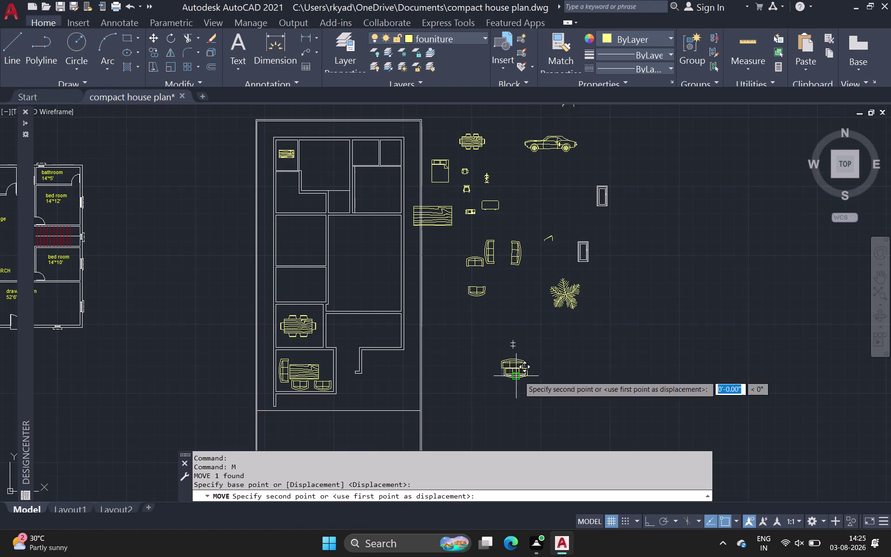
click(622, 369)
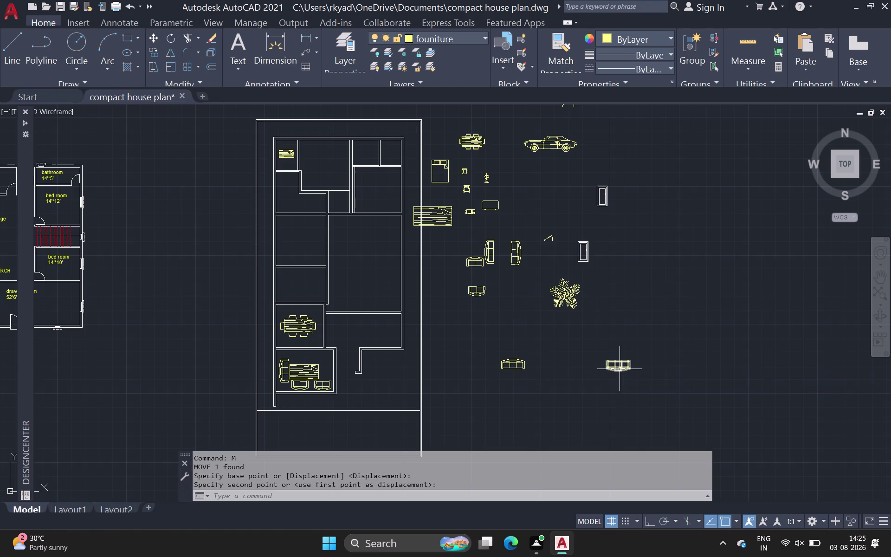
key(Escape)
Begin a copy of the left curved sofa, fixing a mistyped CO alias.
click(515, 362)
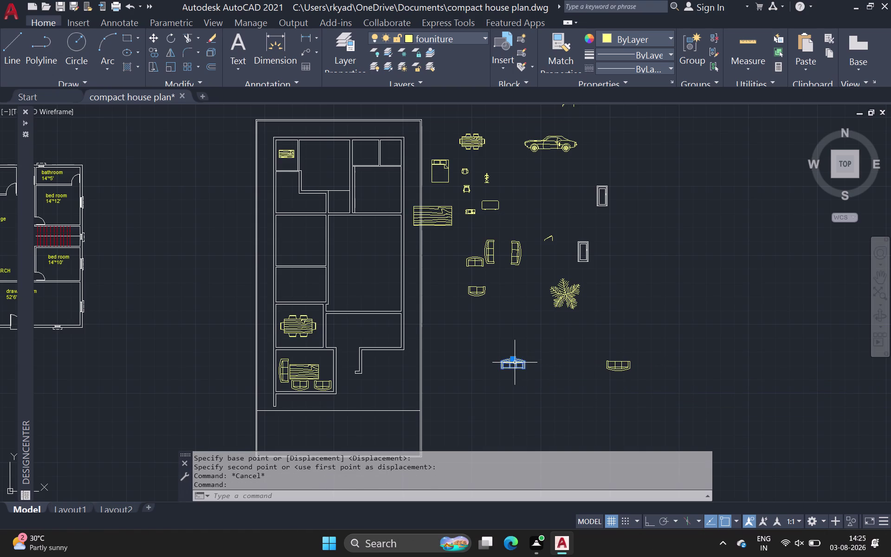
key(c)
text(0o)
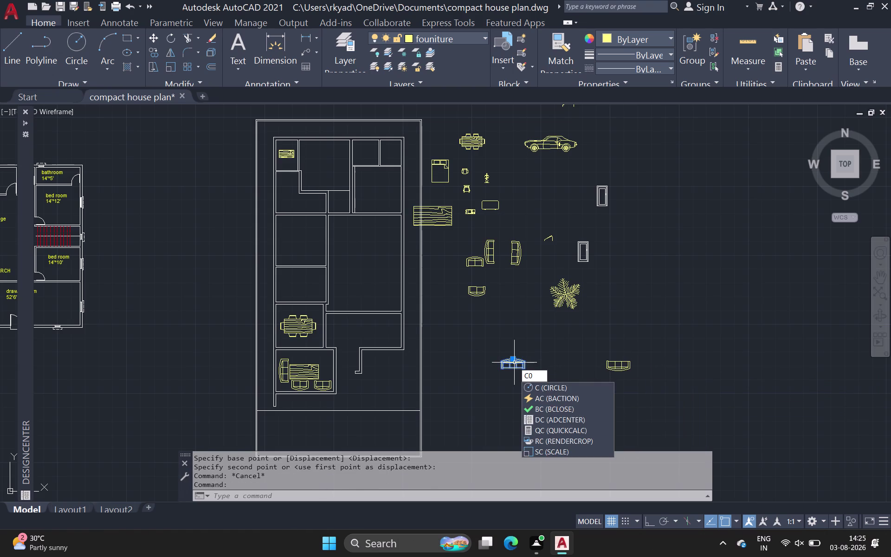
key(BackSpace)
key(BackSpace)
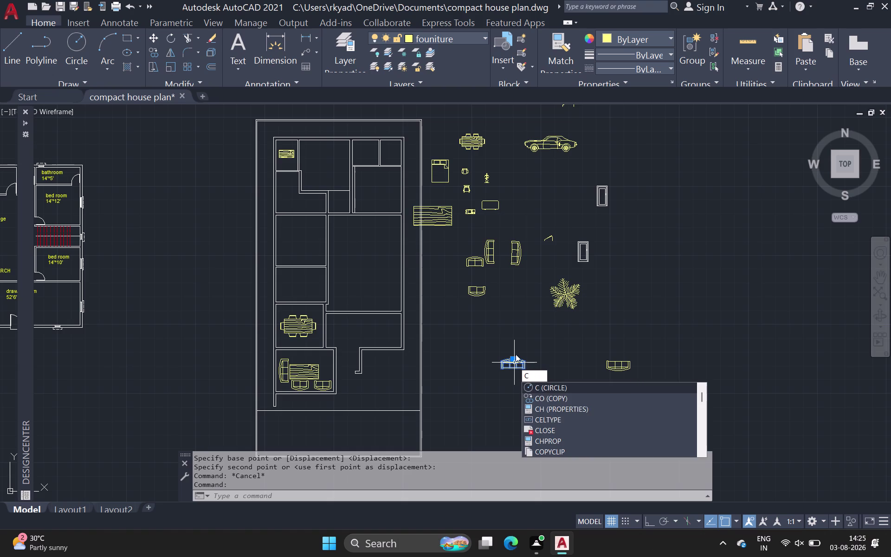
text(o)
key(space)
Cancel the pending sofa copy and pan back to the furniture blocks.
click(517, 360)
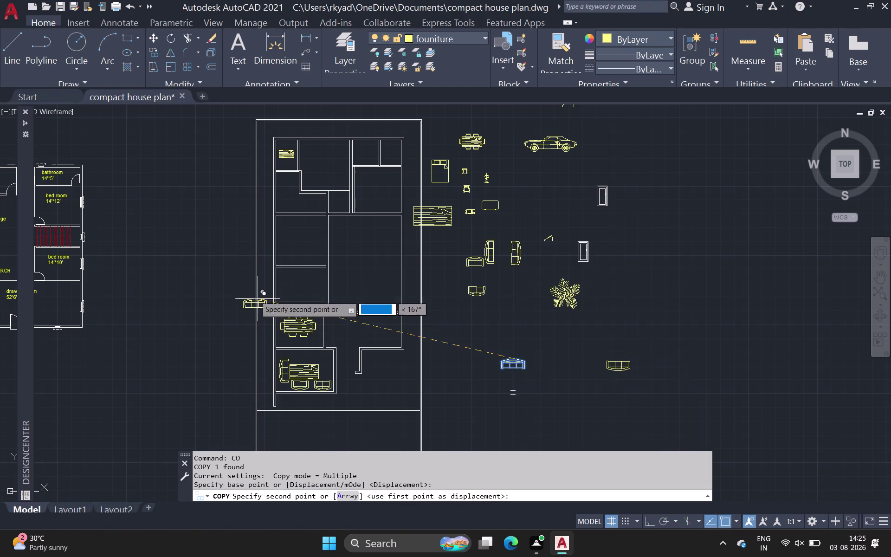
scroll(down, 3)
middle_drag(54, 168, 131, 187)
scroll(up, 3)
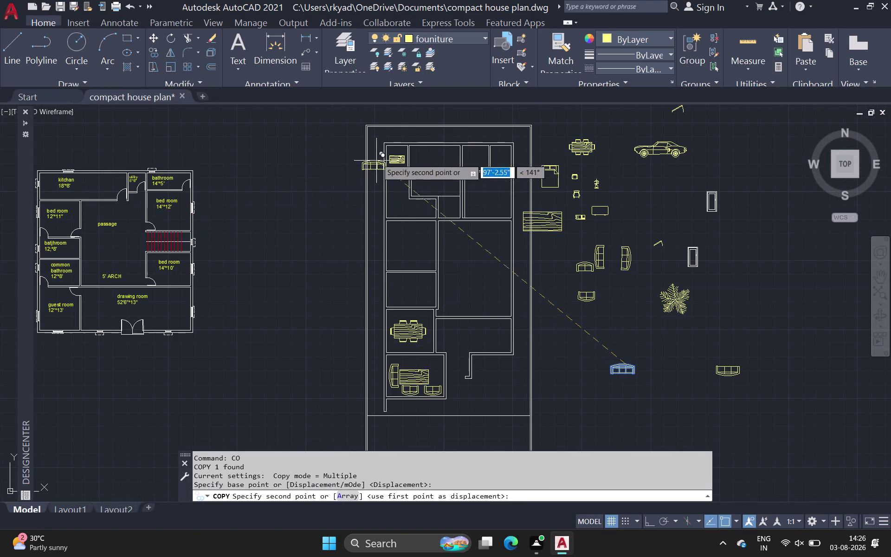
scroll(up, 3)
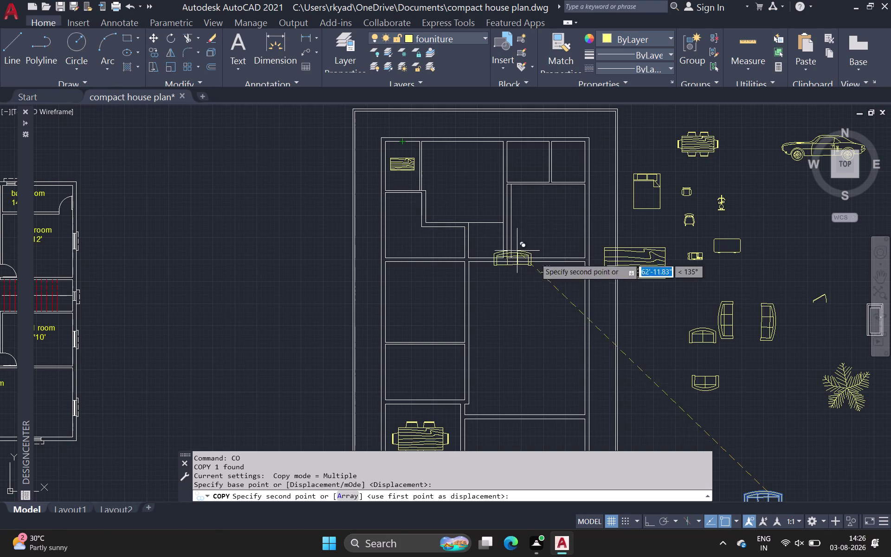
key(Escape)
middle_drag(677, 347, 511, 263)
scroll(down, 3)
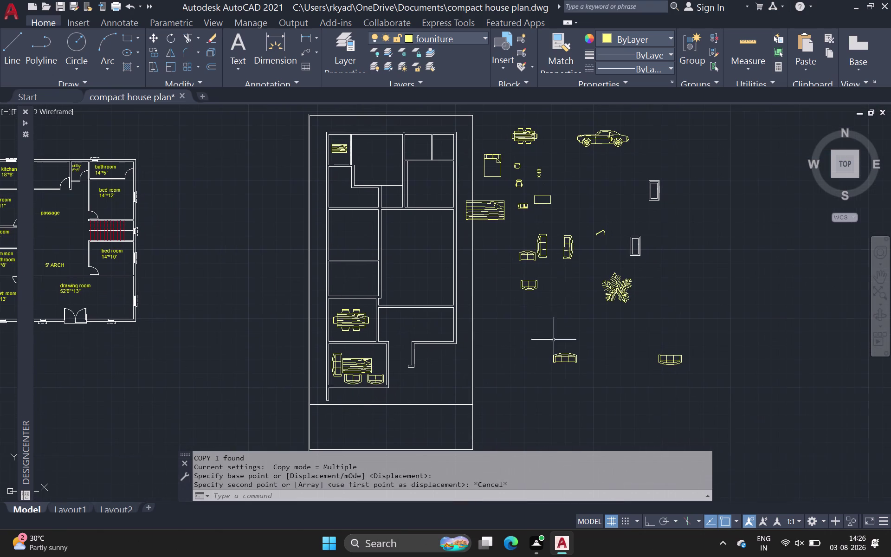
Scale the left curved sofa down to a noticeably smaller size with SC.
click(566, 357)
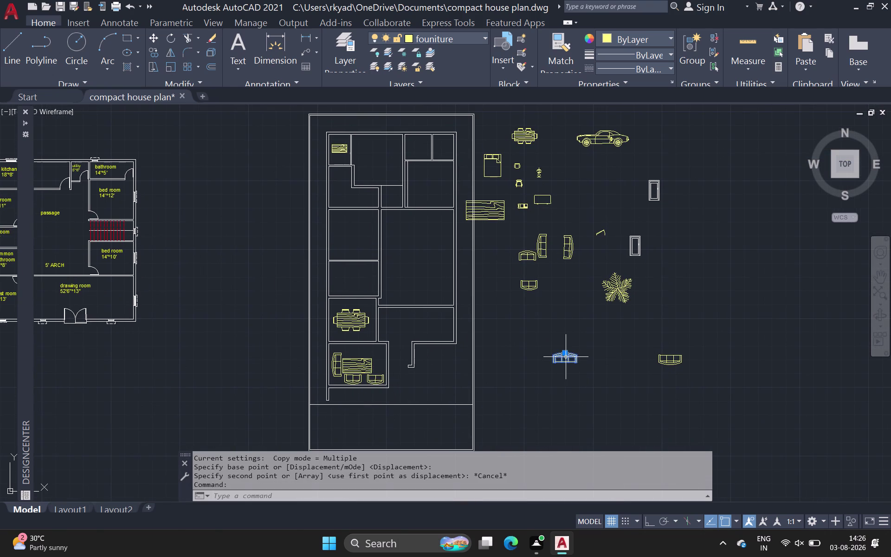
key(s)
text(c)
key(space)
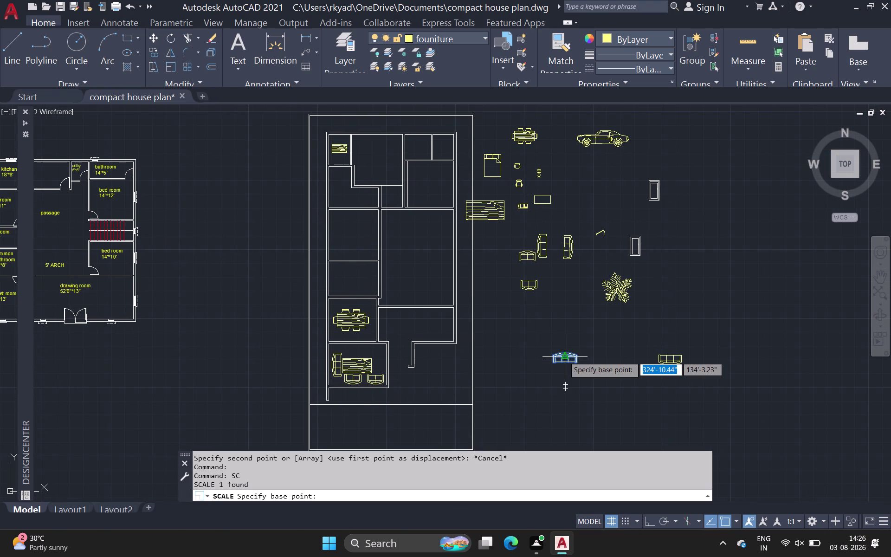
scroll(up, 3)
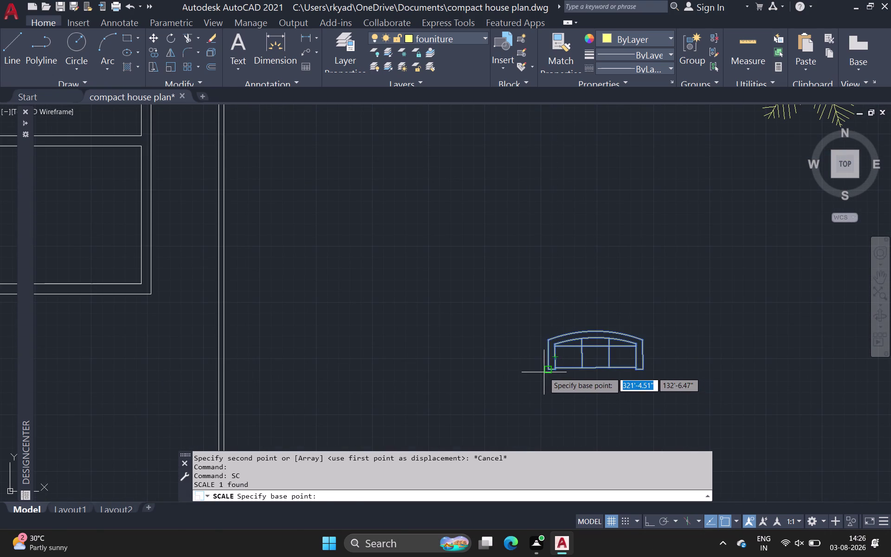
click(543, 370)
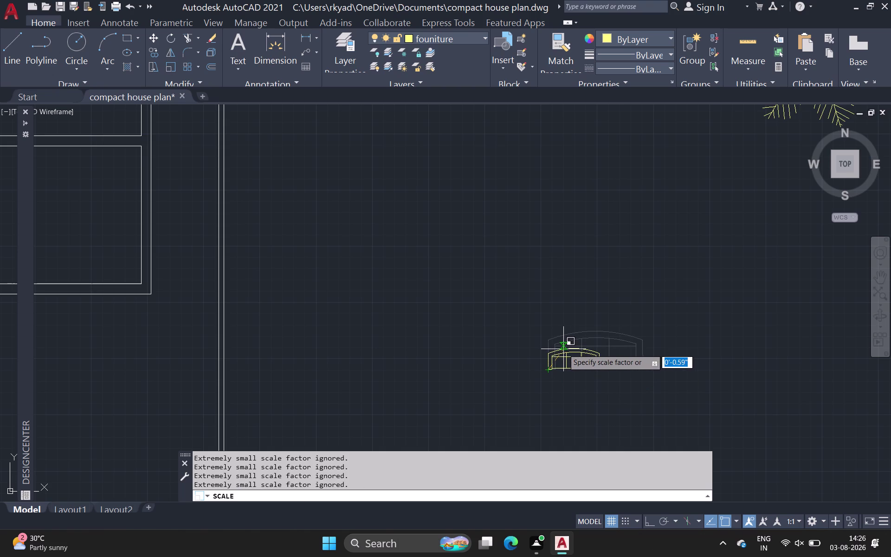
click(564, 349)
click(564, 353)
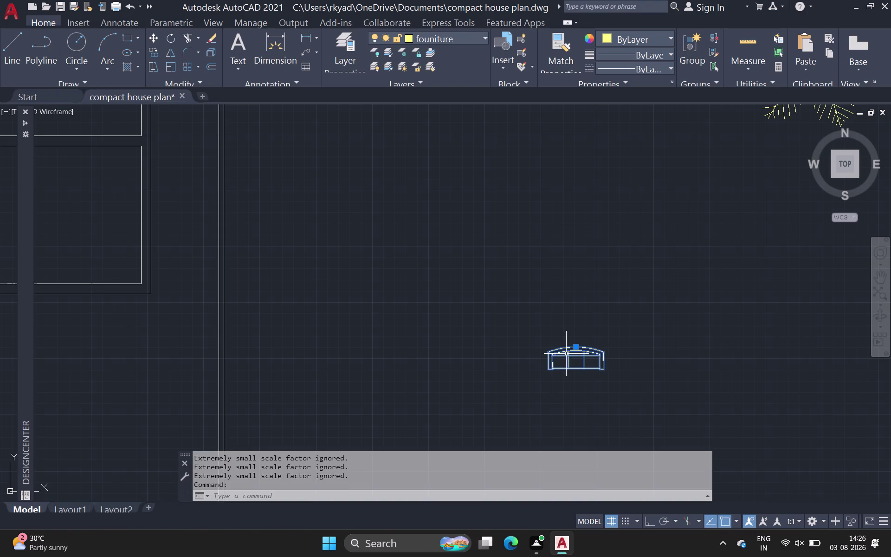
key(c)
text(o)
key(space)
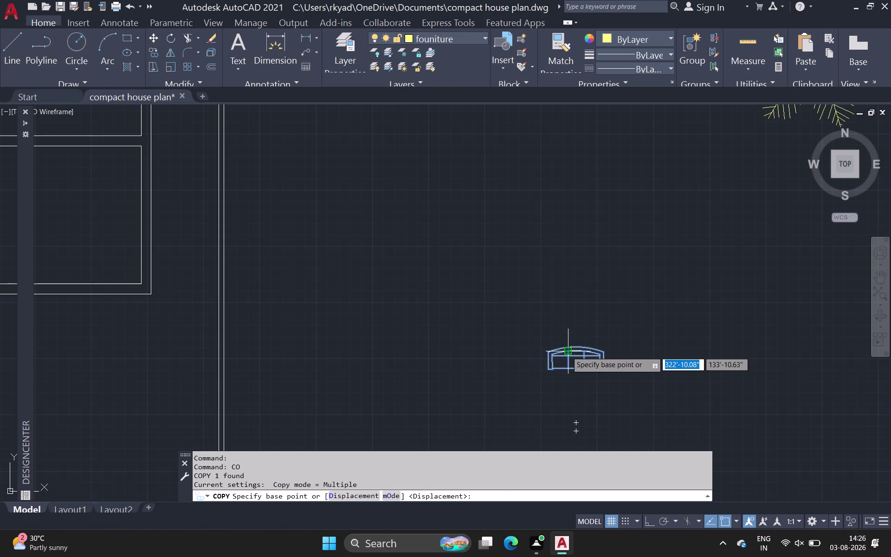
Drop the small sofa copy above the table in the top-left room.
click(567, 352)
scroll(down, 3)
middle_drag(236, 260, 341, 281)
middle_drag(190, 151, 323, 384)
scroll(up, 3)
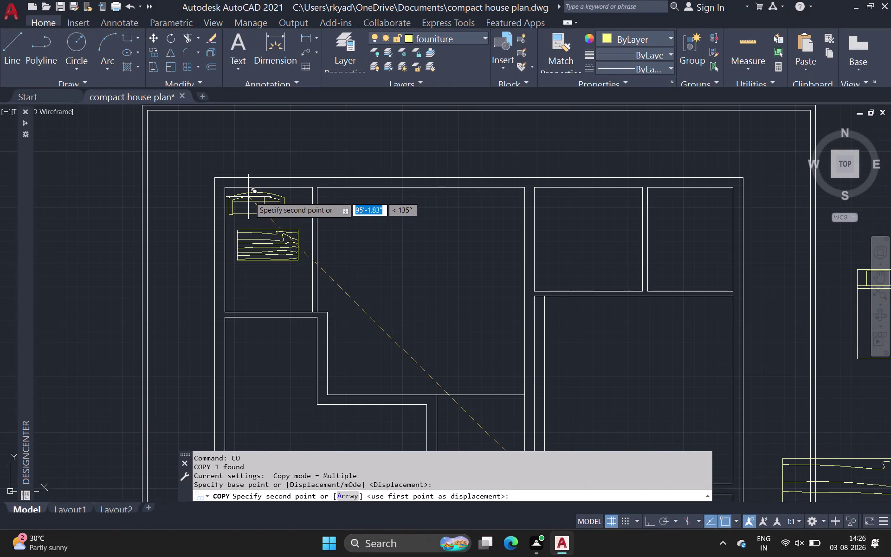
click(257, 198)
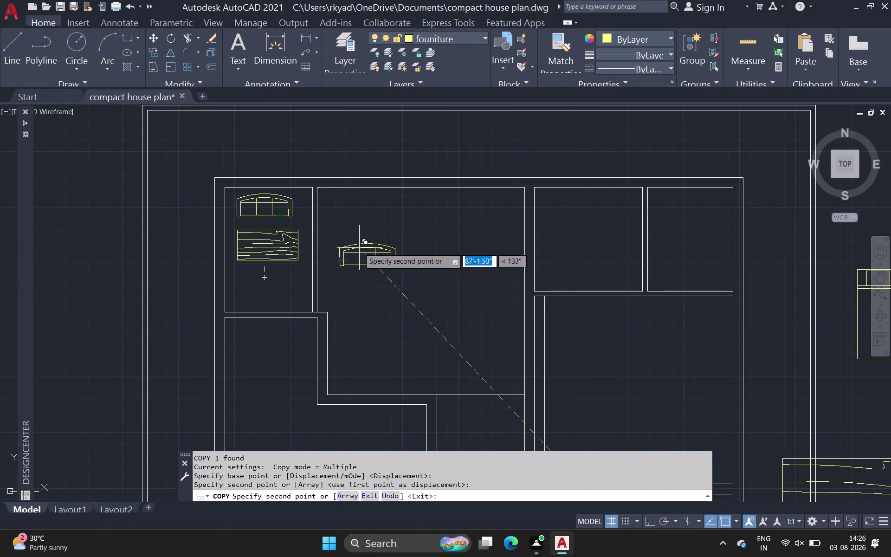
scroll(down, 3)
middle_drag(370, 256, 290, 236)
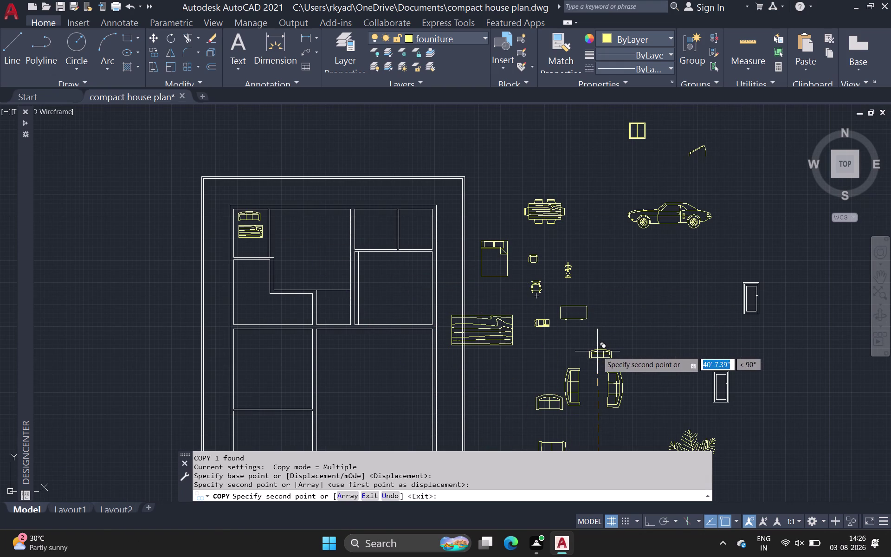
key(space)
Pan back to center the furniture blocks in view.
middle_drag(556, 342, 458, 283)
scroll(down, 3)
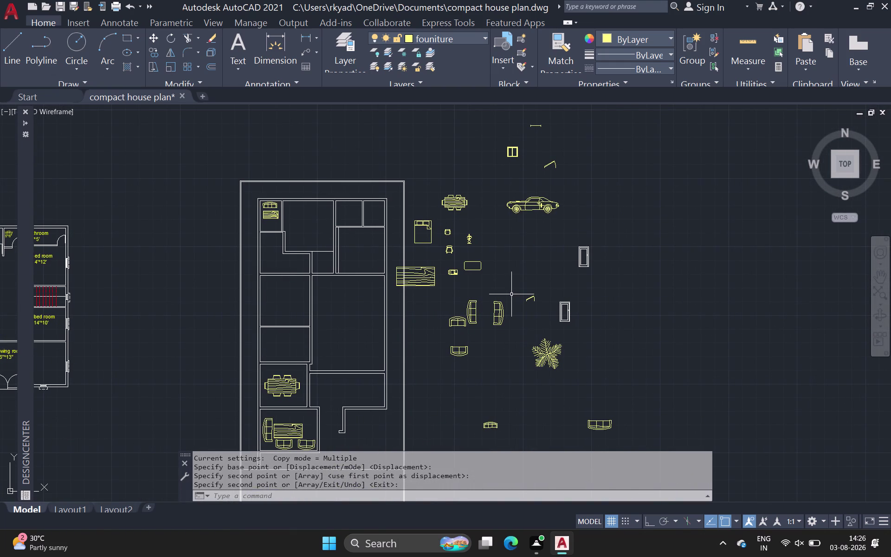
middle_drag(505, 291, 438, 284)
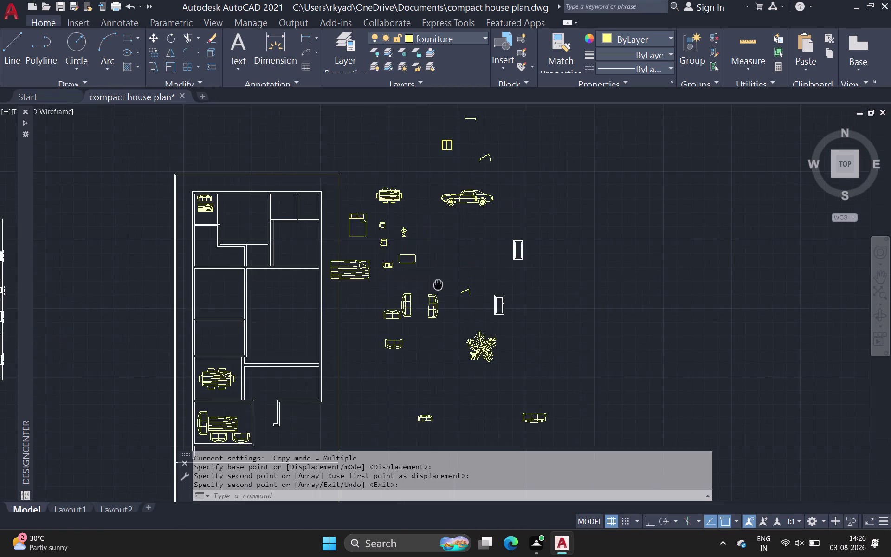
middle_drag(439, 284, 419, 284)
scroll(up, 3)
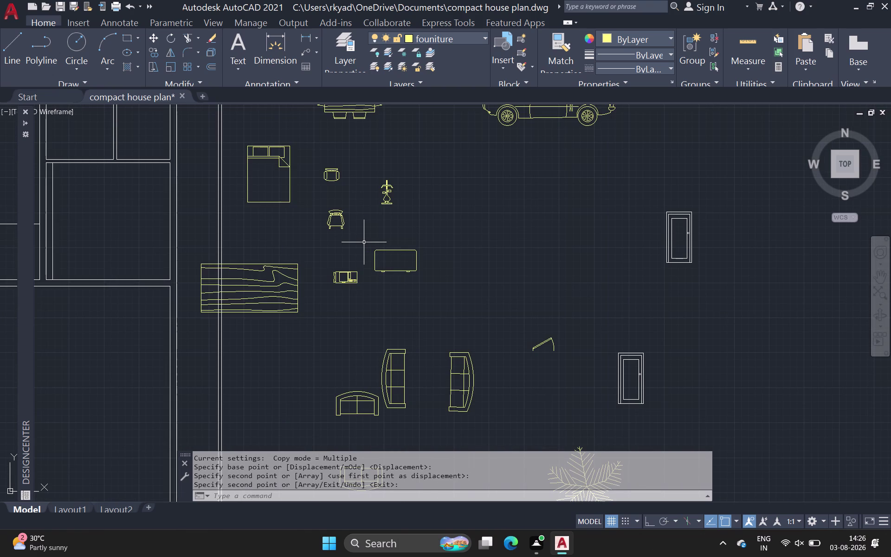
Enlarge the rounded rectangular block with SCALE.
click(364, 243)
click(458, 289)
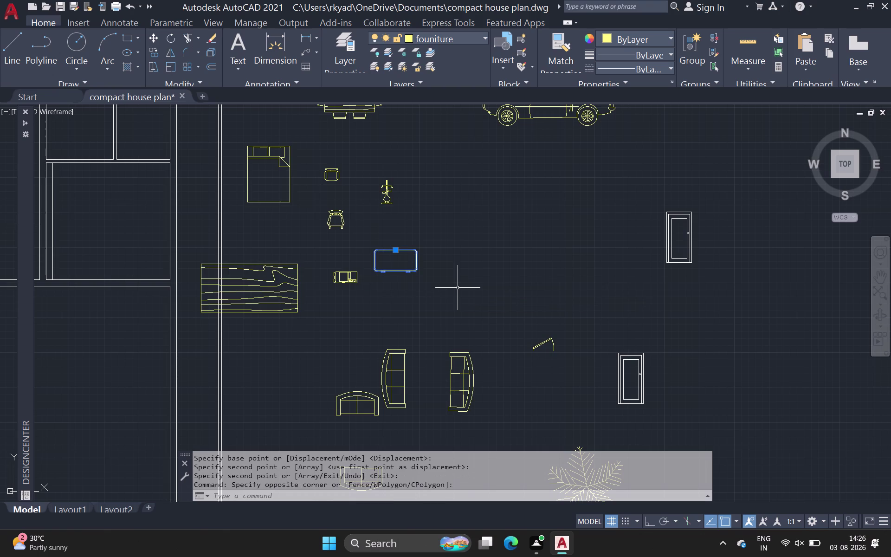
key(s)
key(c)
key(space)
click(371, 269)
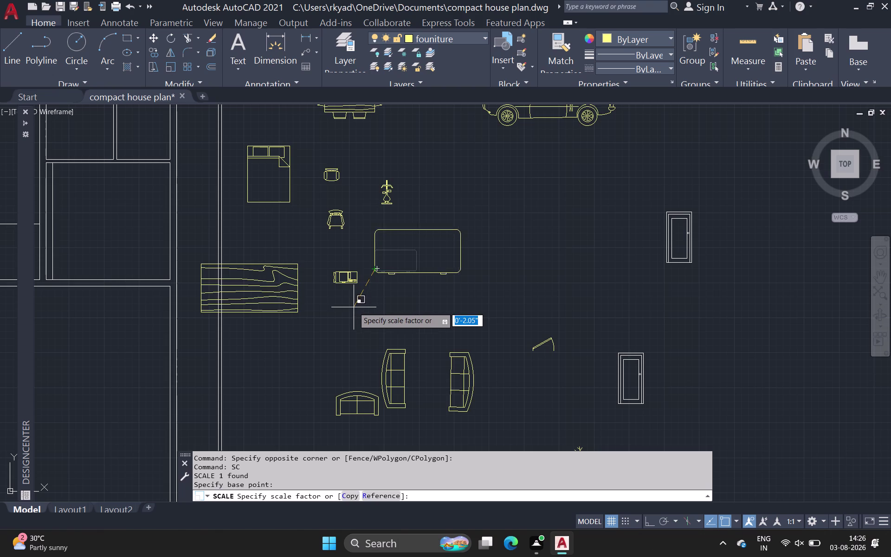
click(341, 311)
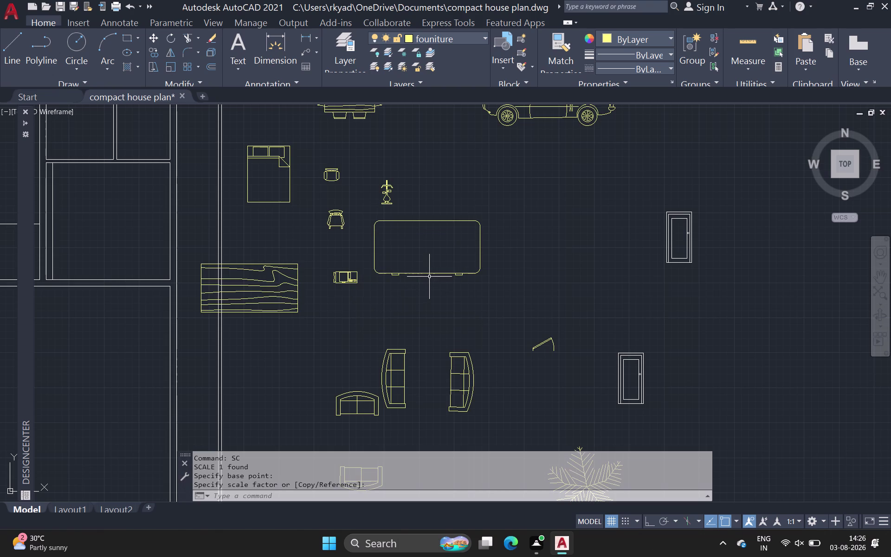
Copy the enlarged block into the upper room beside the top-left room.
click(429, 273)
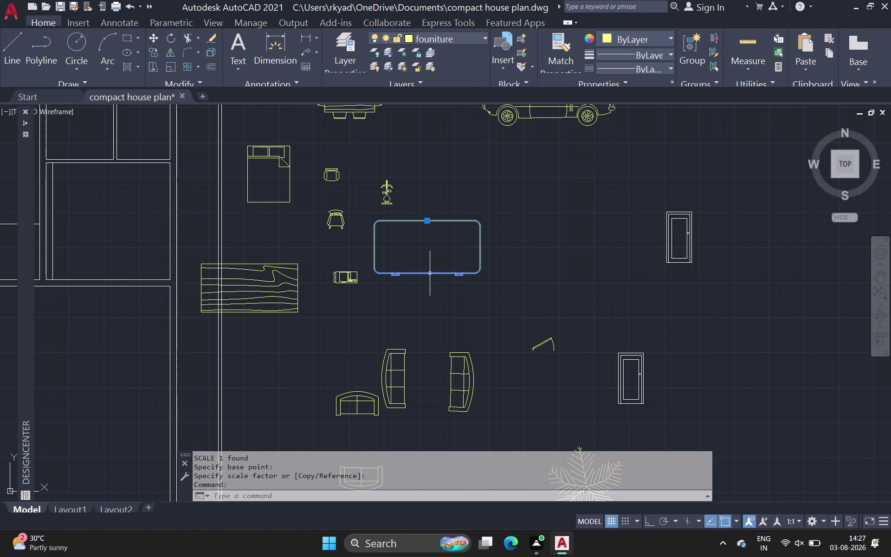
key(c)
key(o)
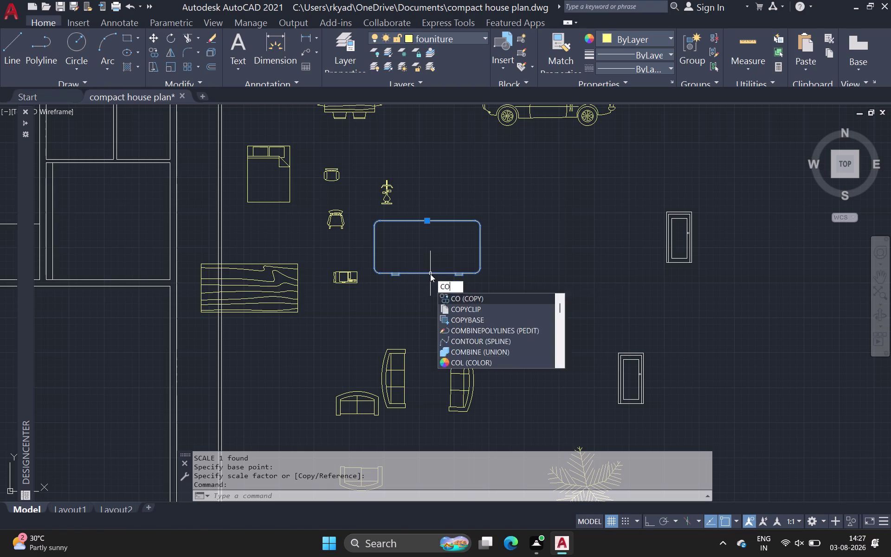
key(space)
click(430, 274)
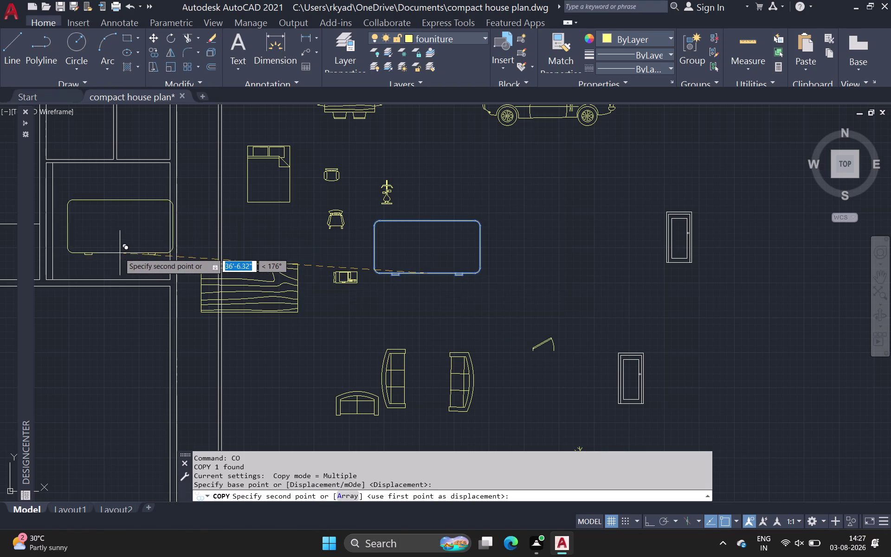
click(110, 249)
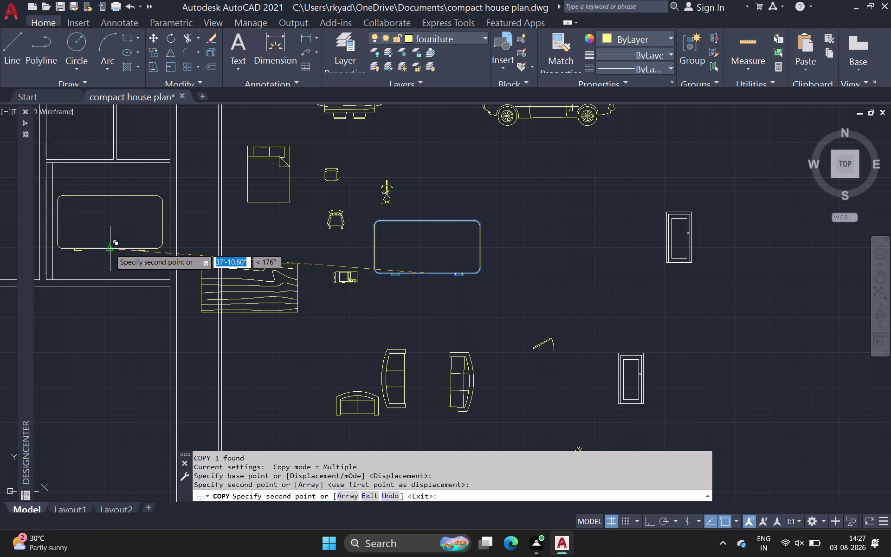
key(Escape)
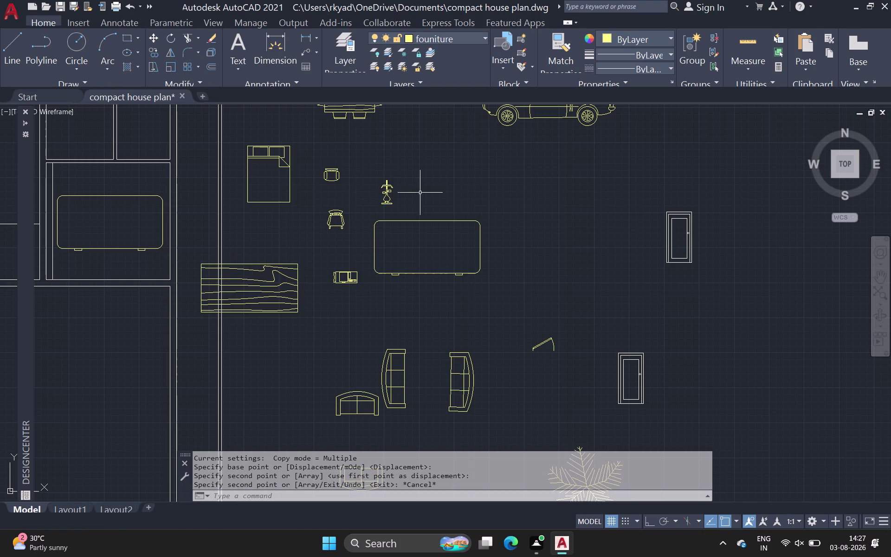
scroll(down, 3)
middle_click(422, 213)
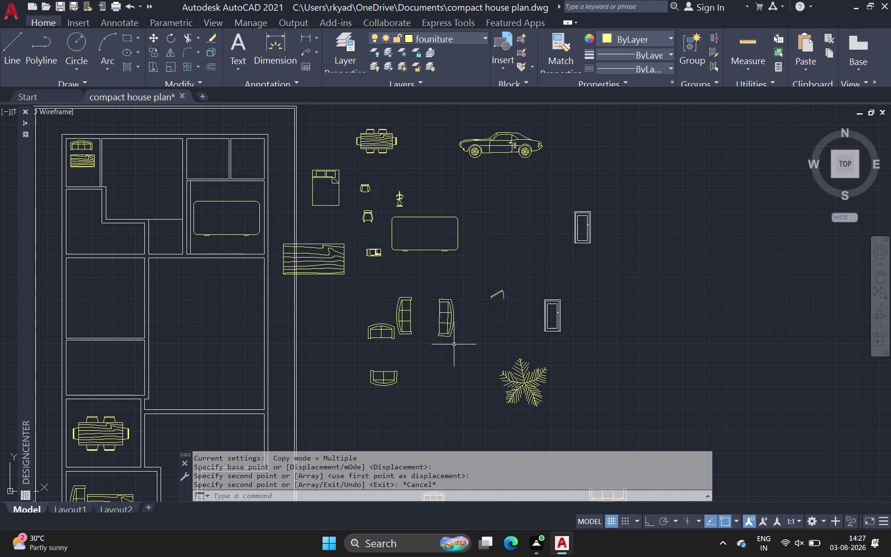
middle_drag(450, 337, 430, 201)
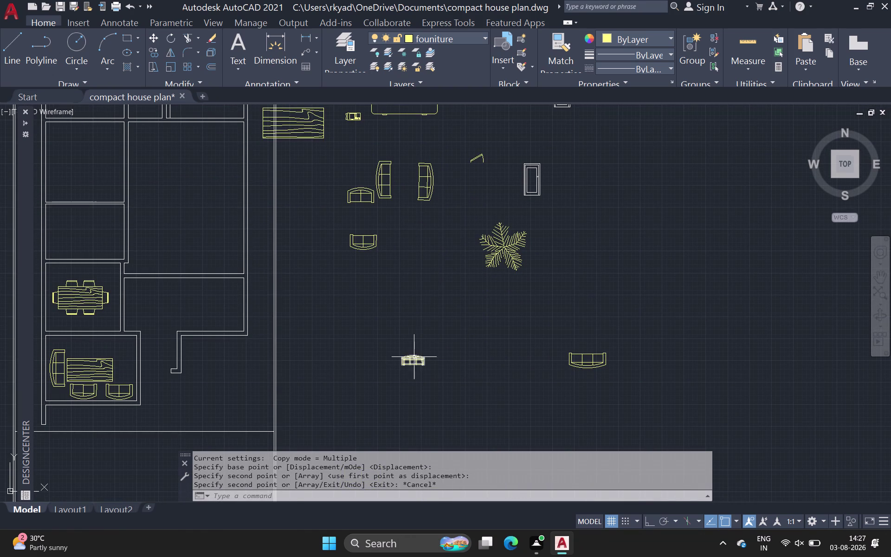
Copy the small sofa to the top of the upper room.
click(414, 361)
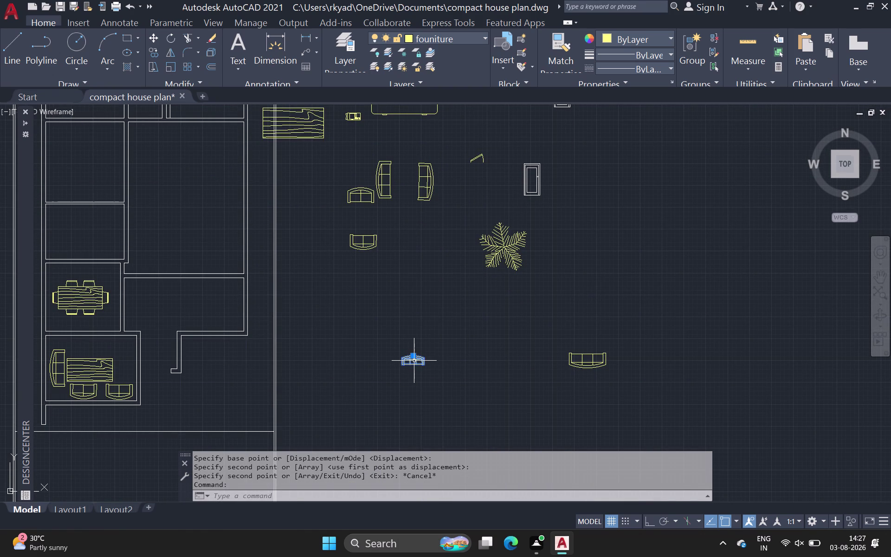
key(space)
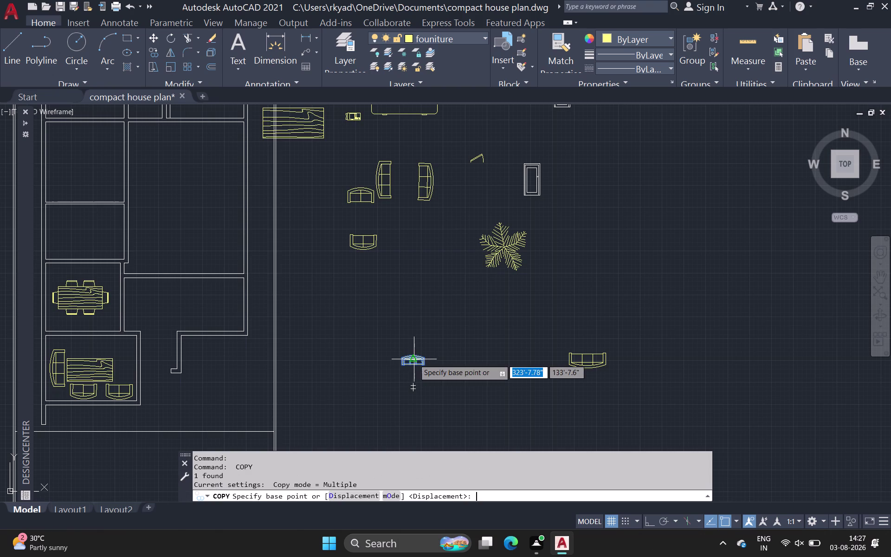
drag(414, 358, 316, 304)
scroll(down, 3)
middle_drag(256, 255, 301, 332)
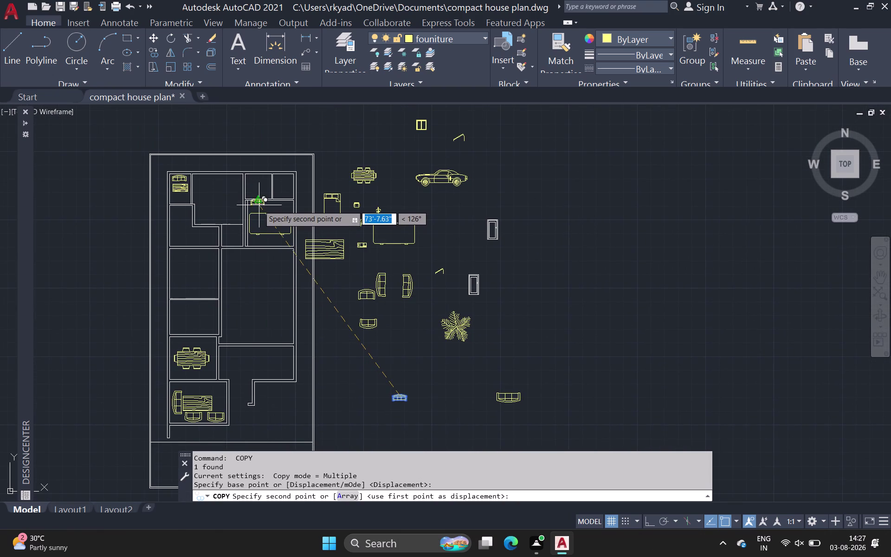
scroll(up, 3)
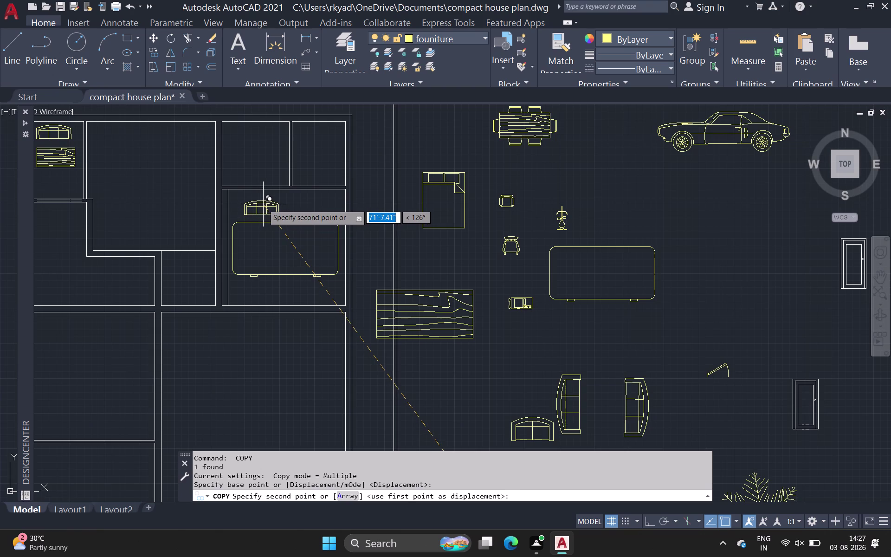
click(263, 205)
key(space)
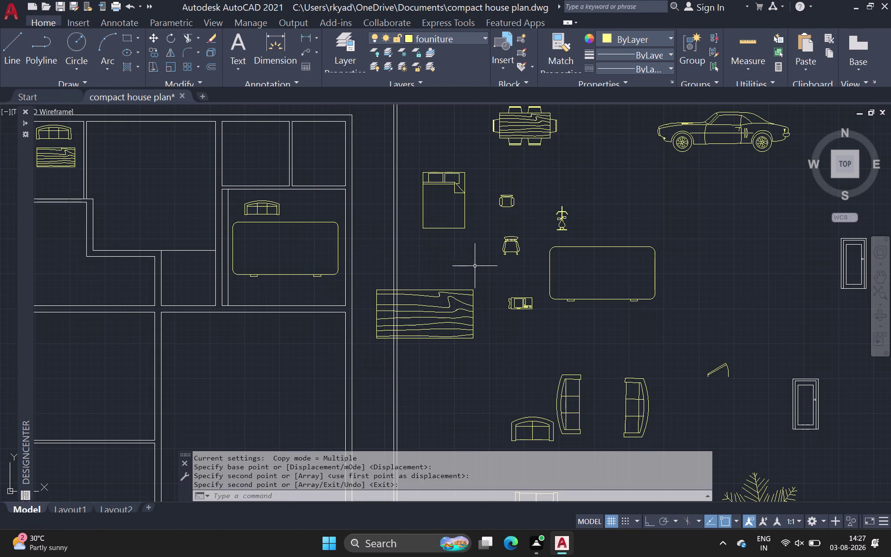
Select the small armchair near the bed, retrying after failed picks.
click(507, 201)
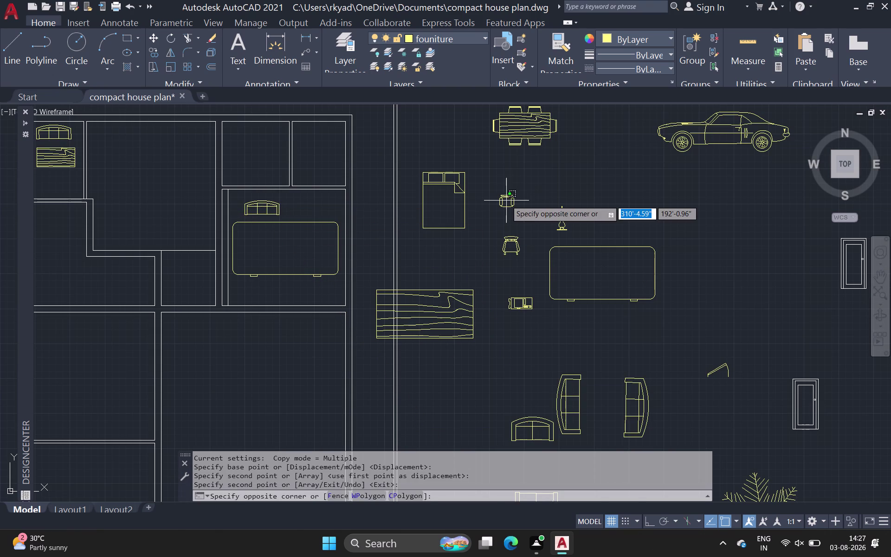
key(space)
key(space)
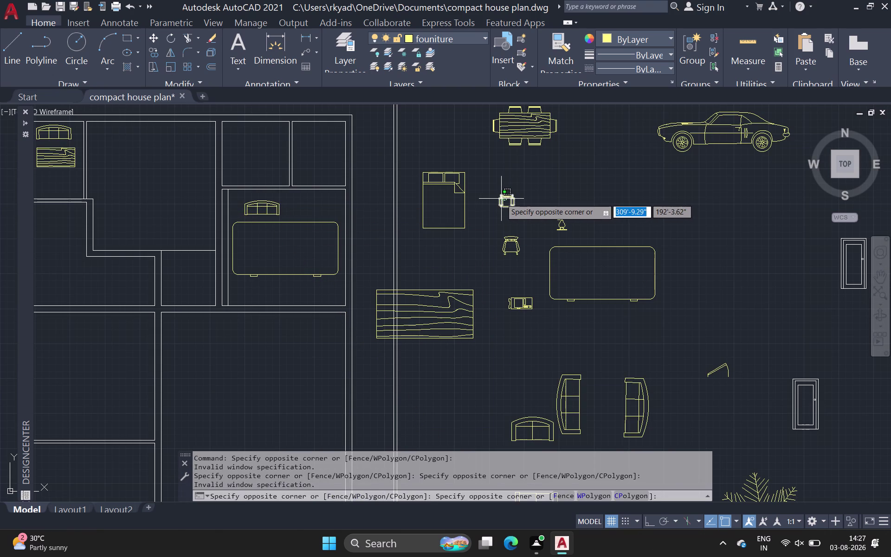
key(Escape)
click(504, 202)
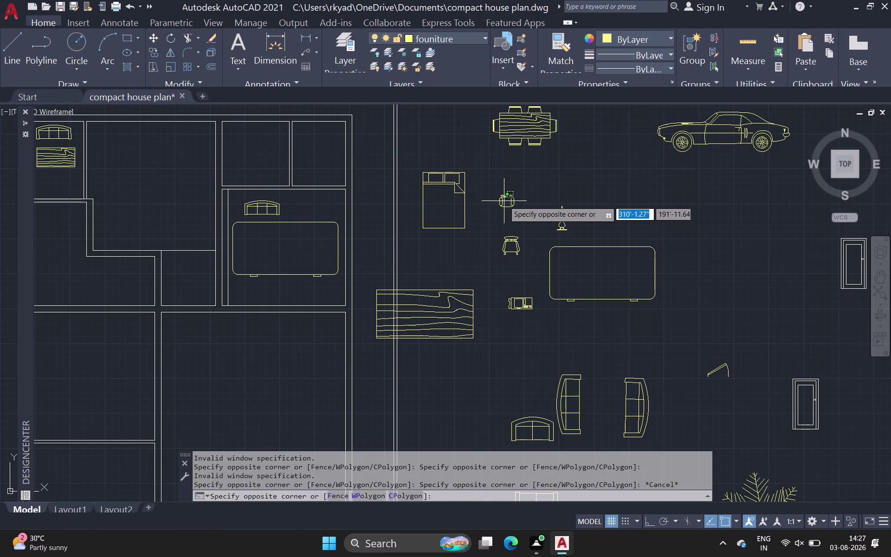
key(Escape)
click(502, 198)
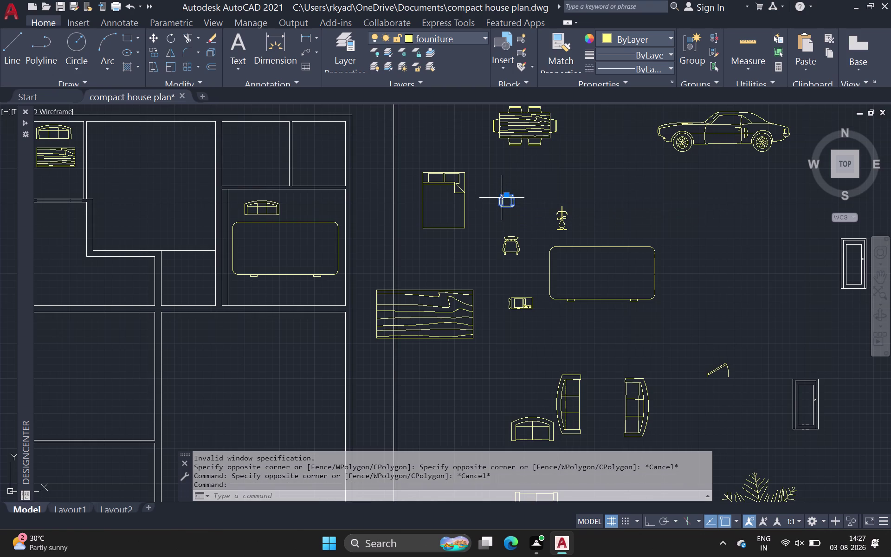
key(space)
click(503, 198)
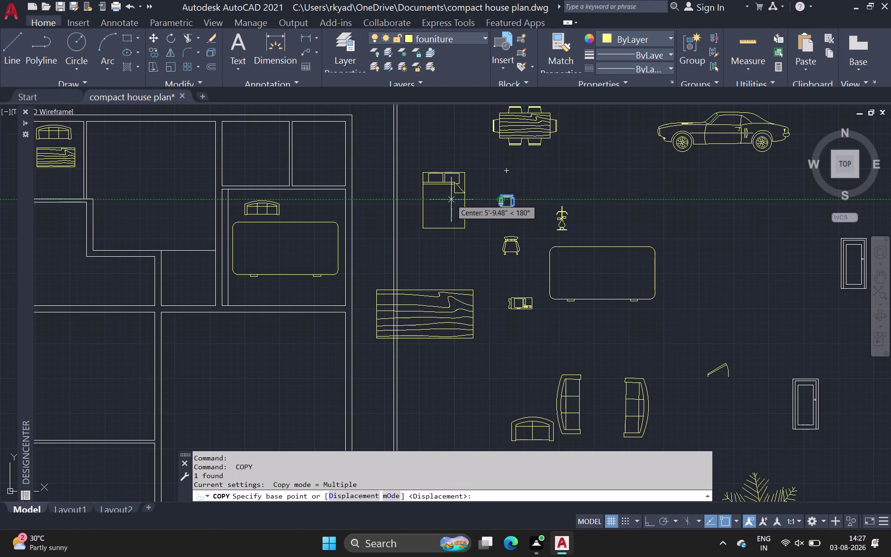
key(Escape)
click(513, 201)
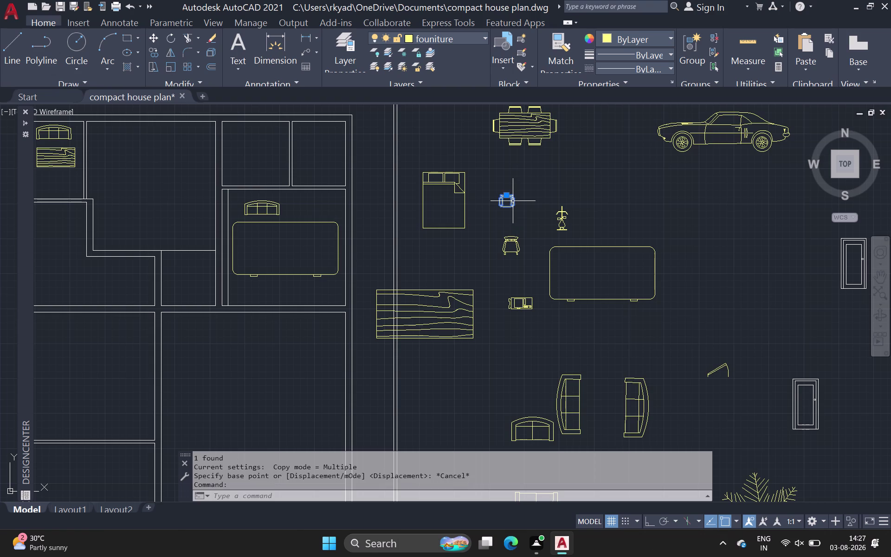
Copy the armchair next to the sofa, undoing one misplaced copy.
key(c)
key(o)
key(space)
click(512, 205)
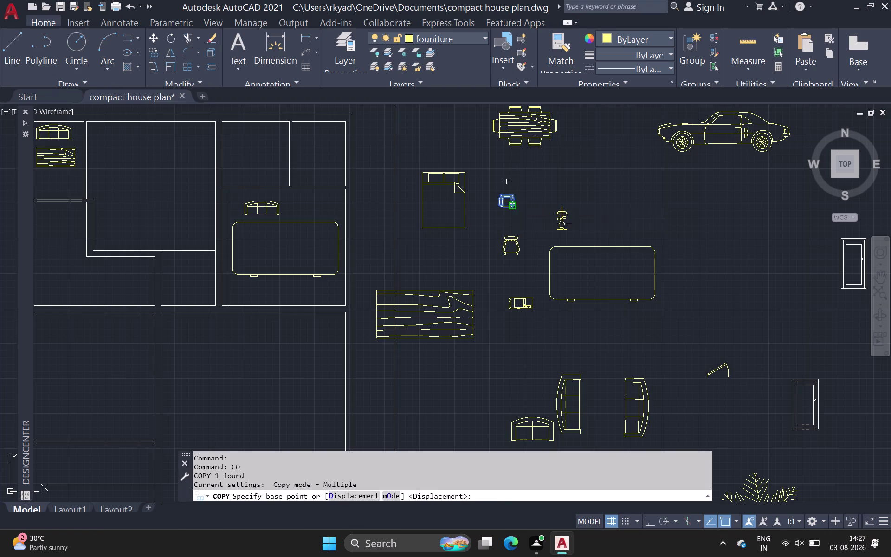
click(298, 211)
middle_click(251, 222)
scroll(down, 3)
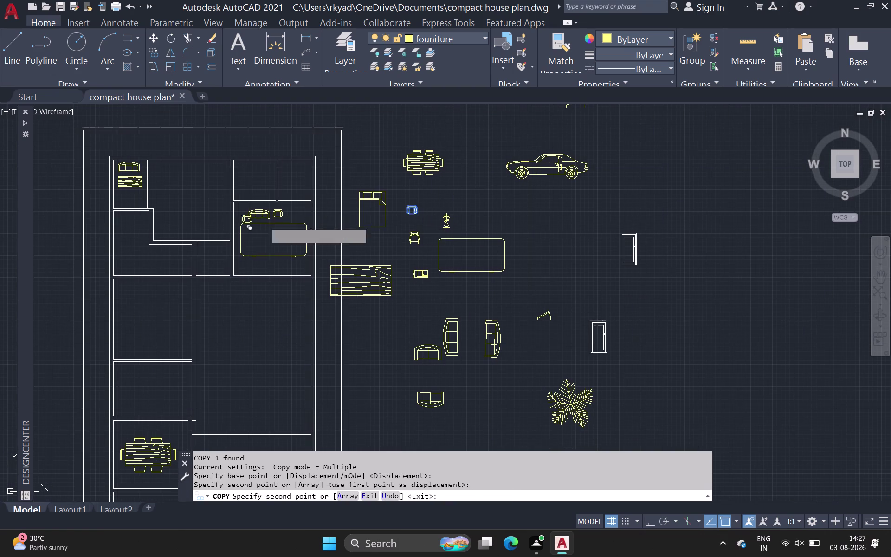
click(295, 218)
key(ctrl+z)
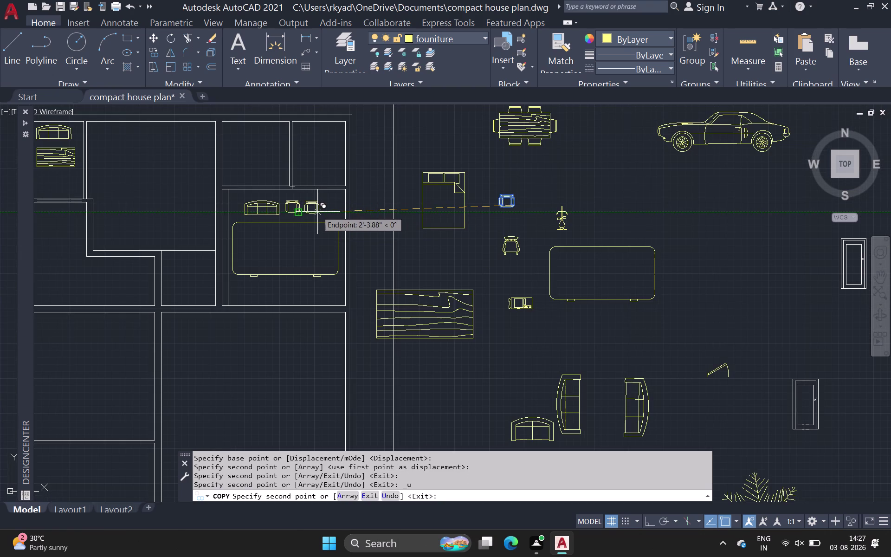
click(318, 212)
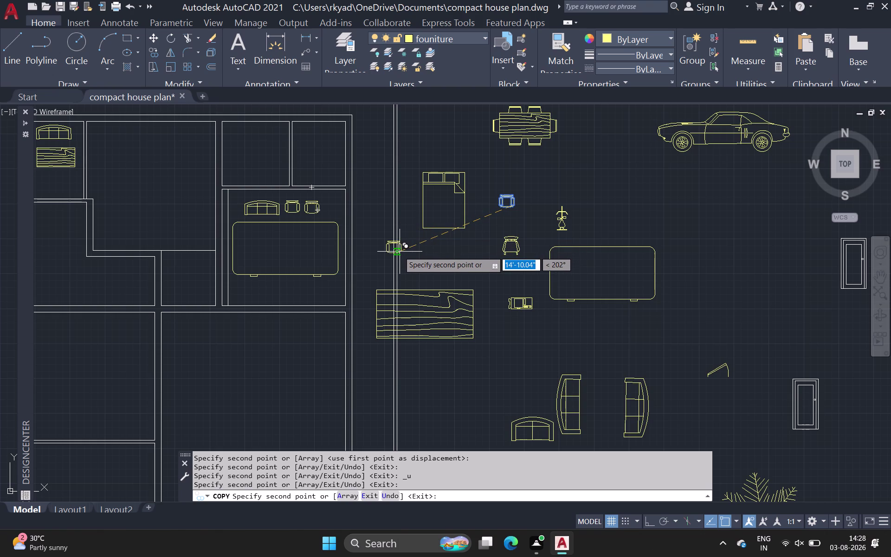
key(Escape)
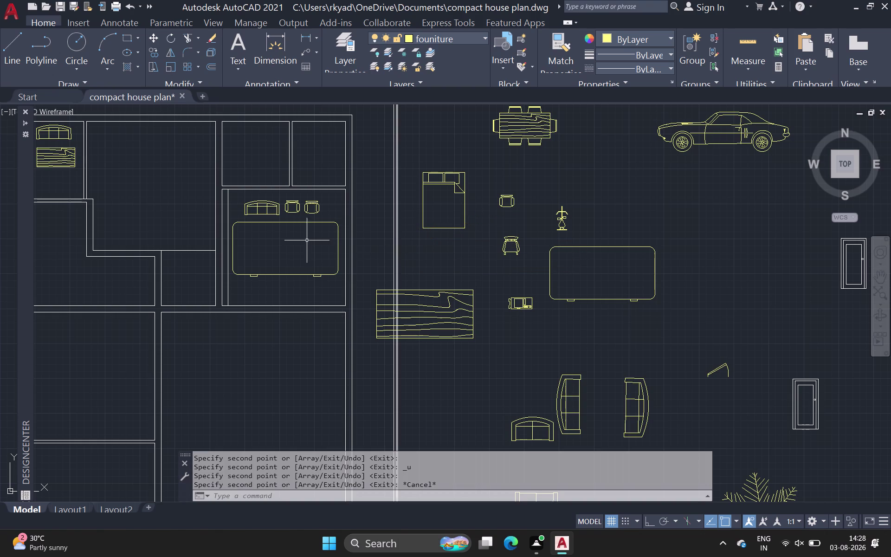
click(318, 223)
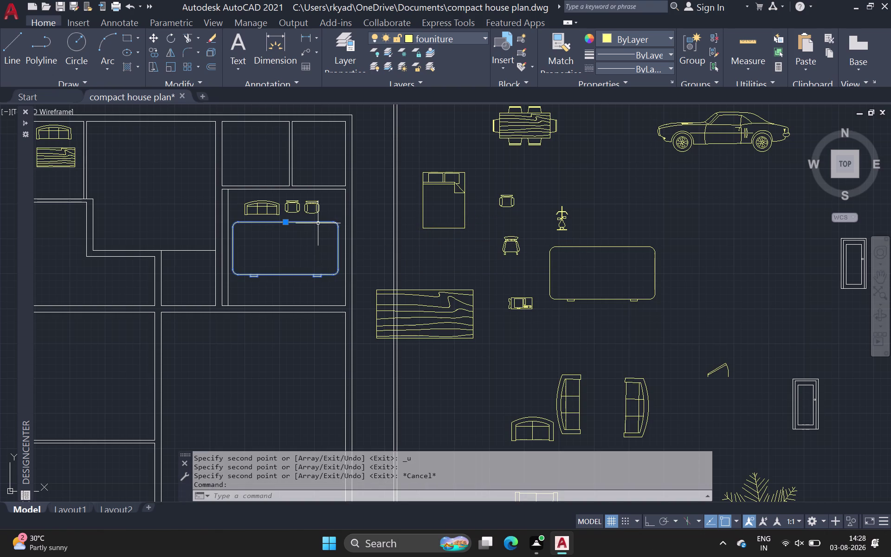
Scale the upper-room rounded table down to fit the room.
text(sc)
key(space)
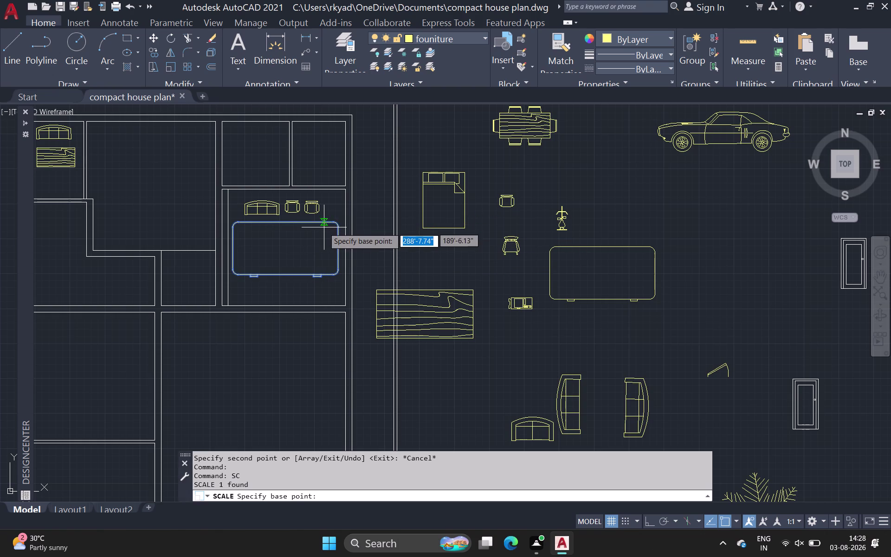
click(235, 275)
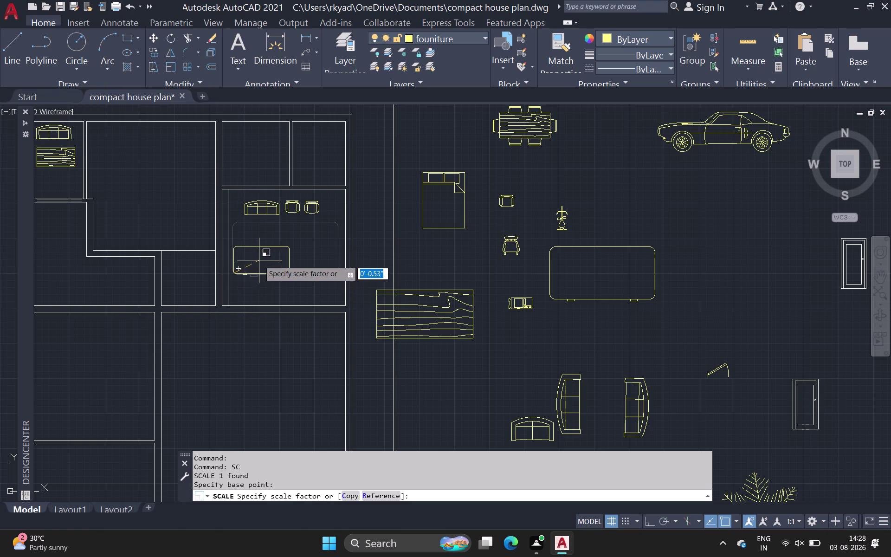
click(269, 253)
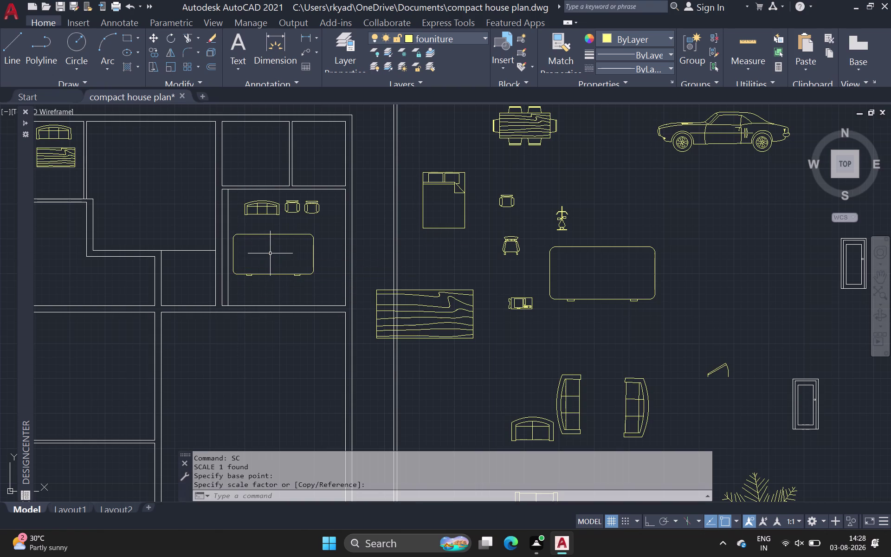
Move the smaller table beneath the sofa and armchairs.
click(282, 234)
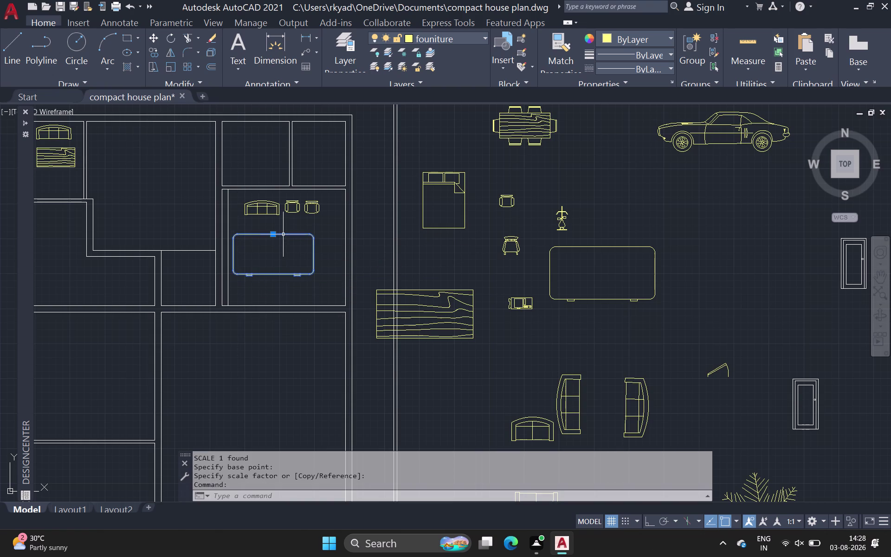
key(m)
key(space)
click(287, 235)
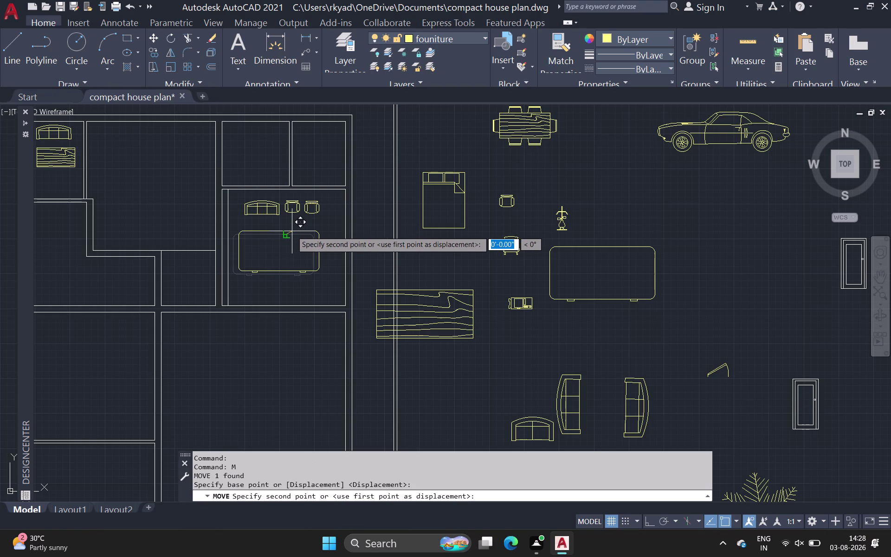
click(297, 231)
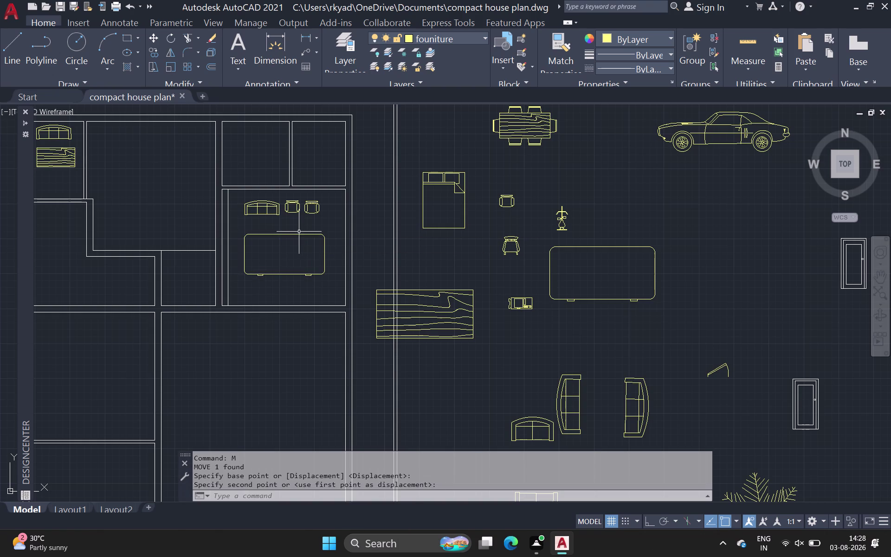
click(502, 200)
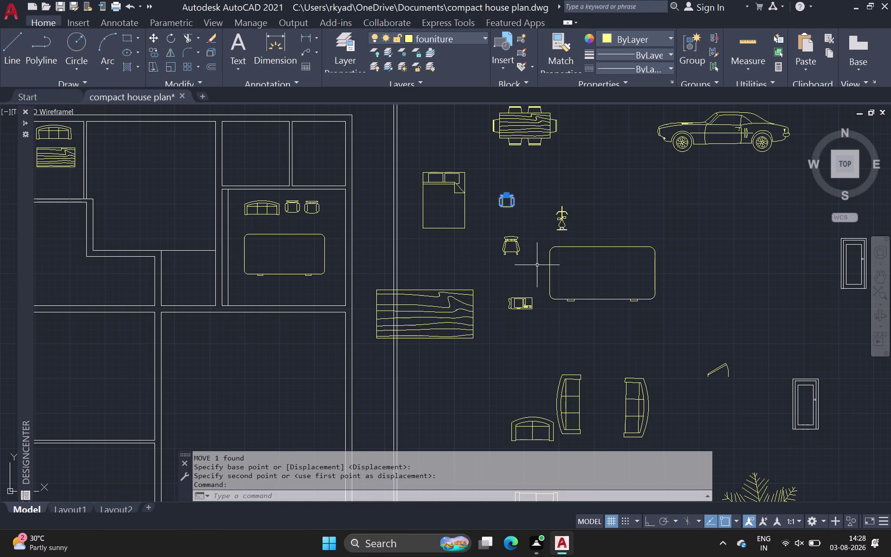
key(m)
key(i)
key(Return)
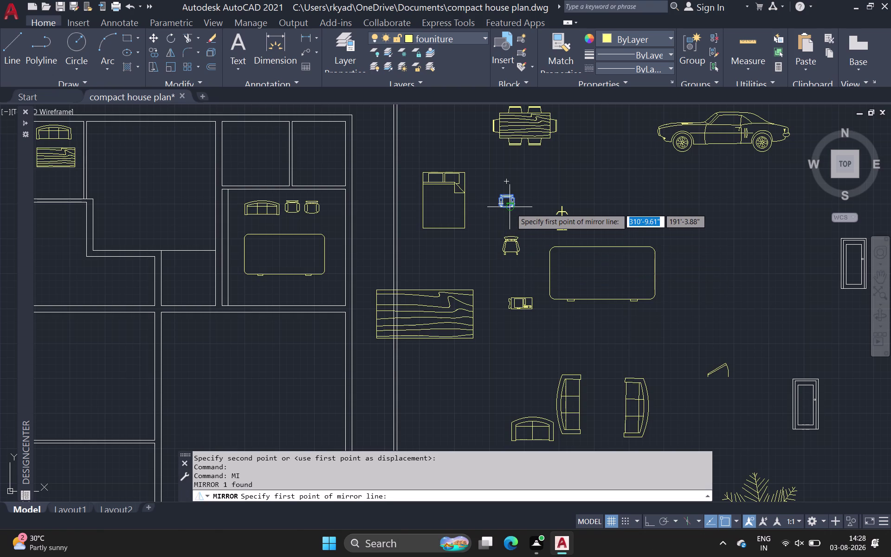
Restart MIRROR on the armchair near the bed after a cancelled attempt.
drag(512, 207, 529, 208)
key(Escape)
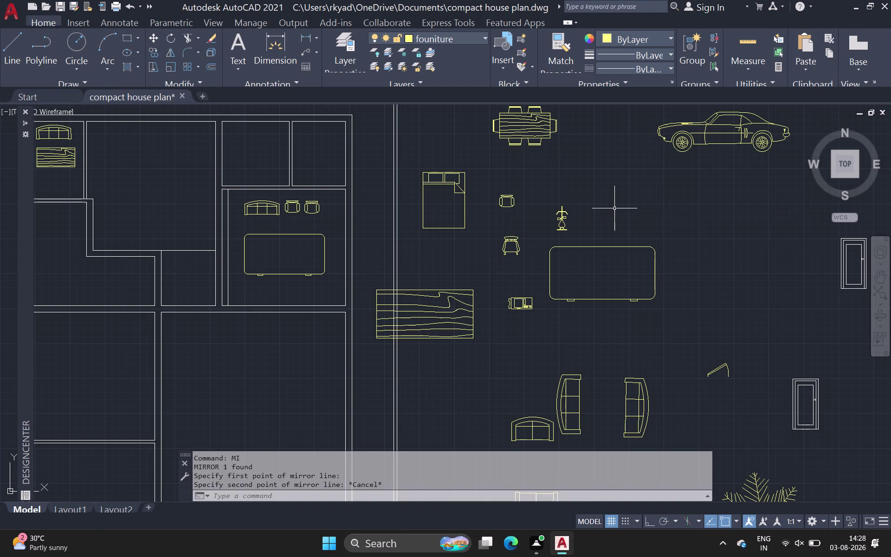
click(507, 200)
click(513, 200)
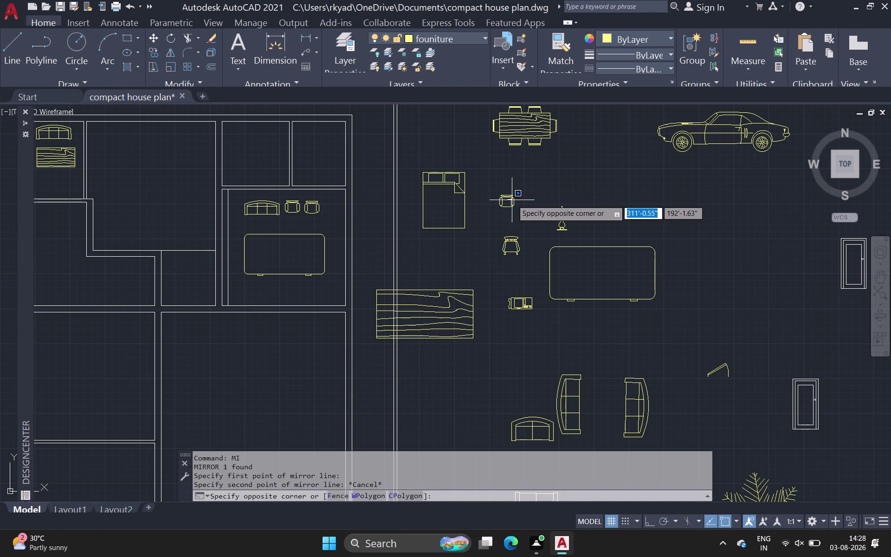
click(512, 200)
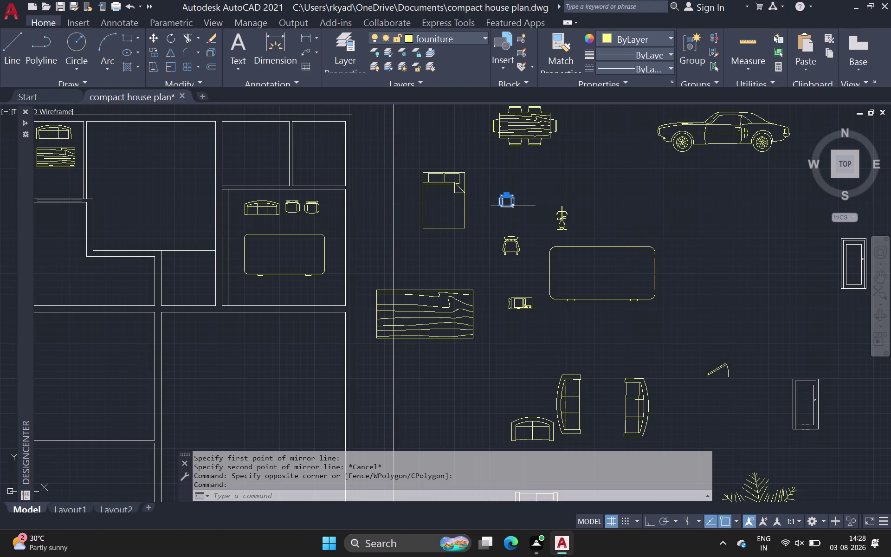
key(m)
key(i)
key(Return)
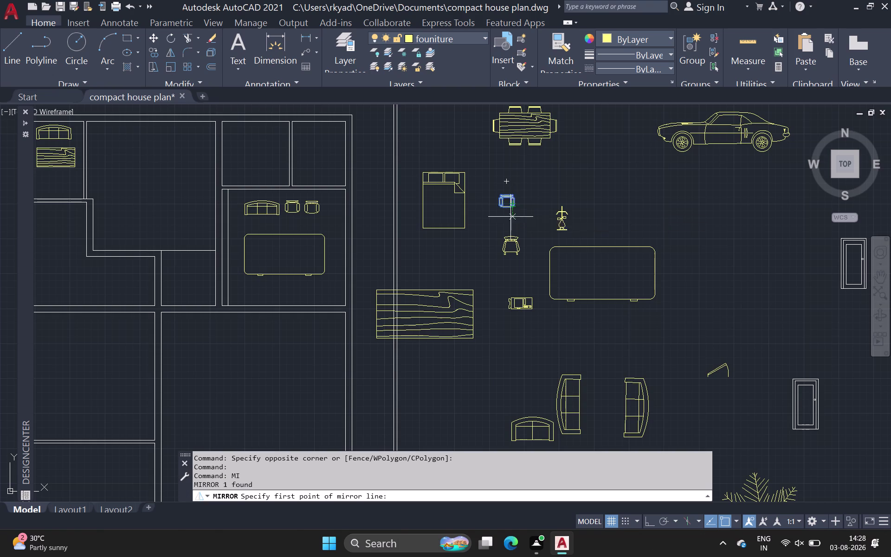
Pick the mirror line and keep the original chair, forming a facing pair.
scroll(up, 3)
click(507, 188)
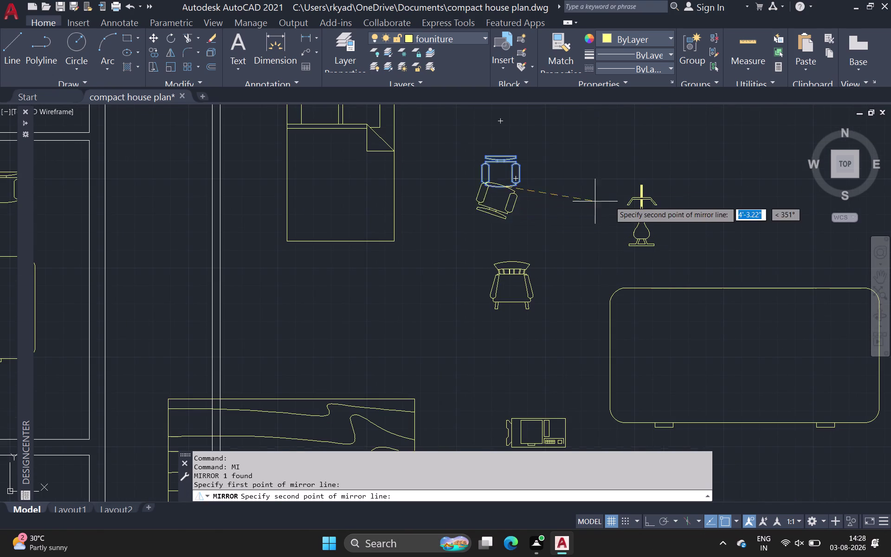
click(633, 185)
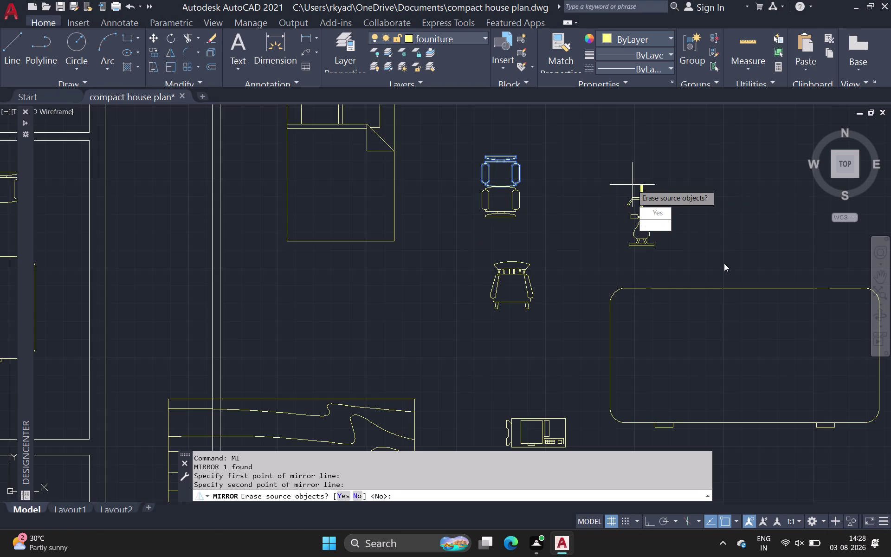
drag(659, 227, 632, 186)
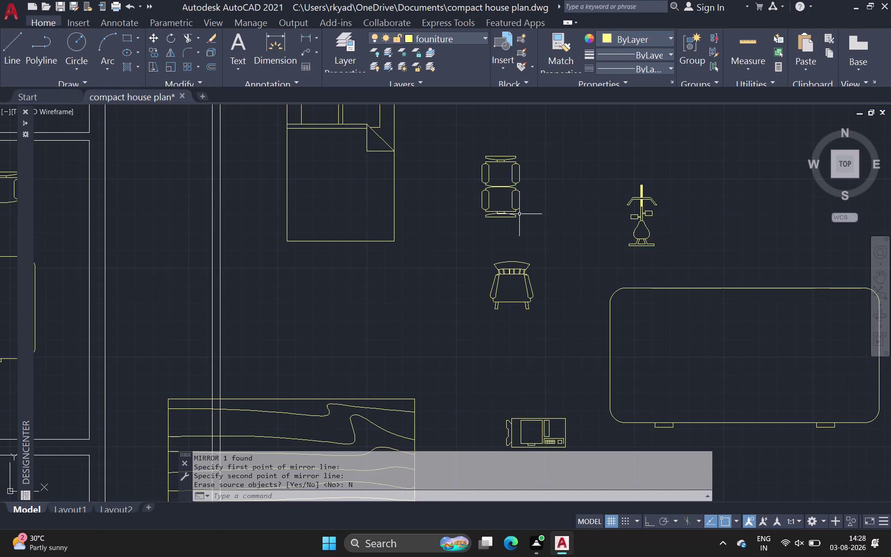
click(510, 214)
scroll(down, 3)
middle_drag(447, 249, 466, 228)
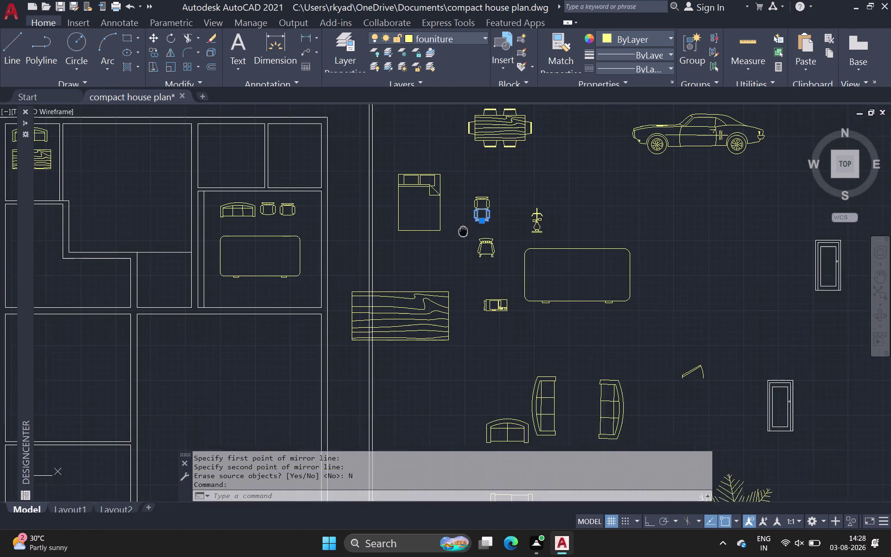
middle_drag(466, 229, 467, 225)
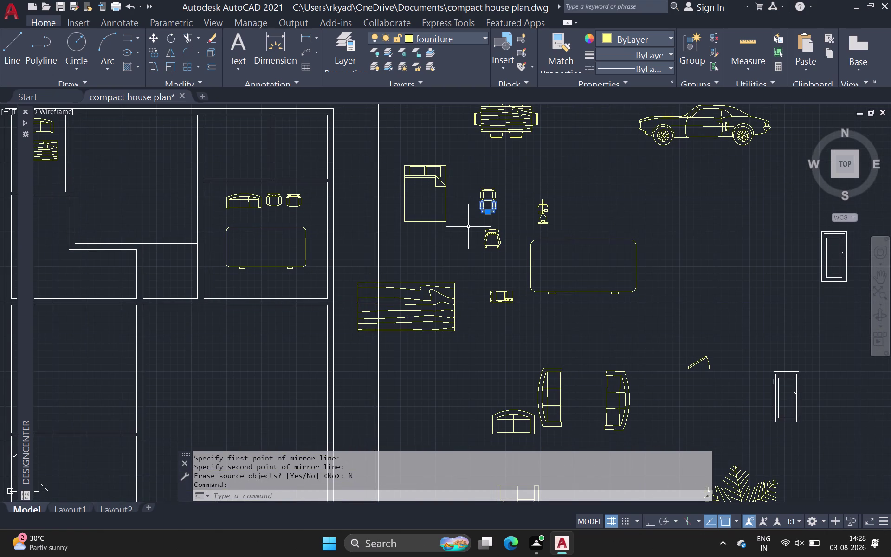
Copy the chair to three spots below the dining table.
text(co)
key(space)
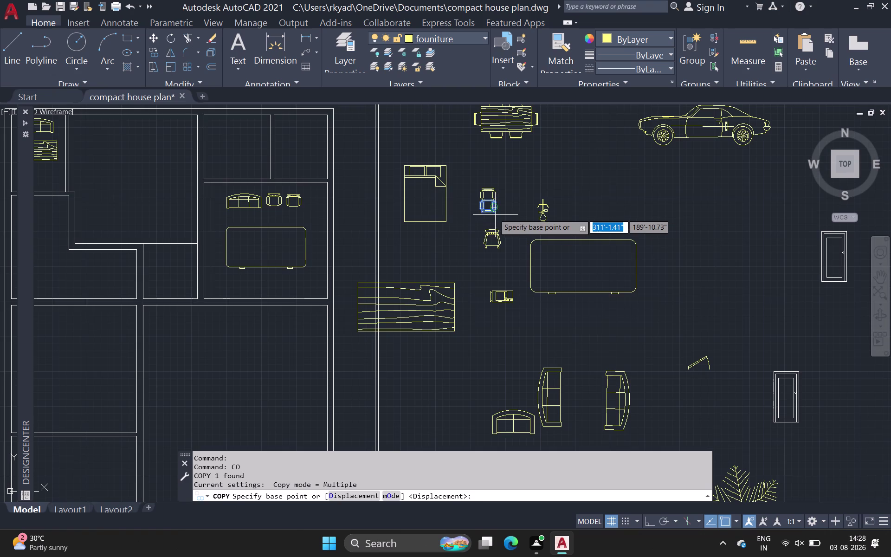
click(494, 214)
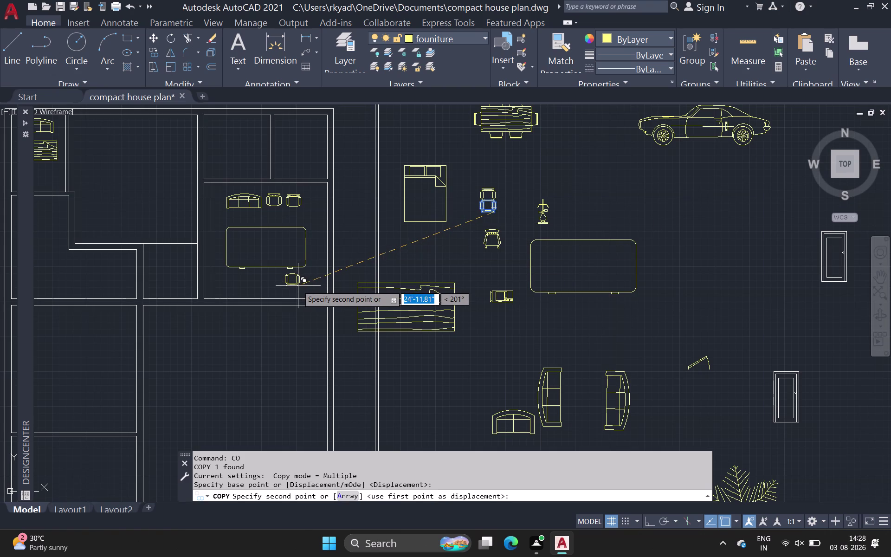
click(297, 286)
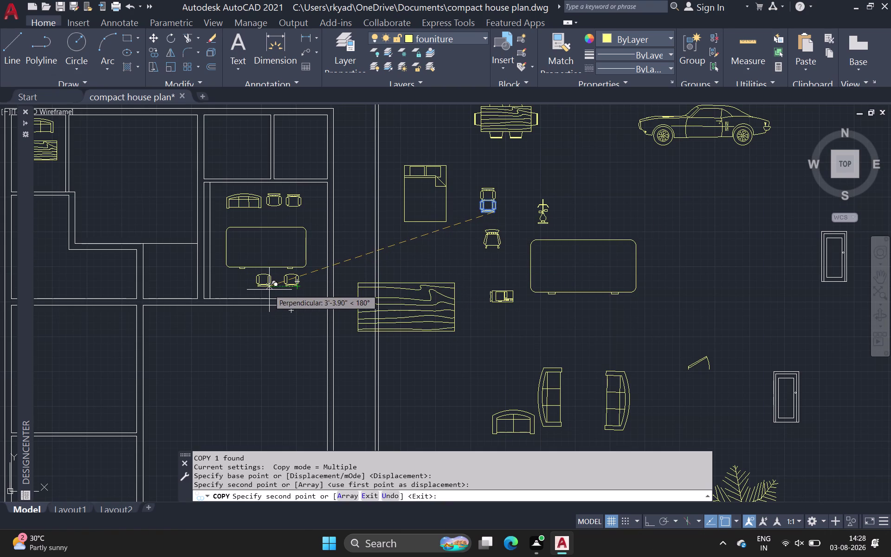
click(269, 289)
click(242, 288)
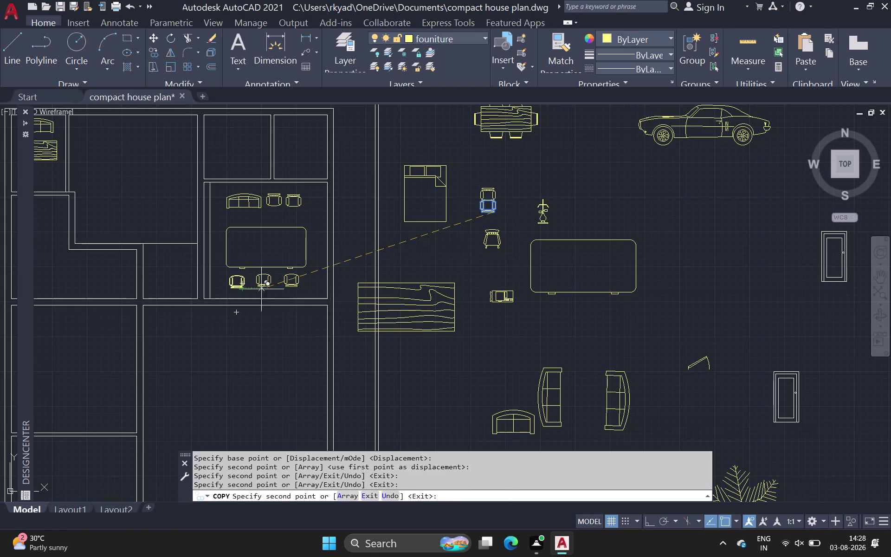
key(Escape)
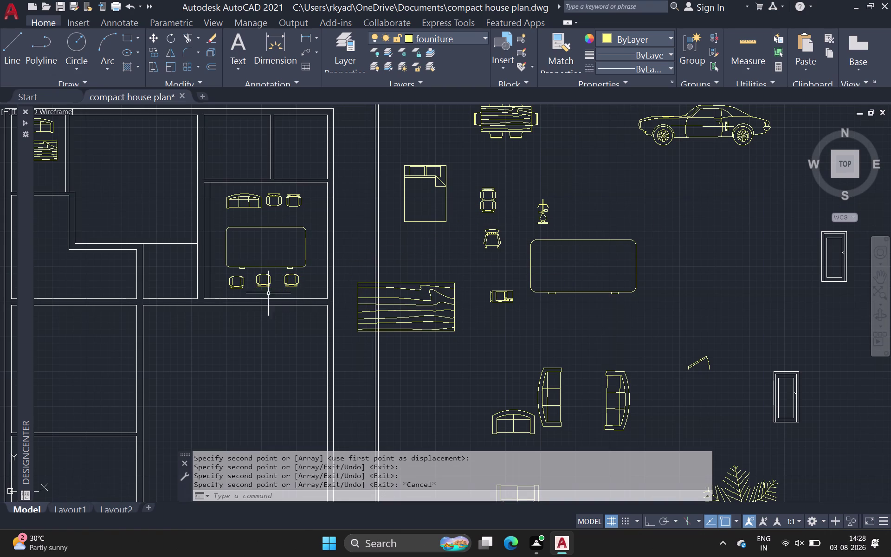
Nudge the leftmost new chair into line with the other two.
click(243, 286)
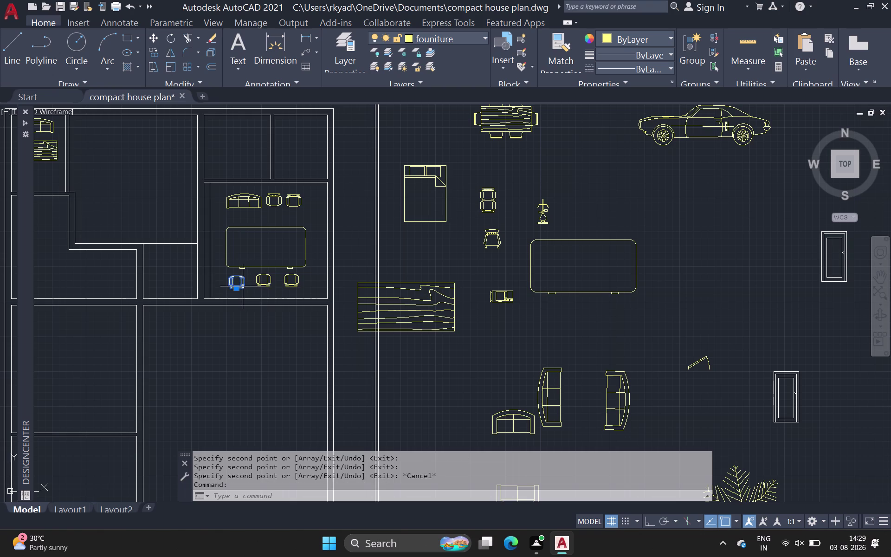
text(m)
key(space)
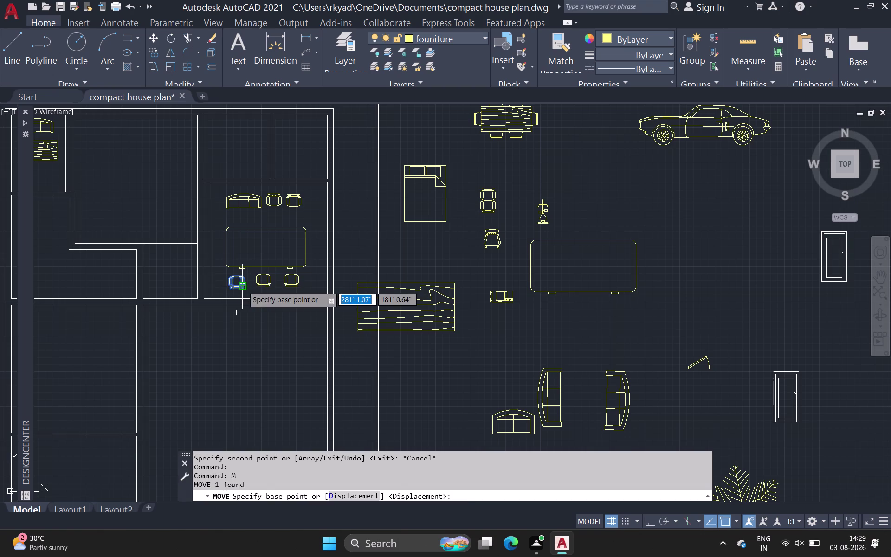
click(243, 286)
click(244, 281)
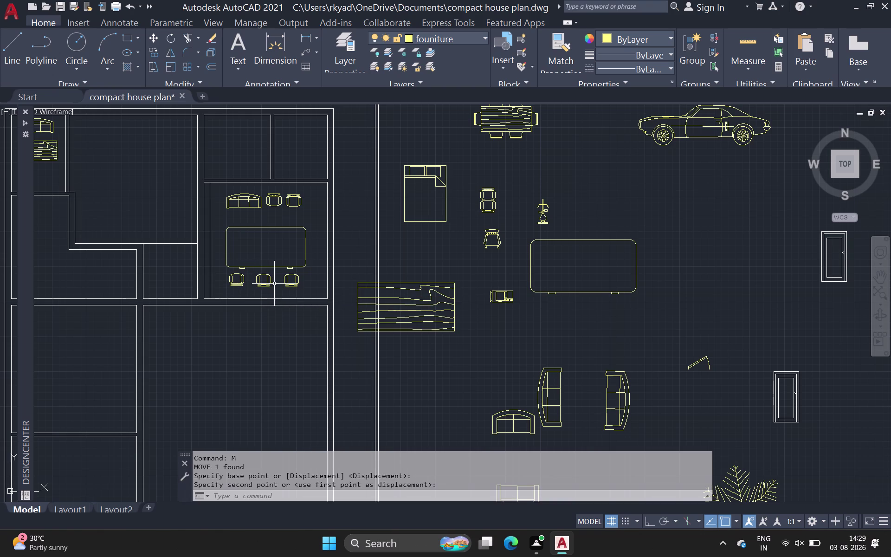
key(Escape)
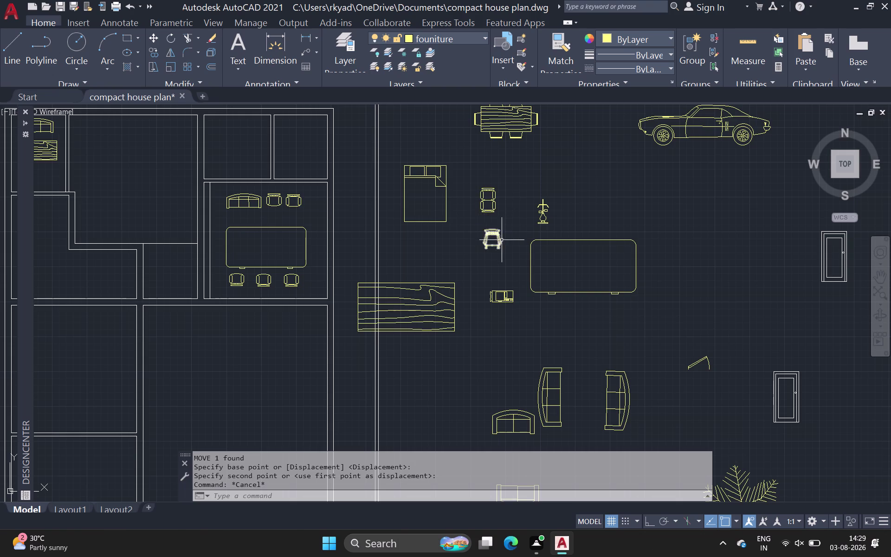
scroll(down, 3)
Rotate the armchair beside the bed 90° so it faces sideways.
middle_drag(523, 263, 503, 236)
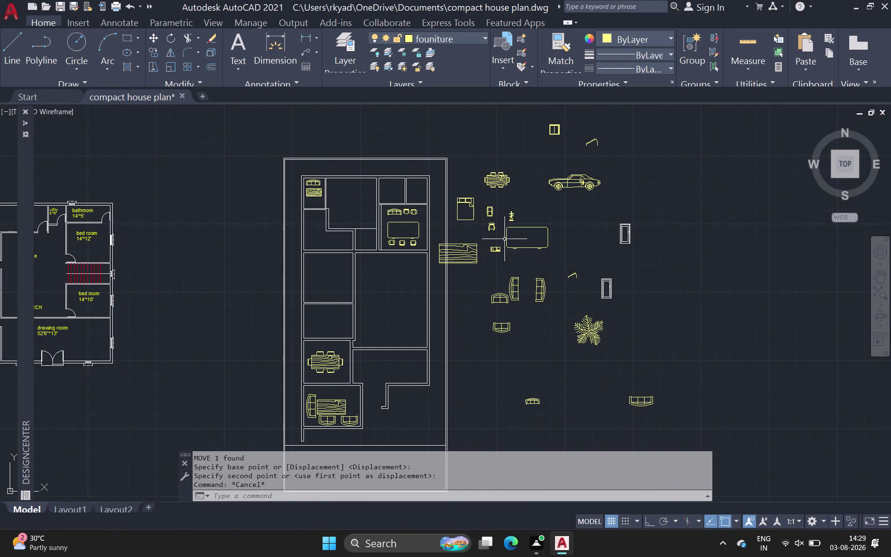
scroll(up, 3)
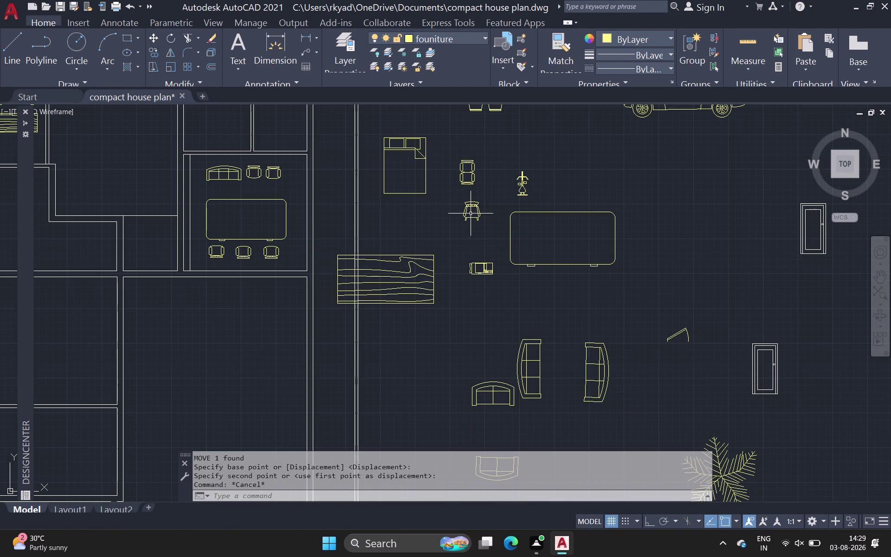
click(470, 206)
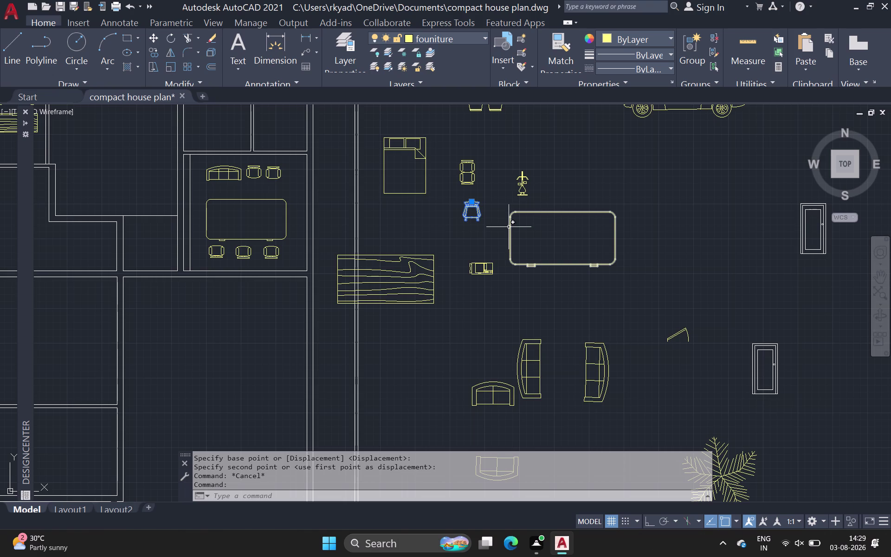
key(r)
key(o)
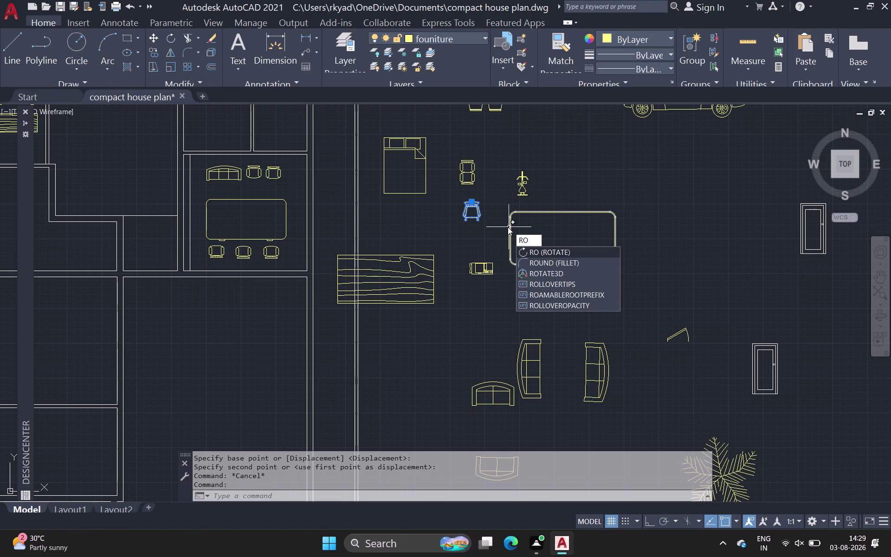
key(space)
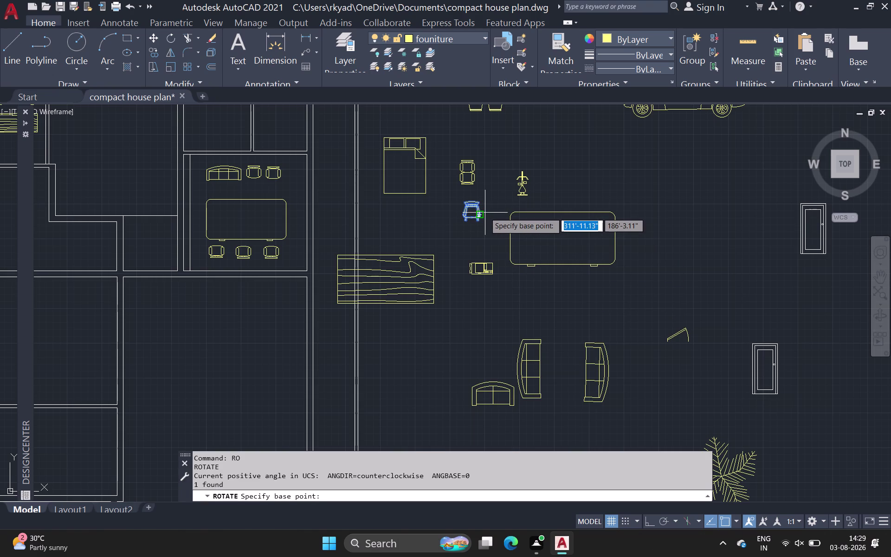
scroll(up, 3)
click(456, 245)
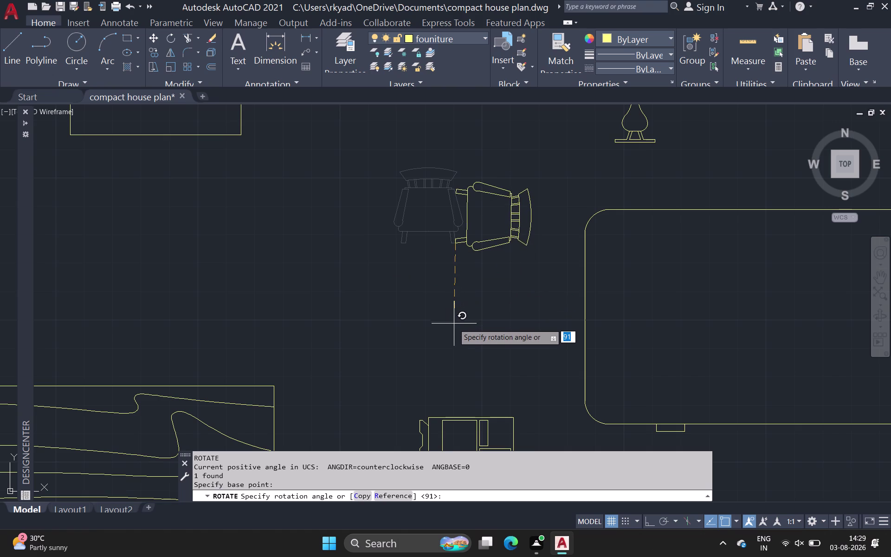
click(456, 342)
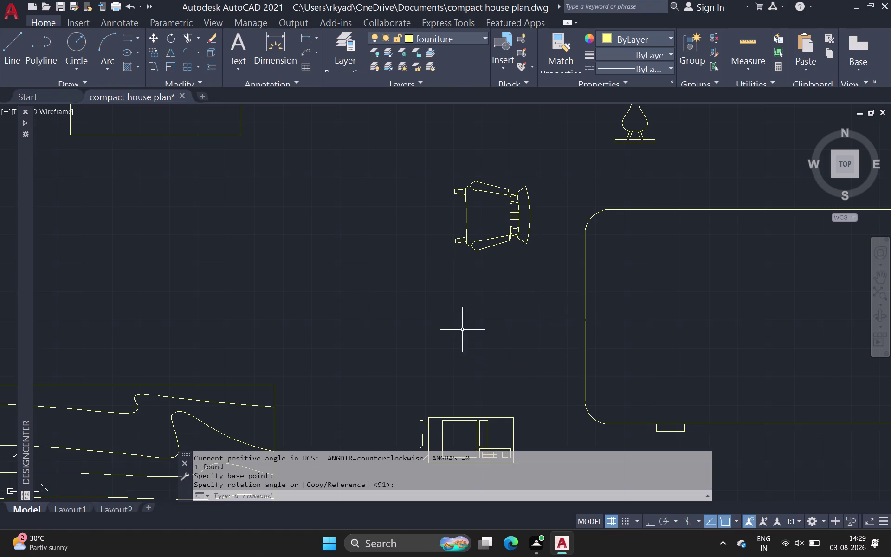
Scale the rotated armchair down to a slightly smaller size.
drag(441, 156, 475, 201)
click(556, 290)
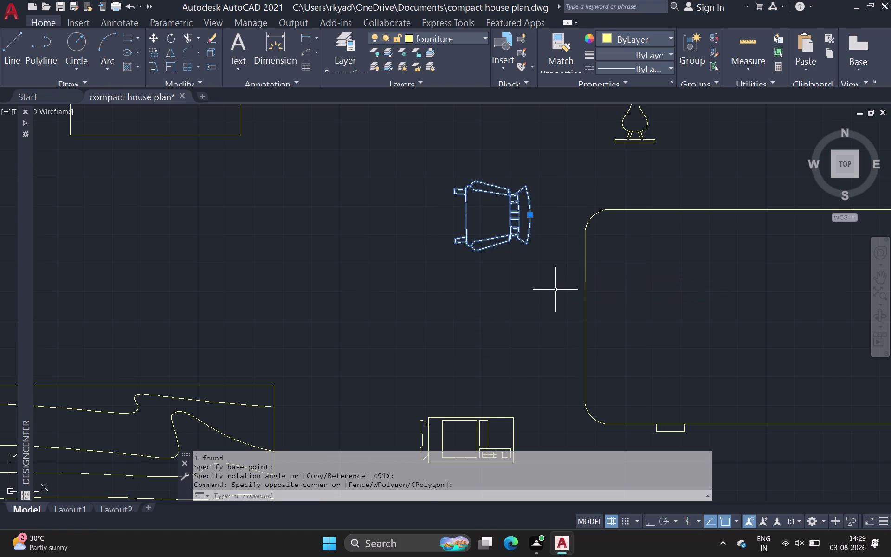
text(sc)
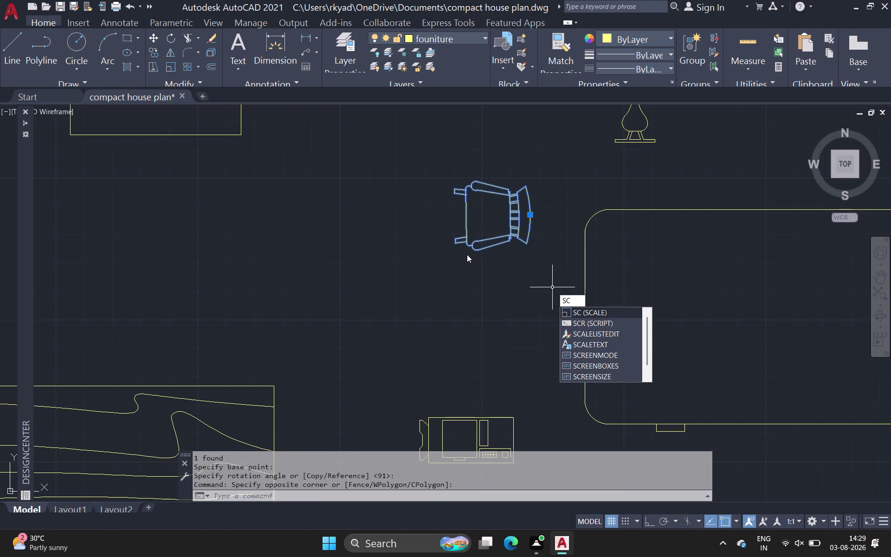
key(space)
click(456, 243)
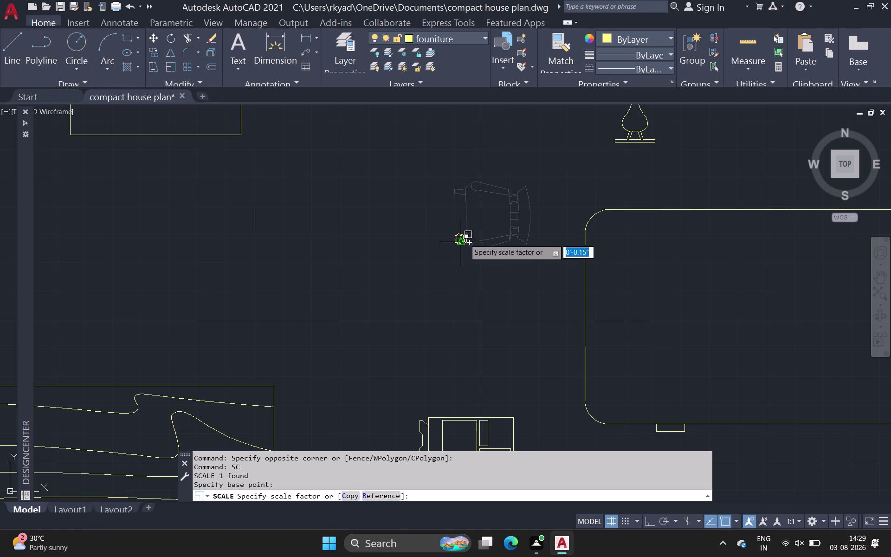
click(479, 229)
click(498, 241)
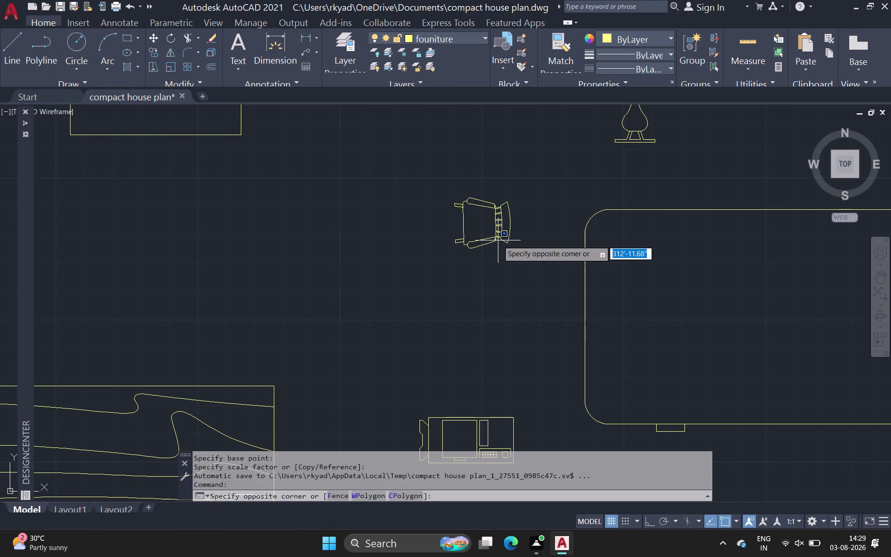
click(498, 240)
click(498, 239)
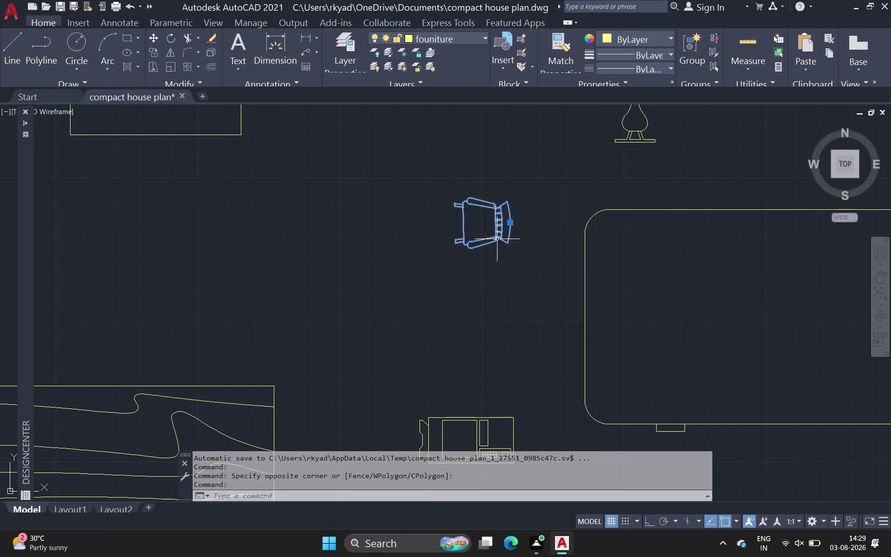
key(s)
key(BackSpace)
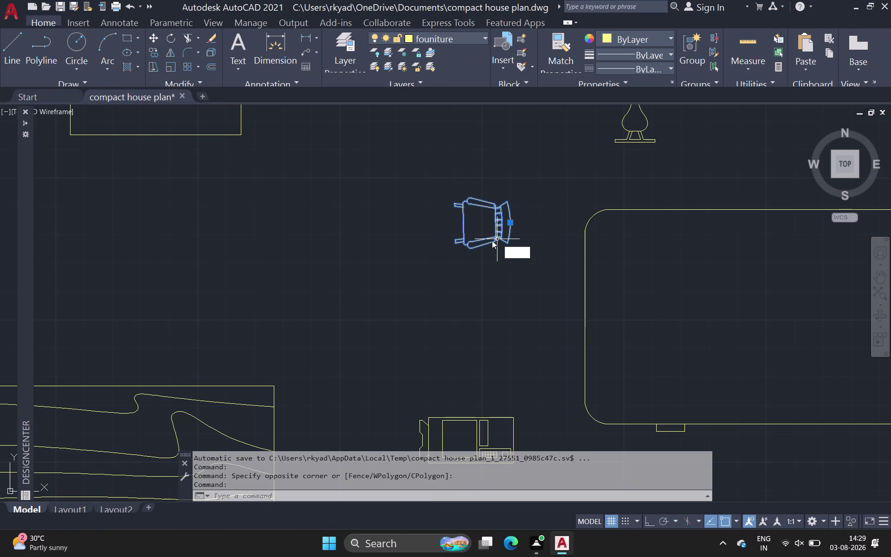
Copy the sideways armchair to two spots at the dining table's end.
key(c)
key(o)
key(space)
click(491, 241)
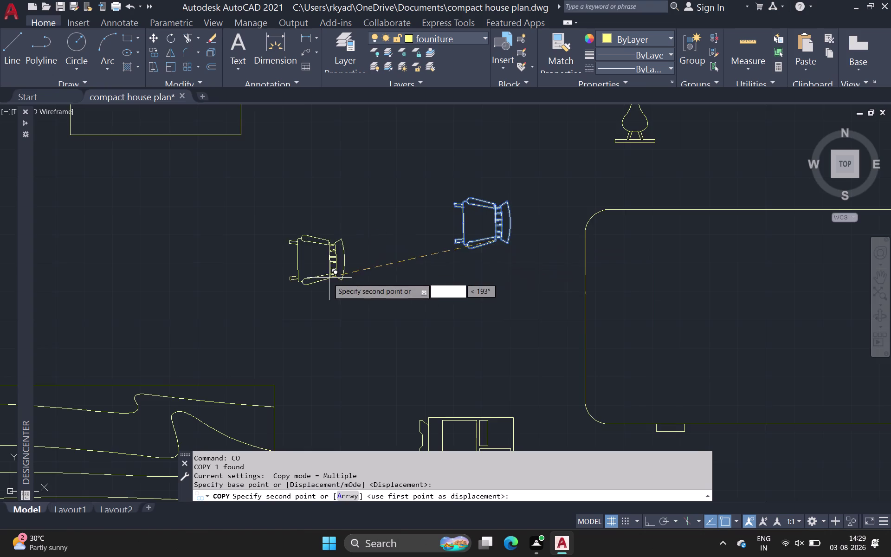
scroll(down, 3)
middle_drag(327, 279, 365, 254)
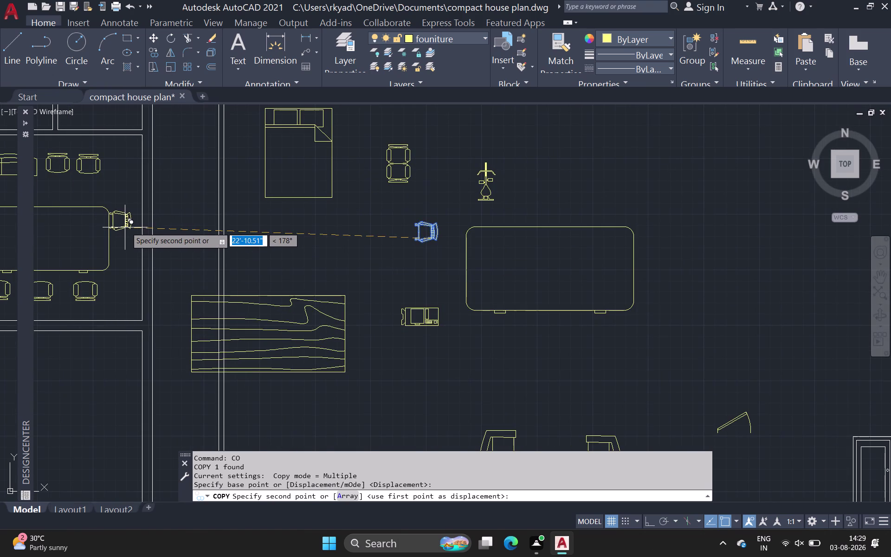
click(129, 227)
click(133, 259)
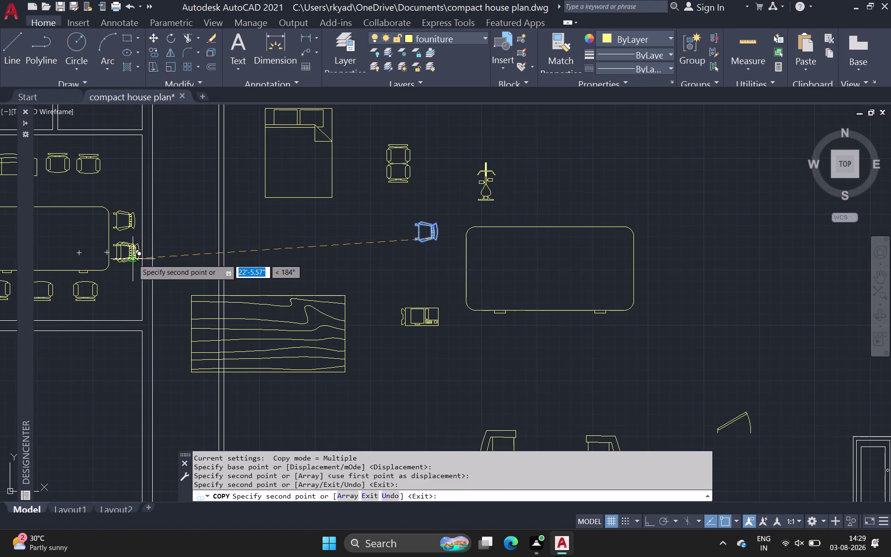
Place one more armchair copy in the bottom-left room and end copying.
scroll(down, 3)
middle_drag(225, 321, 372, 199)
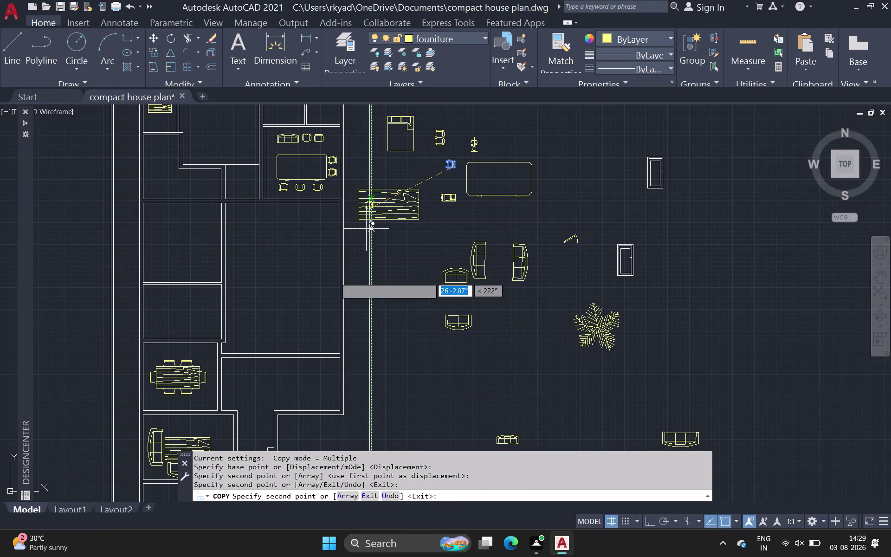
middle_drag(229, 344, 259, 283)
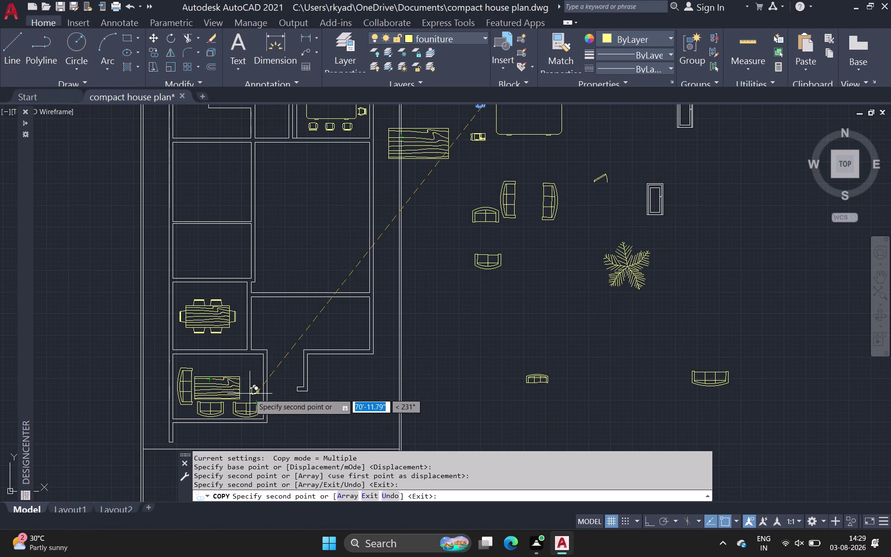
click(248, 394)
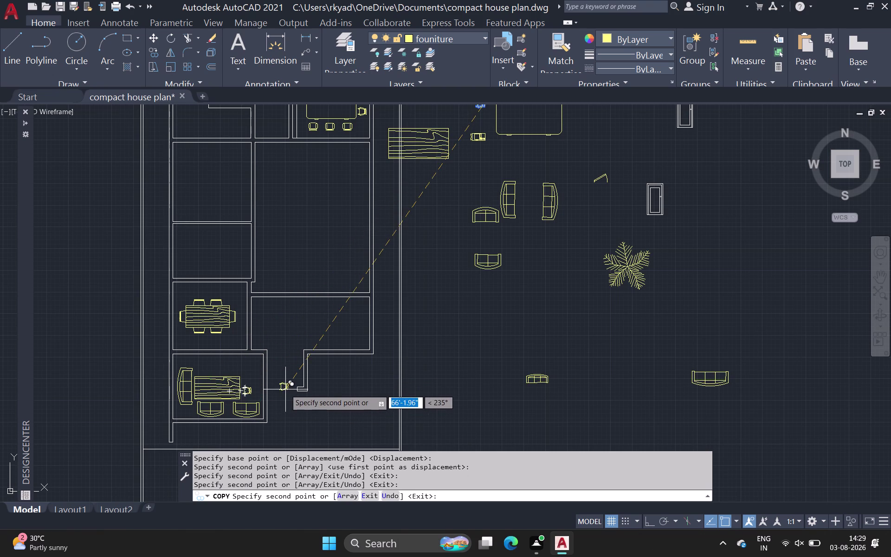
key(Escape)
scroll(down, 3)
middle_drag(304, 361, 238, 342)
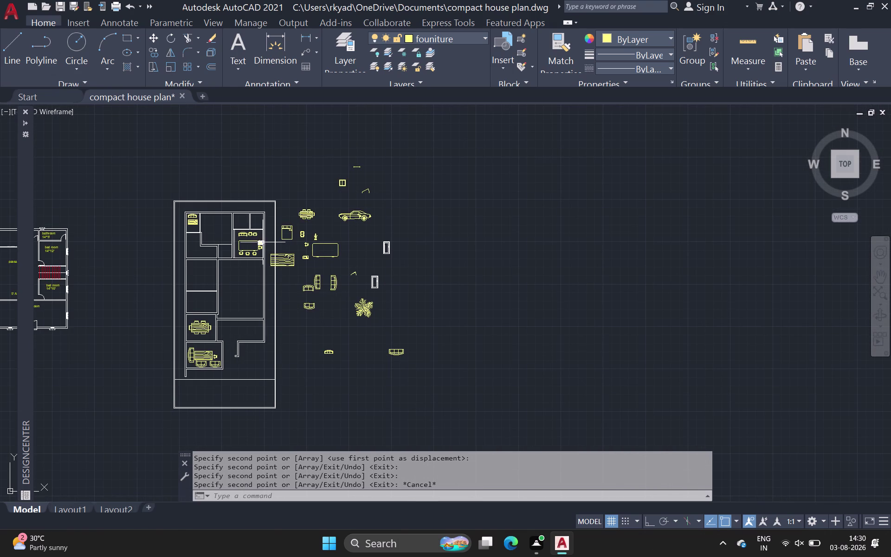
scroll(up, 3)
Move the three top chairs closer to the table edge.
click(198, 215)
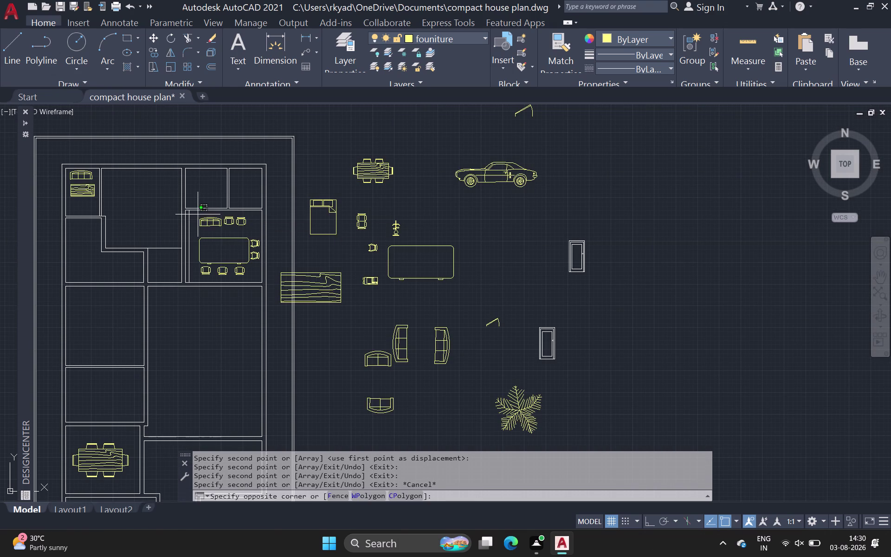
click(254, 229)
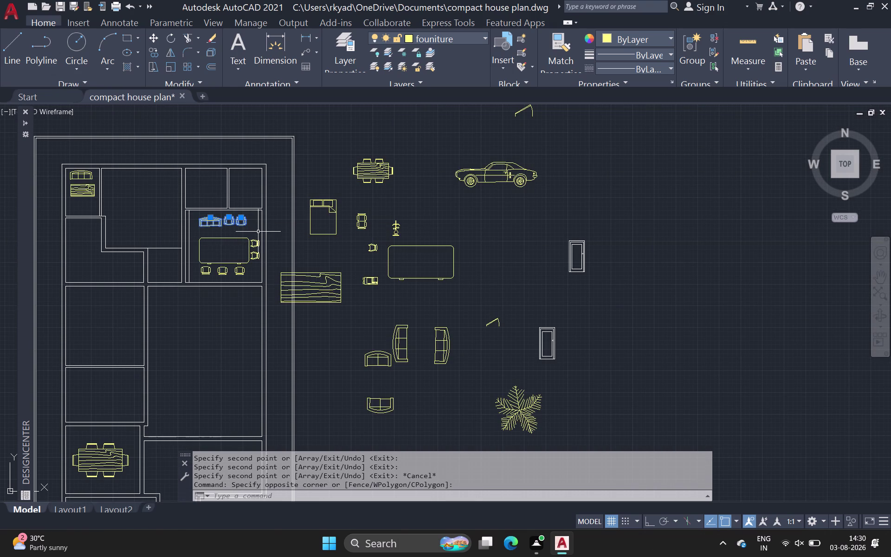
key(m)
key(space)
click(242, 227)
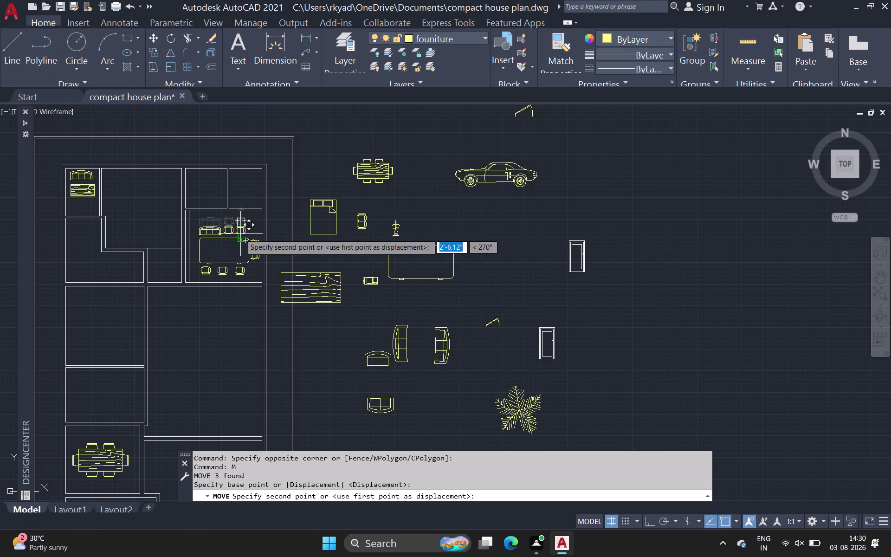
click(241, 233)
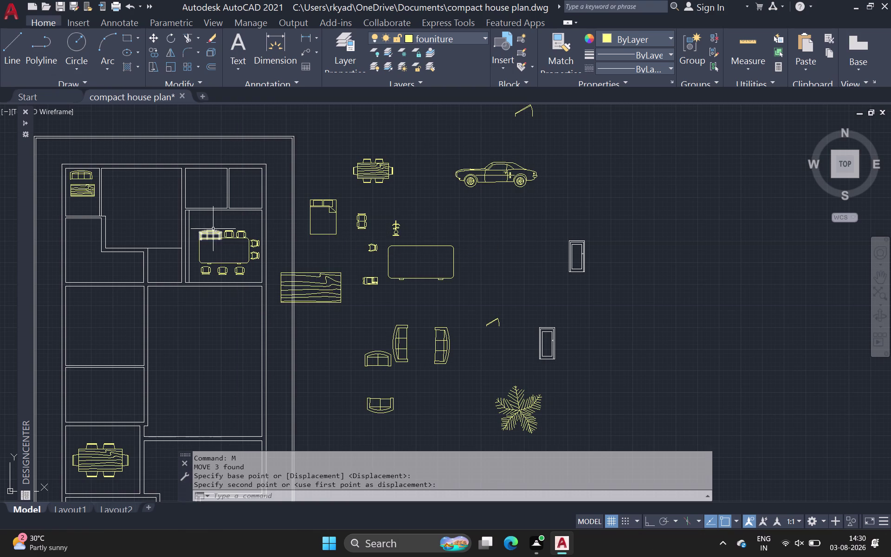
Reselect the top chairs and shift them slightly upward.
click(213, 231)
click(230, 231)
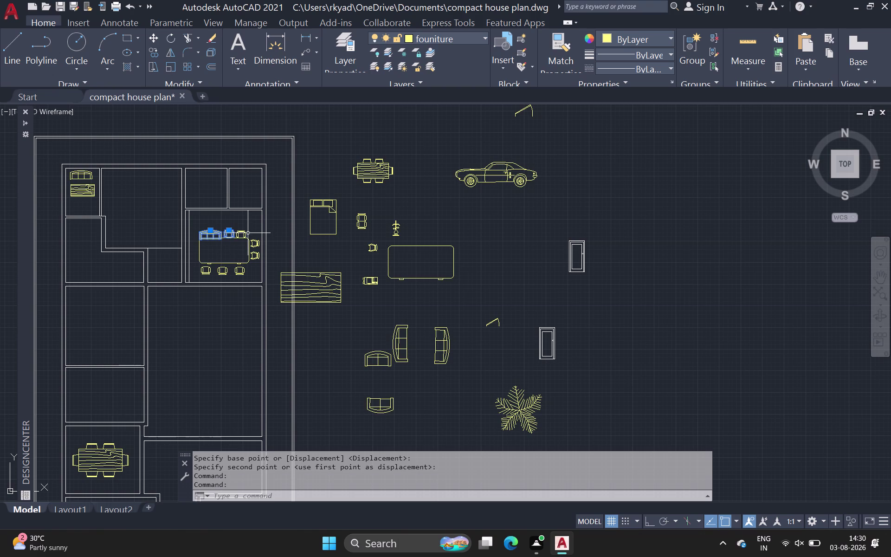
click(249, 233)
click(244, 234)
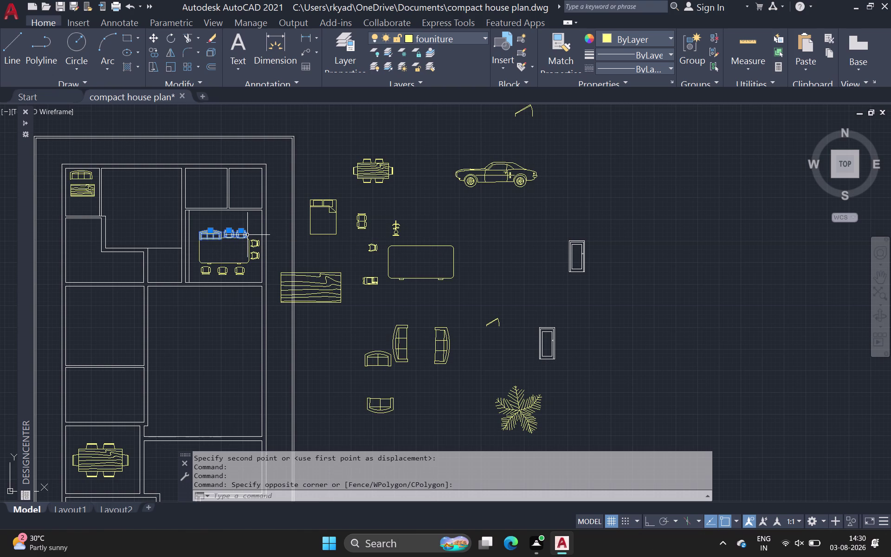
text(m)
key(space)
click(240, 233)
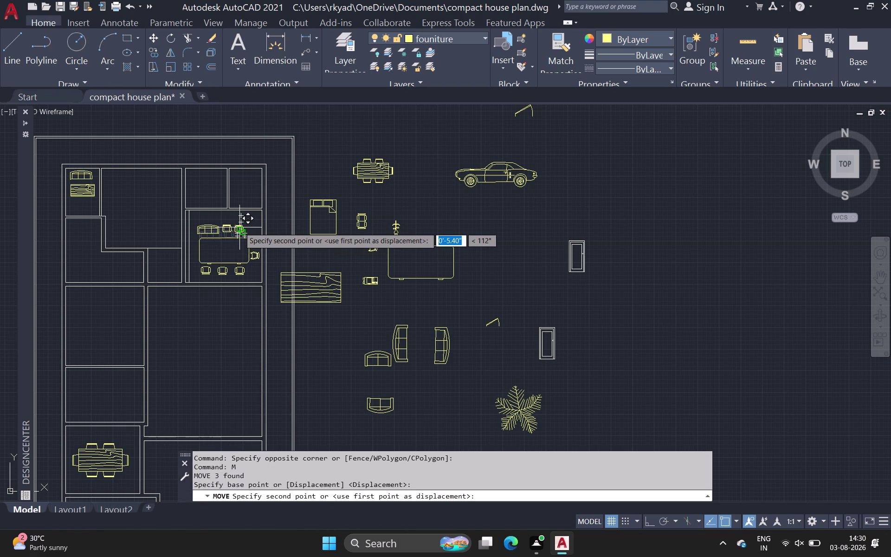
click(239, 227)
Move the three top chairs to their final spot along the table.
click(240, 230)
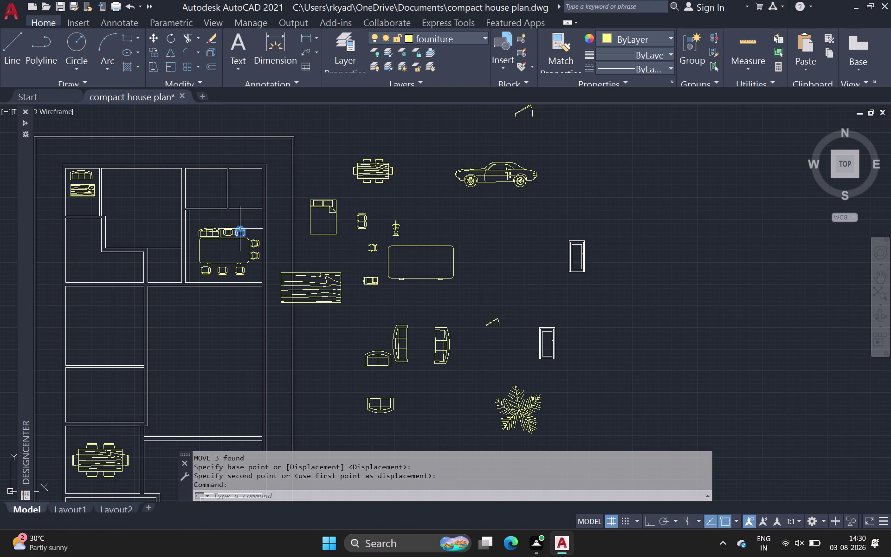
click(231, 232)
click(215, 231)
text(m)
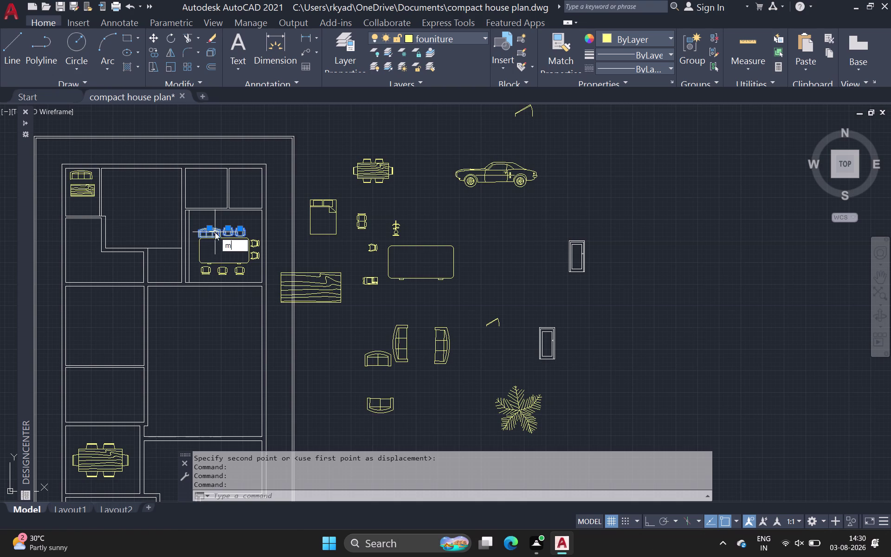
key(space)
click(216, 232)
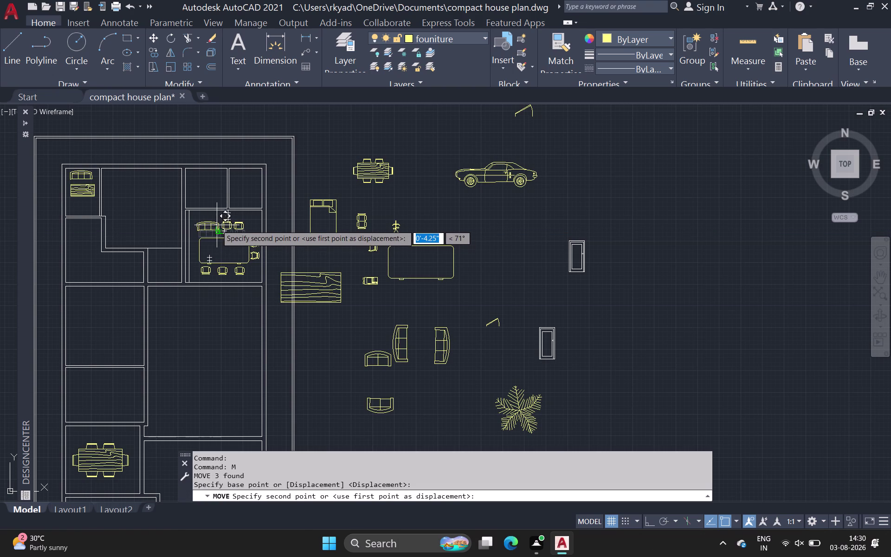
click(217, 225)
scroll(down, 3)
middle_drag(312, 245, 303, 222)
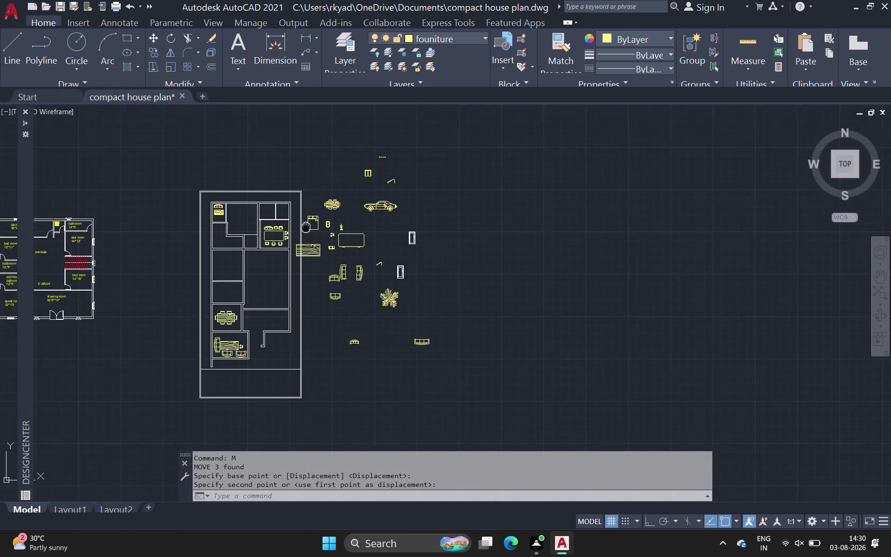
middle_drag(303, 221, 301, 218)
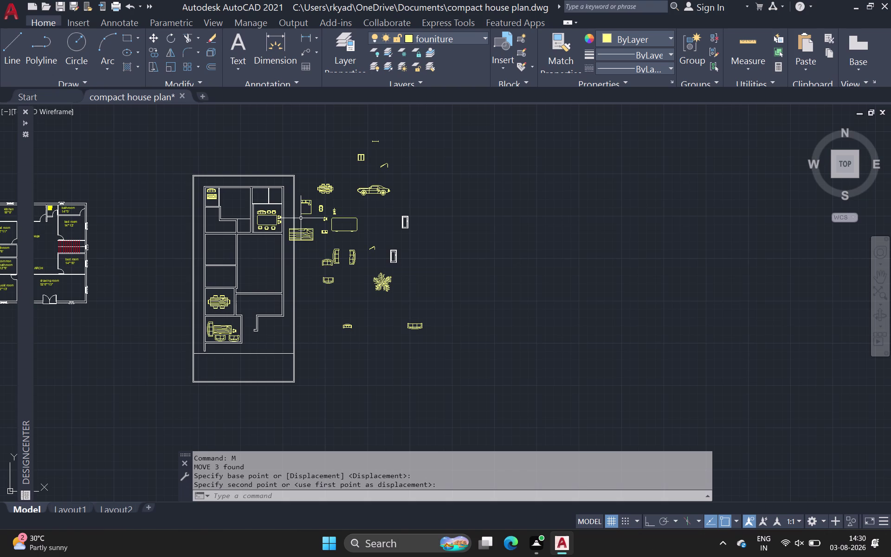
Window-select the small dining table together with its nine chairs.
scroll(up, 3)
click(254, 204)
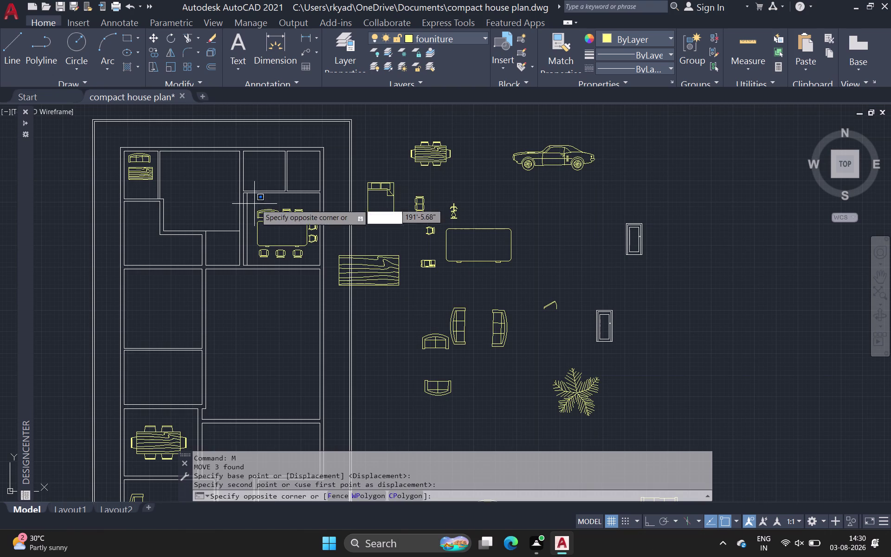
click(320, 262)
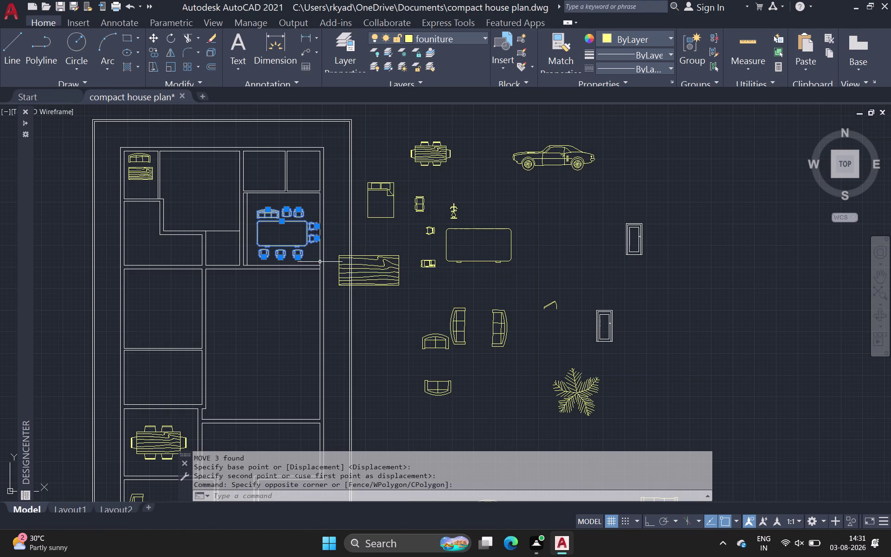
Move the selected dining set down into the central room.
key(m)
key(space)
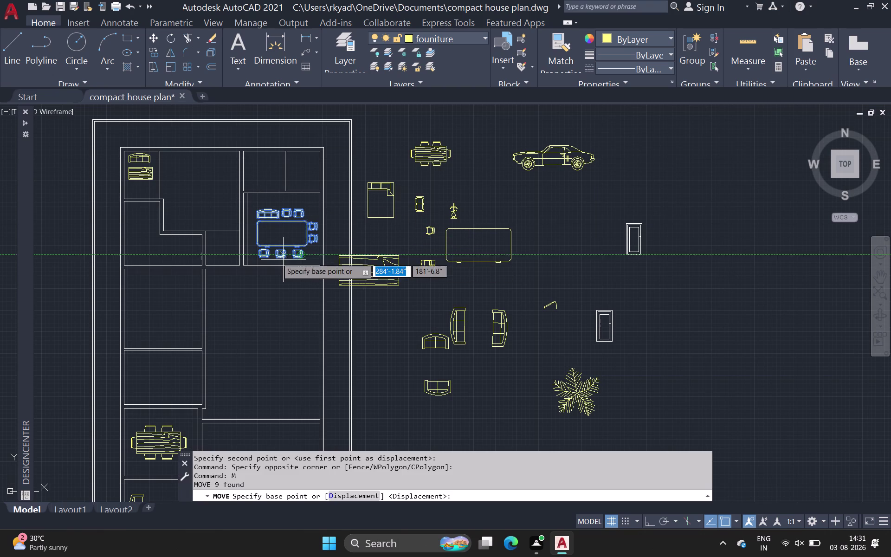
click(283, 244)
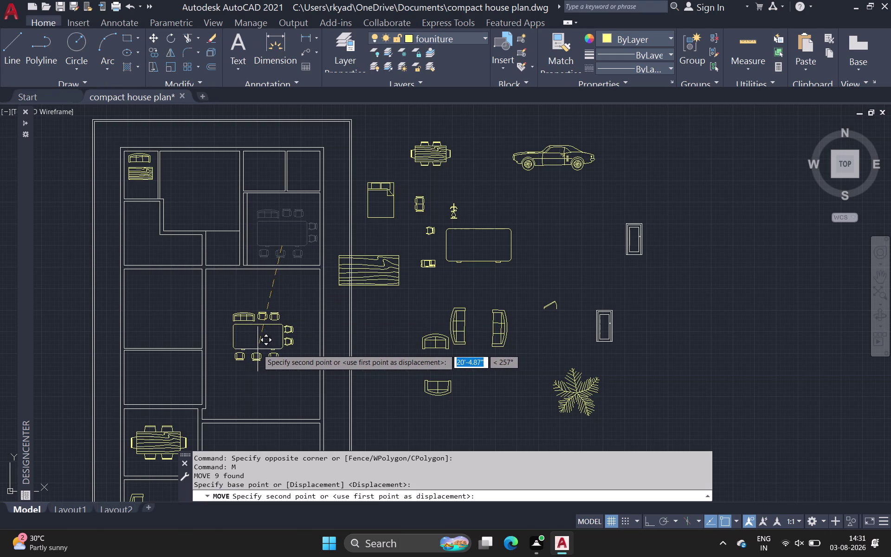
click(257, 349)
Scale the moved dining set up to fit the central room.
click(221, 301)
click(310, 387)
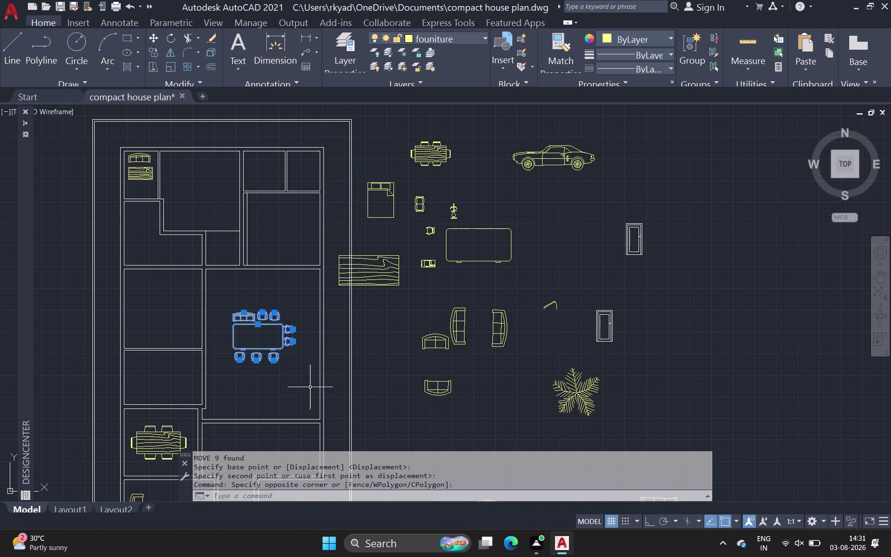
key(s)
key(c)
key(space)
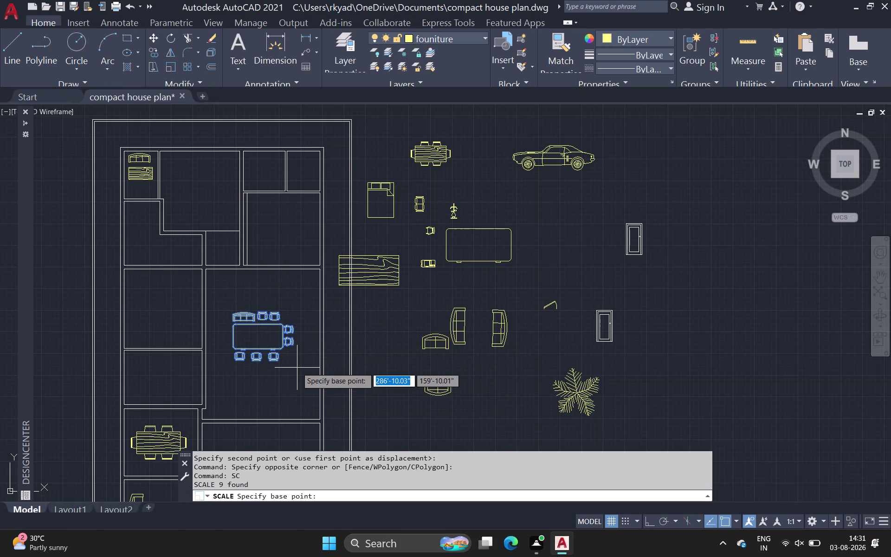
click(283, 349)
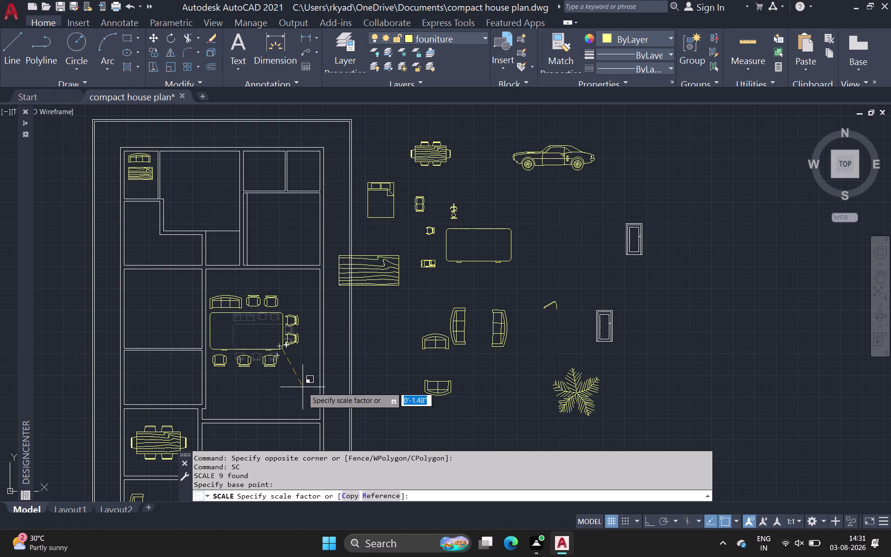
click(302, 386)
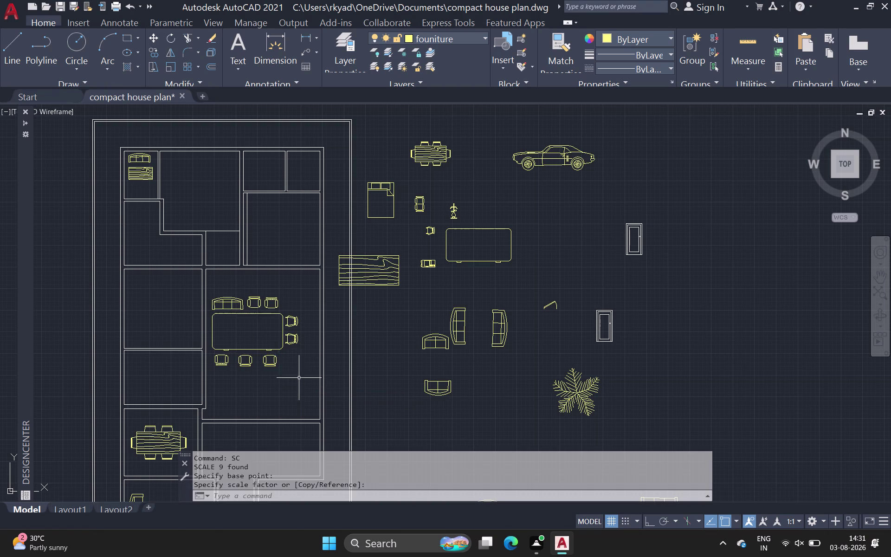
click(282, 347)
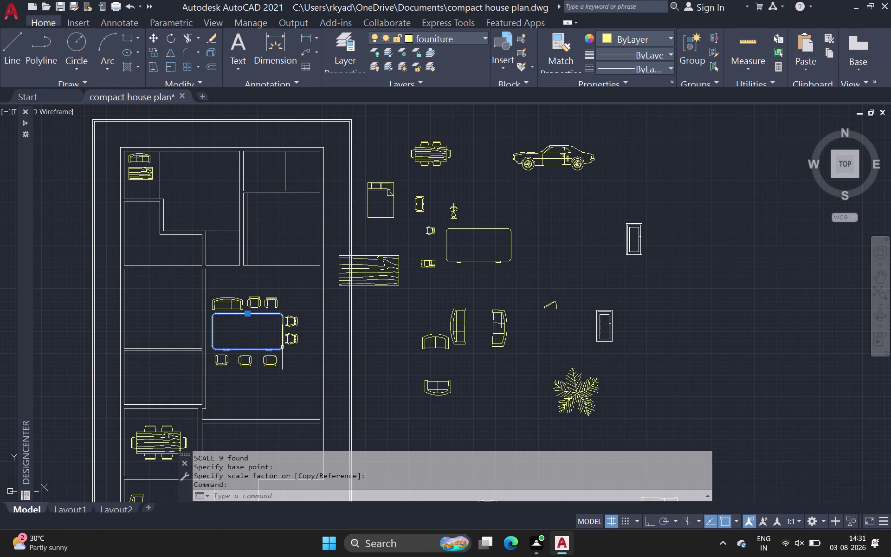
key(Escape)
click(209, 284)
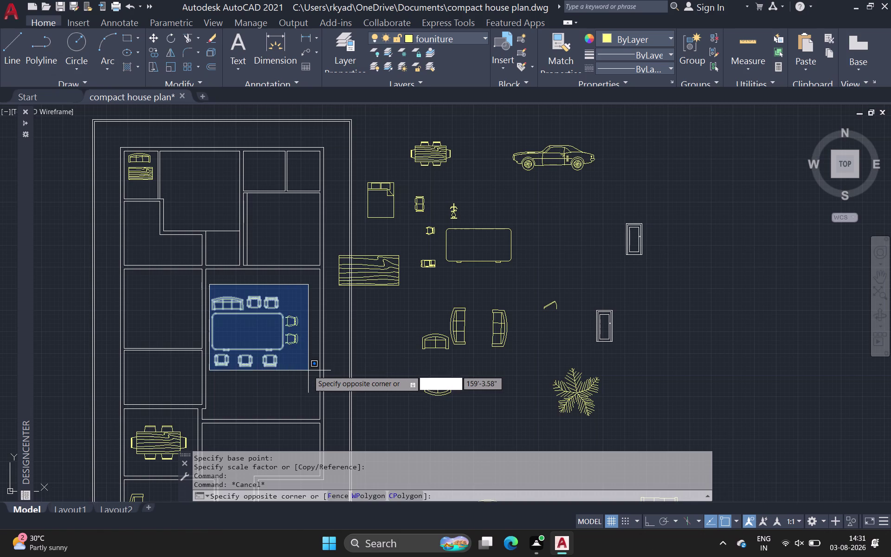